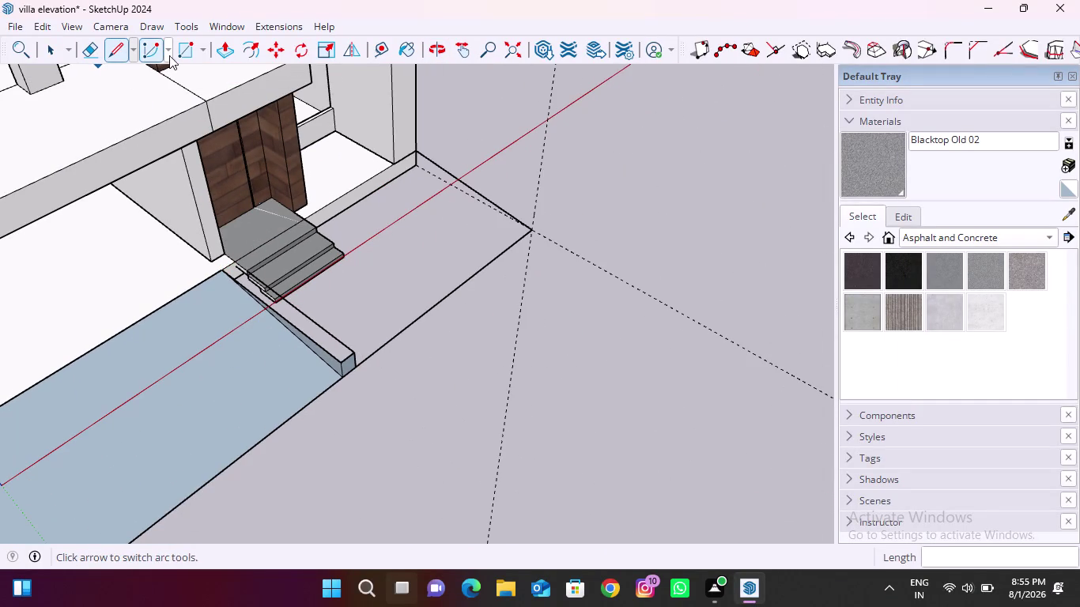
Start a rectangle at the entrance step corner and snap a corner to the slab edge.
click(182, 54)
click(227, 260)
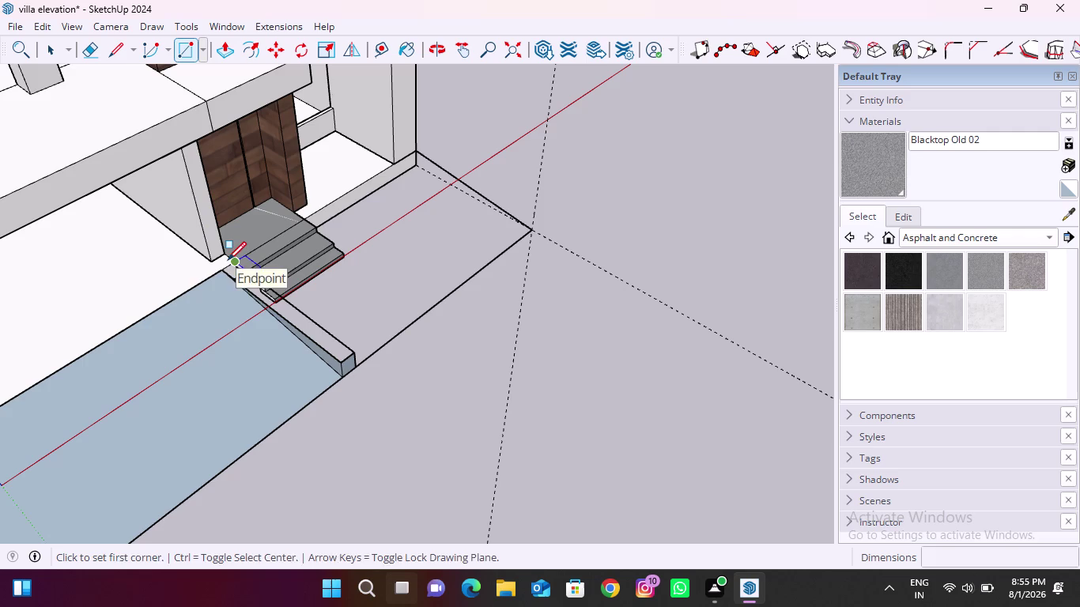
click(338, 362)
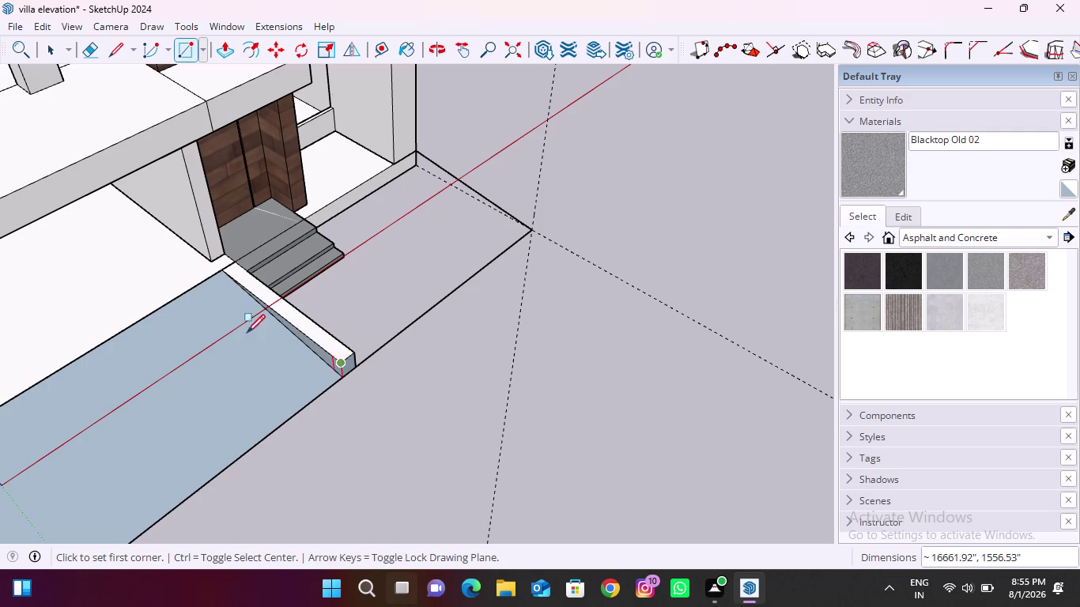
scroll(down, 3)
middle_drag(325, 363, 179, 287)
middle_drag(315, 305, 179, 259)
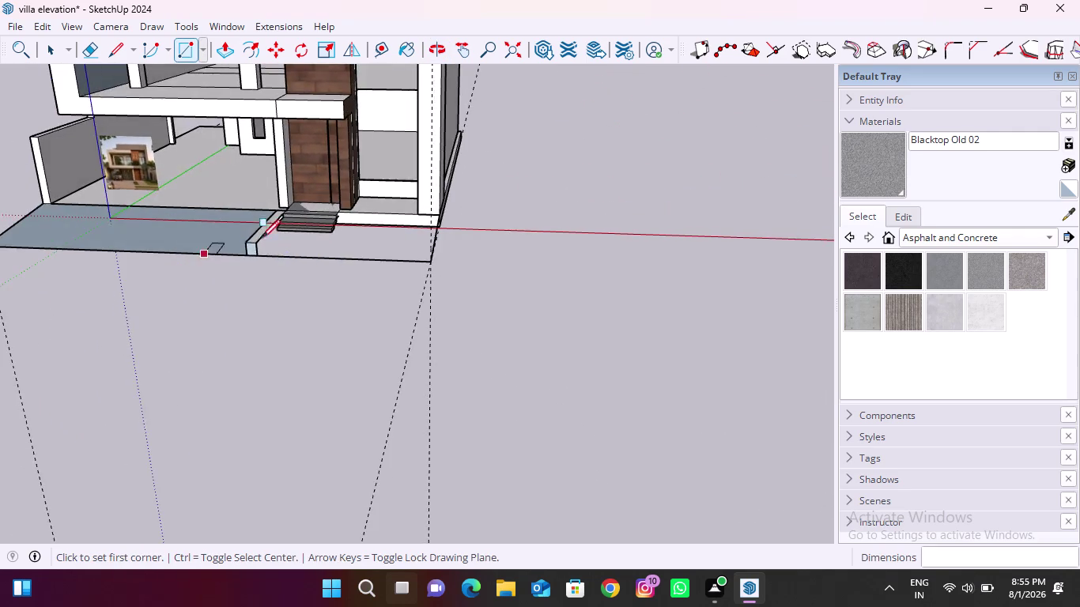
scroll(up, 3)
middle_drag(231, 327, 440, 182)
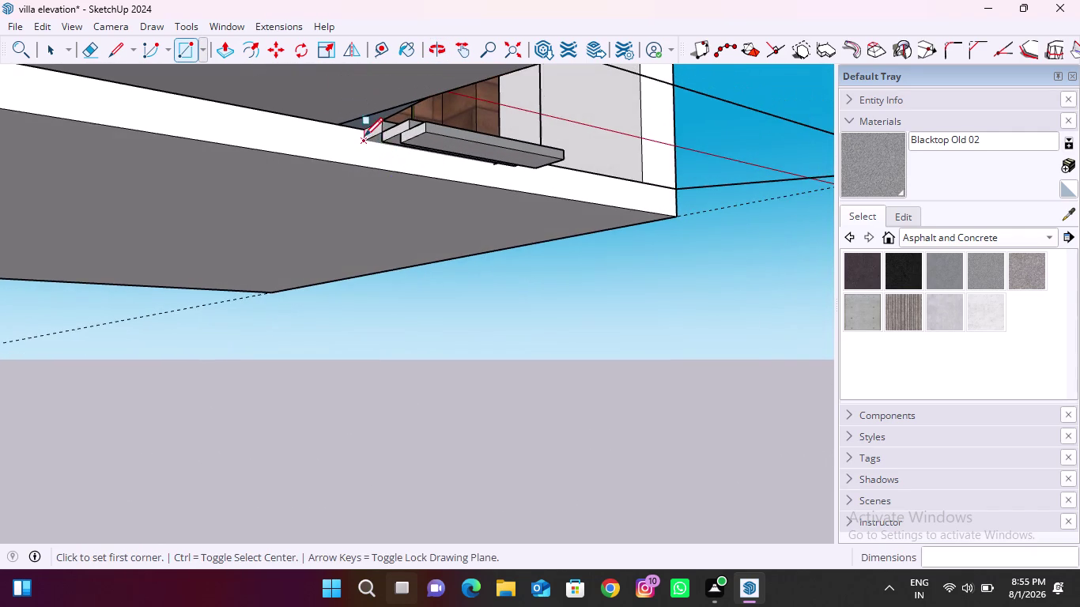
scroll(up, 3)
click(365, 128)
scroll(down, 3)
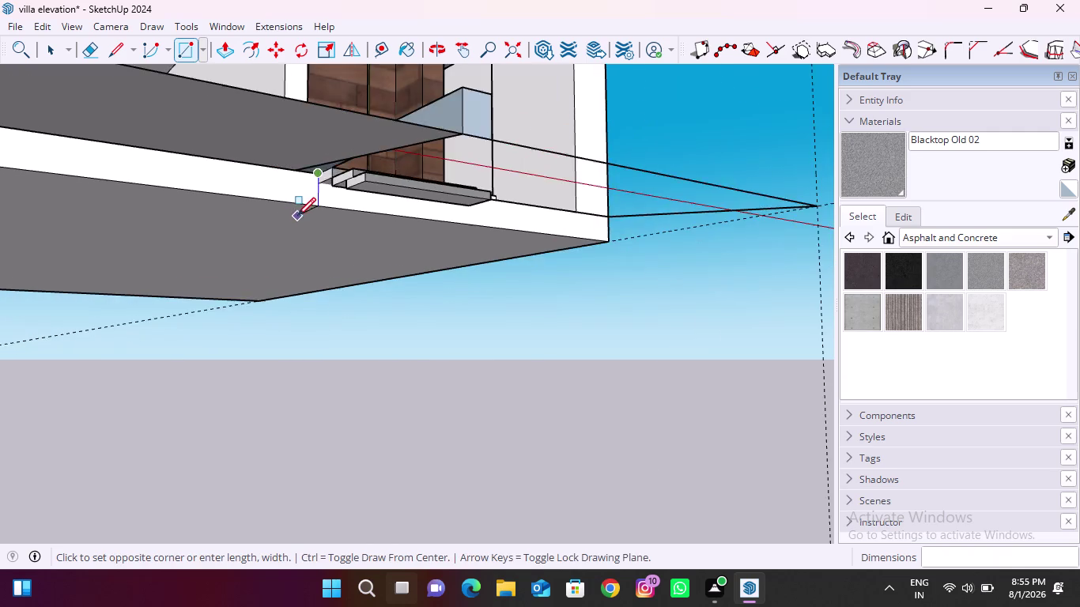
scroll(down, 3)
scroll(down, 3)
middle_drag(489, 223, 198, 364)
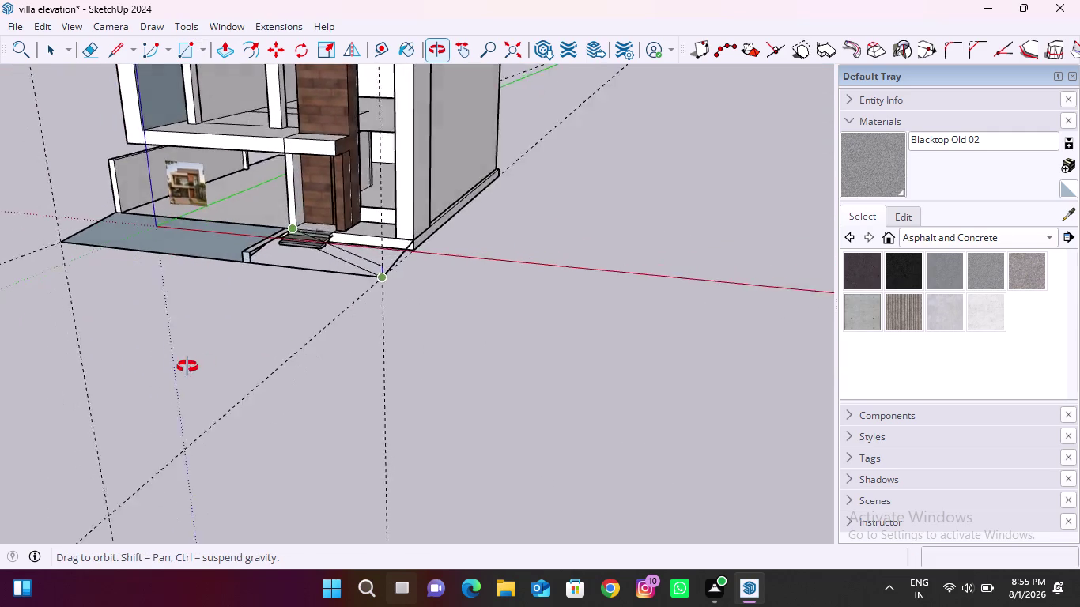
middle_drag(198, 365, 183, 355)
scroll(up, 3)
Finish the forecourt rectangle from the low wall base across the slab, splitting its face.
click(244, 268)
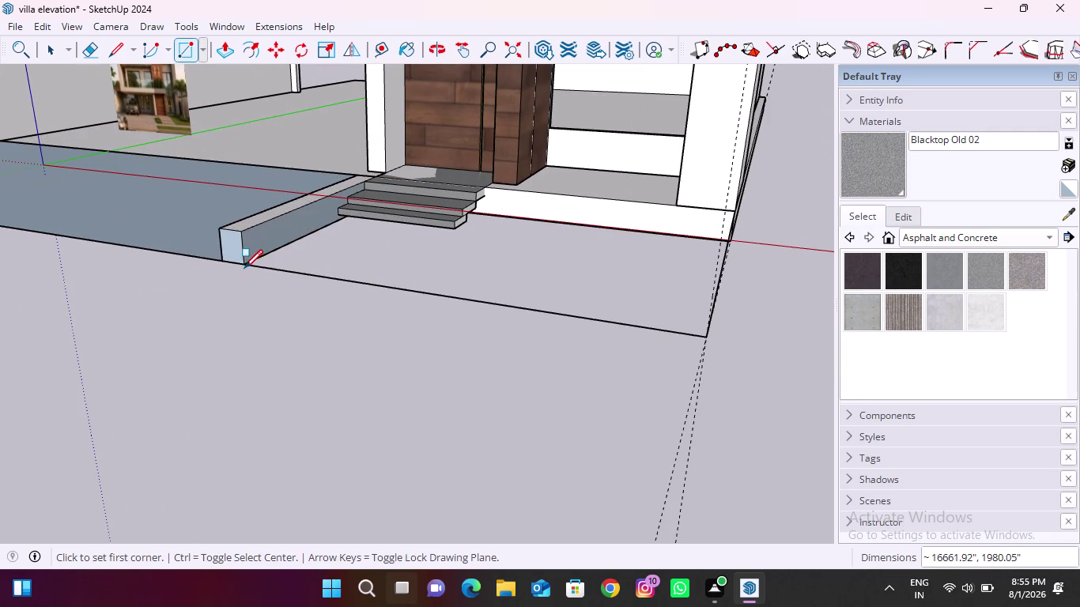
scroll(down, 3)
middle_drag(262, 278, 346, 300)
scroll(down, 3)
middle_drag(322, 325, 344, 325)
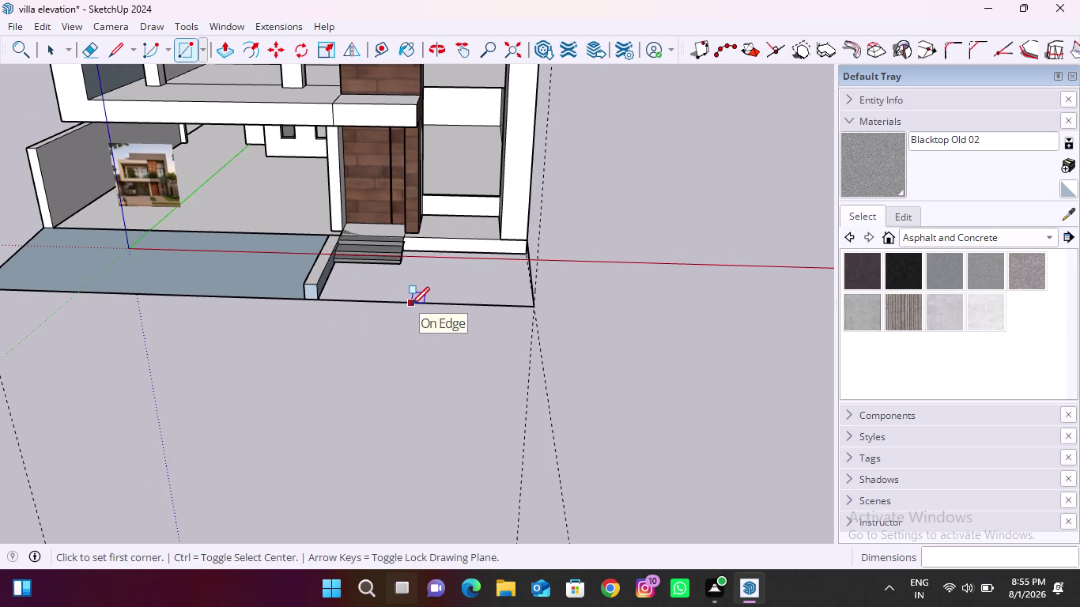
middle_drag(398, 326, 404, 184)
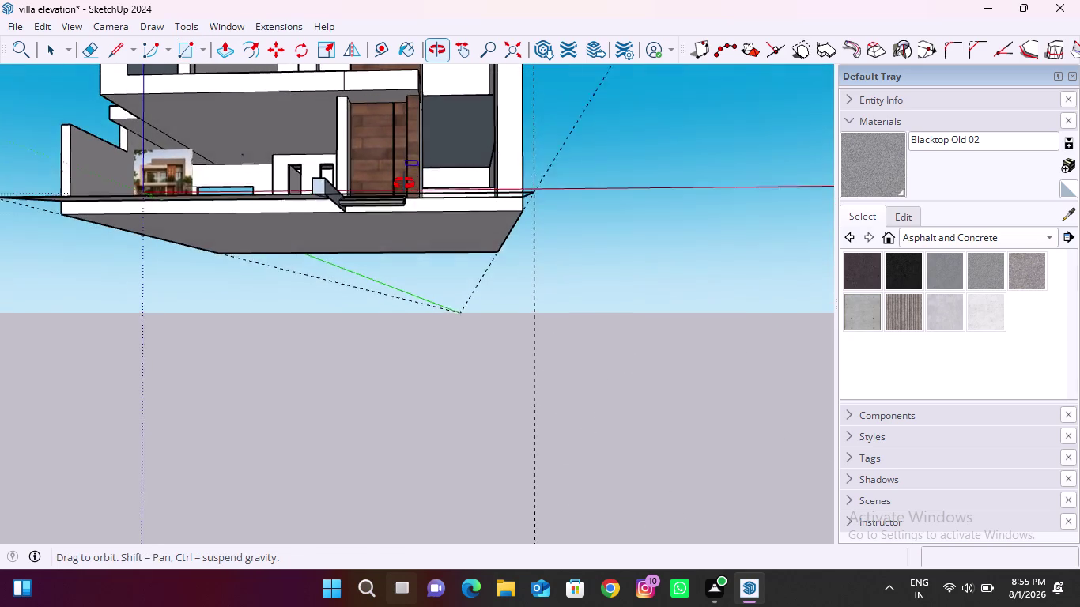
middle_drag(404, 185, 404, 180)
scroll(up, 3)
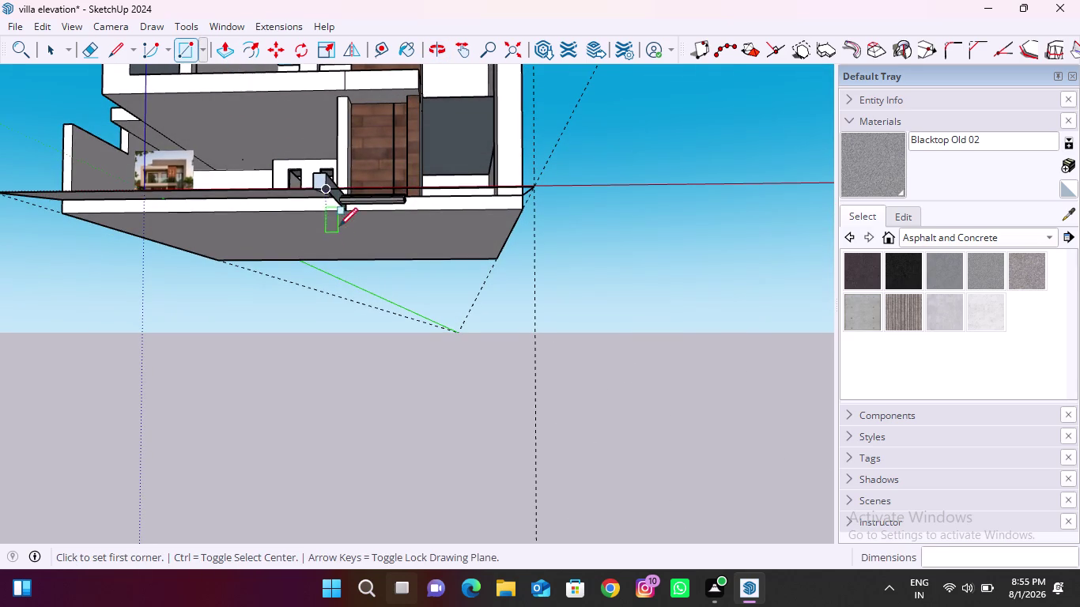
scroll(up, 3)
click(322, 185)
scroll(down, 3)
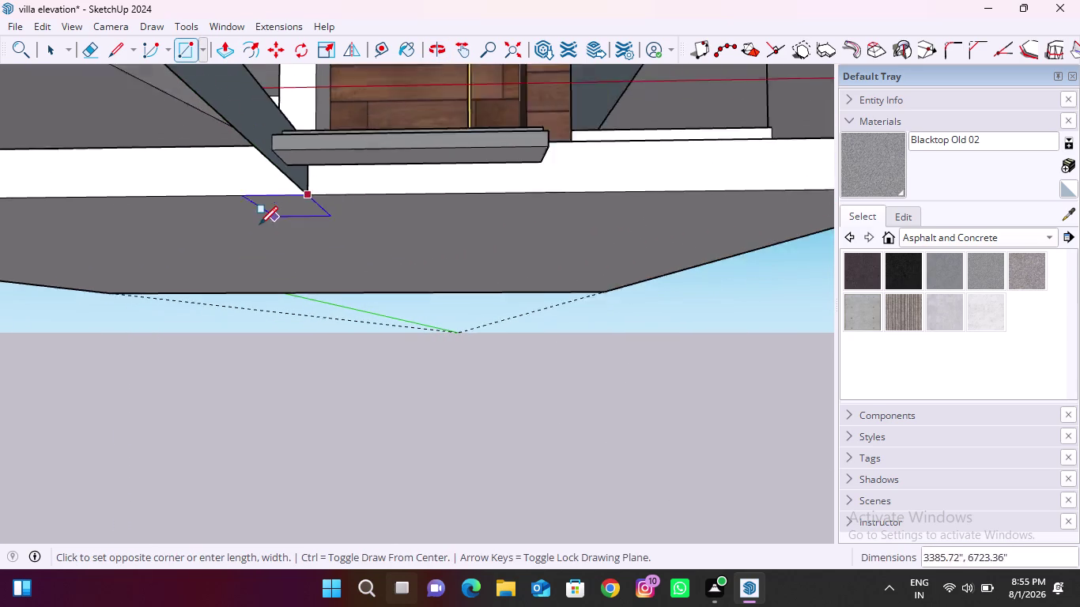
scroll(down, 3)
middle_drag(408, 194, 380, 305)
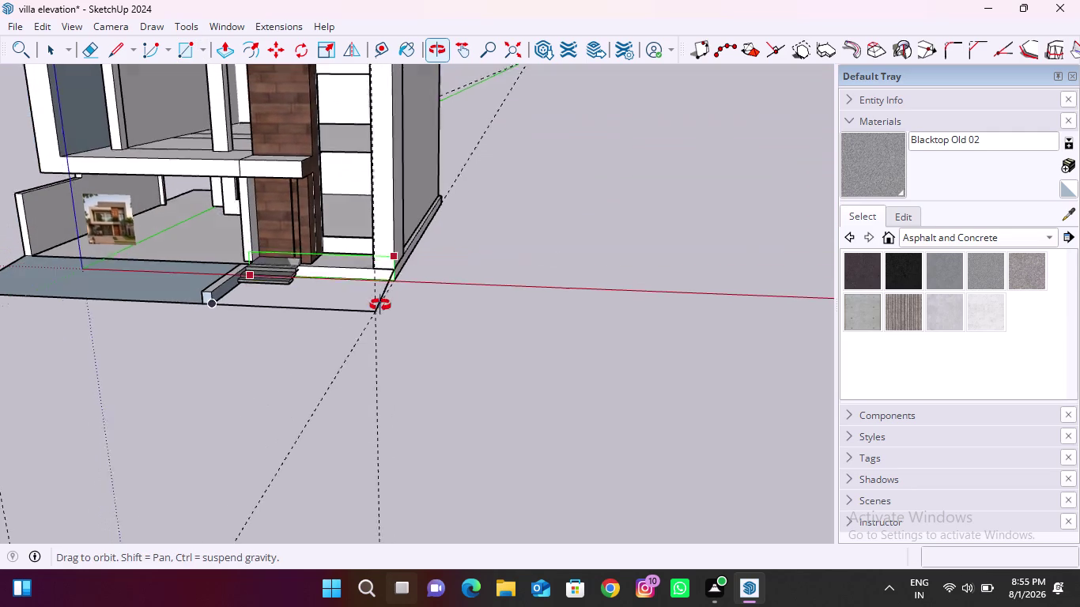
middle_drag(380, 304, 379, 308)
click(373, 325)
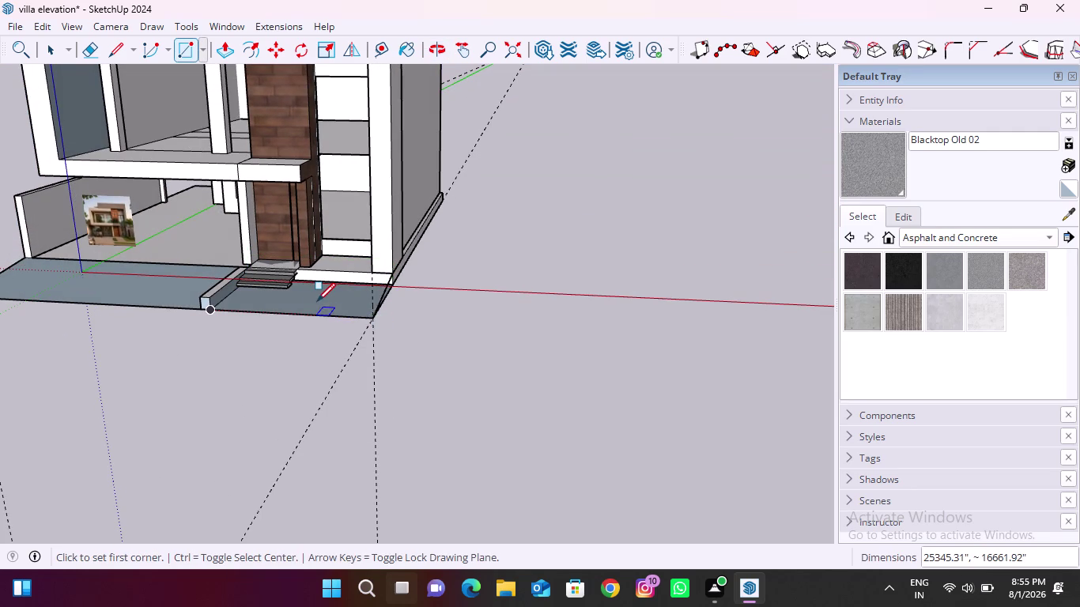
key(Escape)
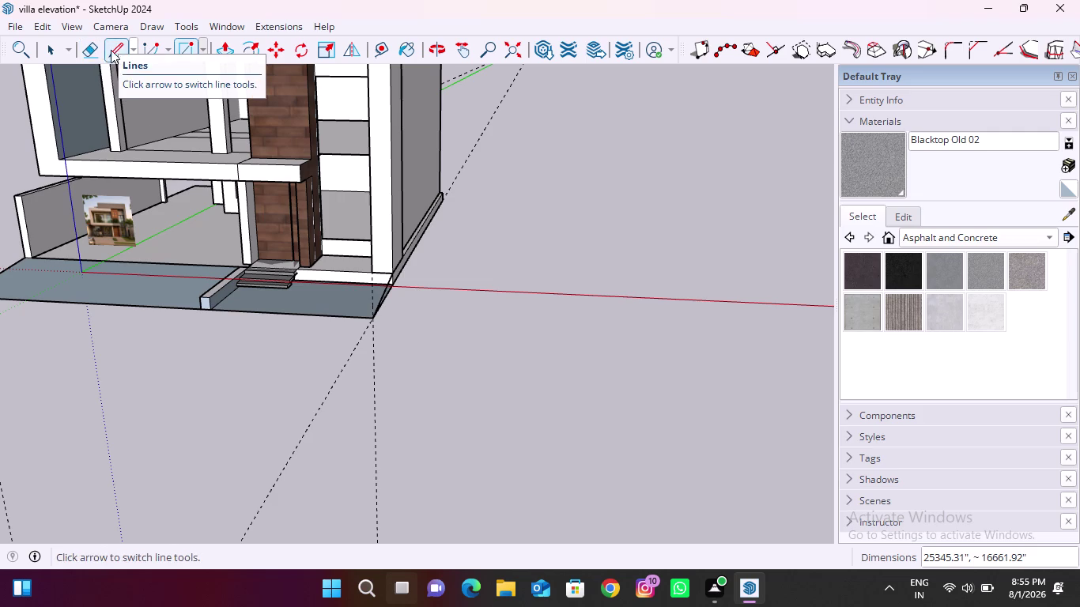
Erase the stray edge at the slab corner and try lowering the forecourt face, undoing it.
click(95, 48)
scroll(up, 3)
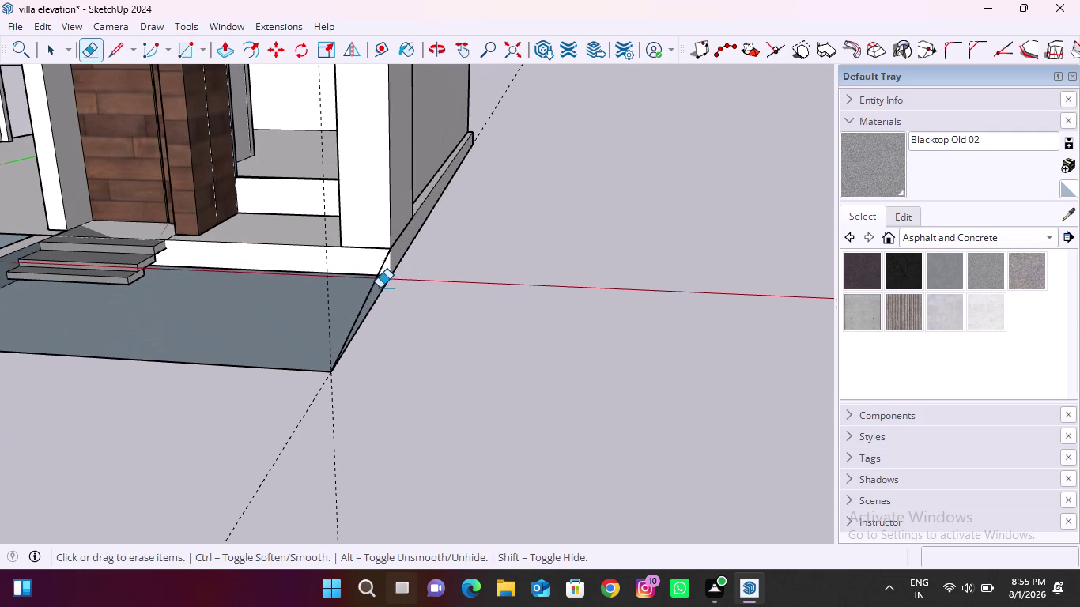
drag(379, 287, 368, 288)
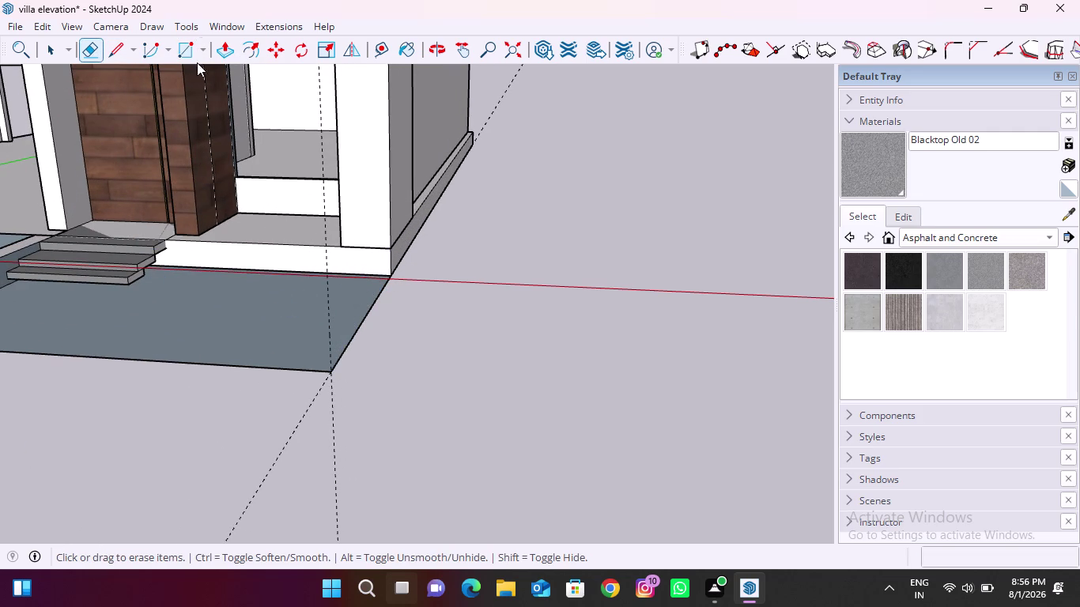
click(219, 53)
click(187, 307)
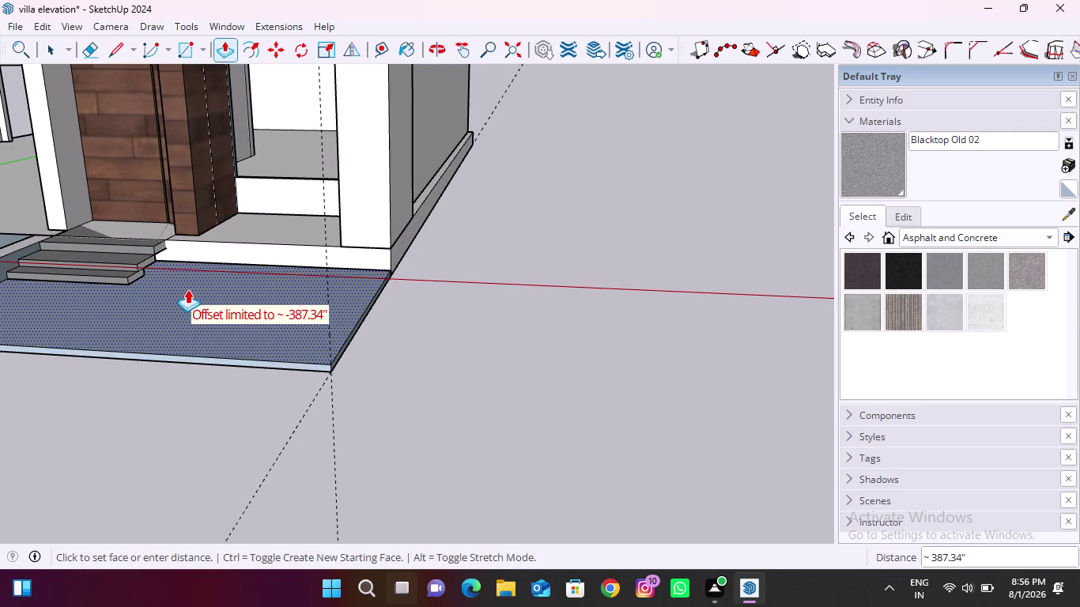
click(190, 285)
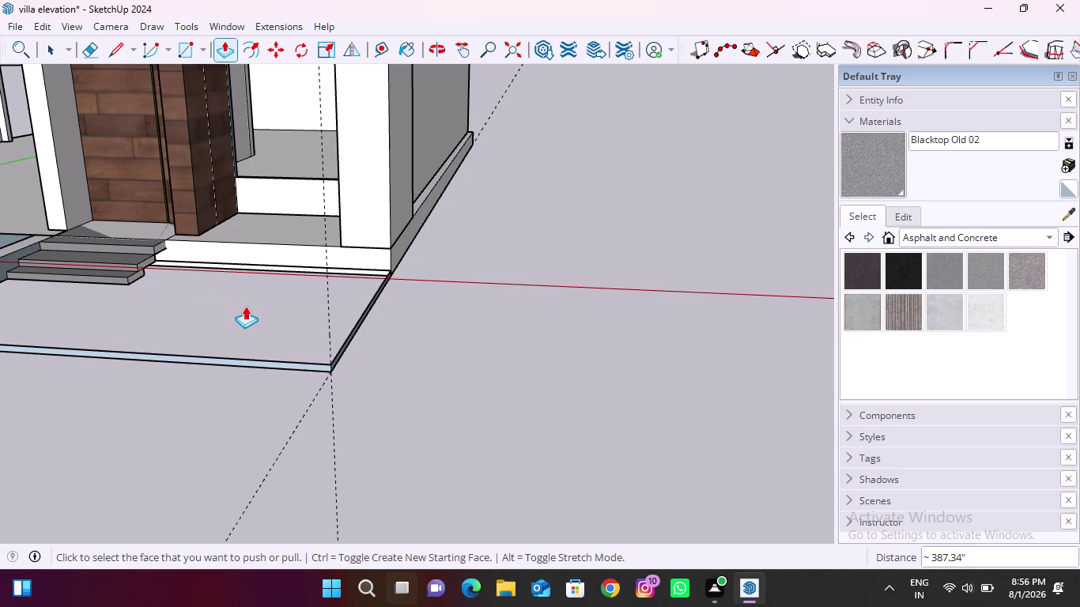
key(ctrl+z)
Push the forecourt face down to a set depth, then undo the result.
middle_drag(204, 377, 211, 365)
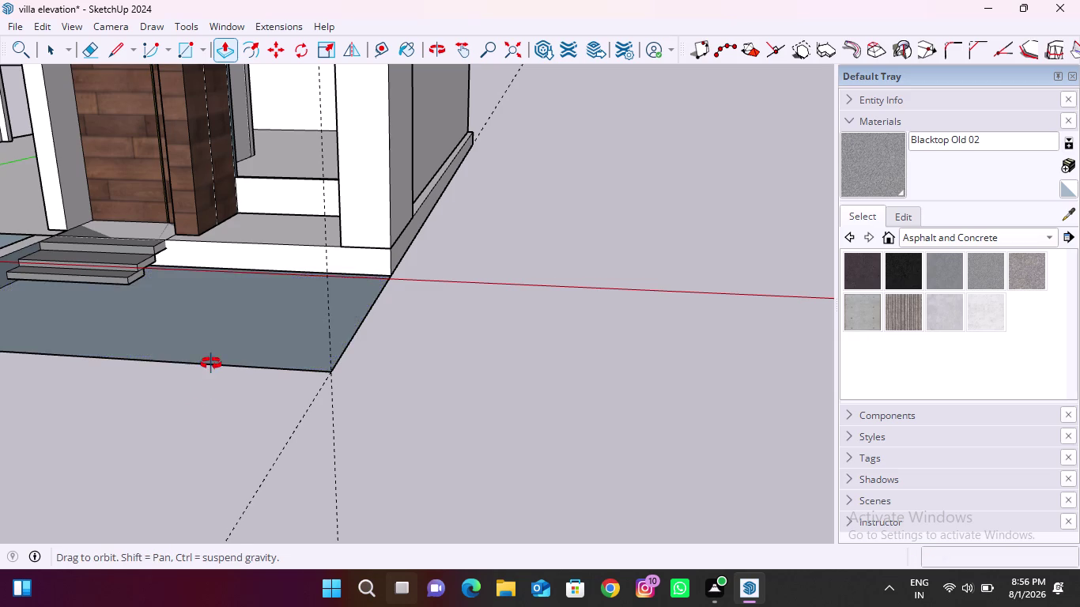
middle_drag(211, 365, 281, 292)
click(300, 179)
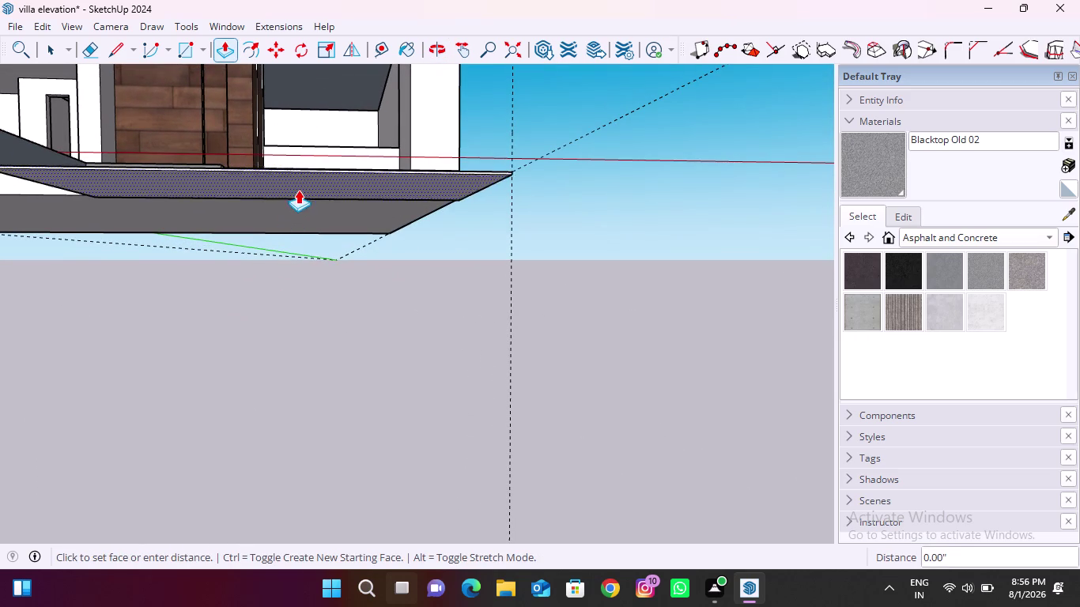
click(302, 197)
middle_drag(340, 203, 337, 302)
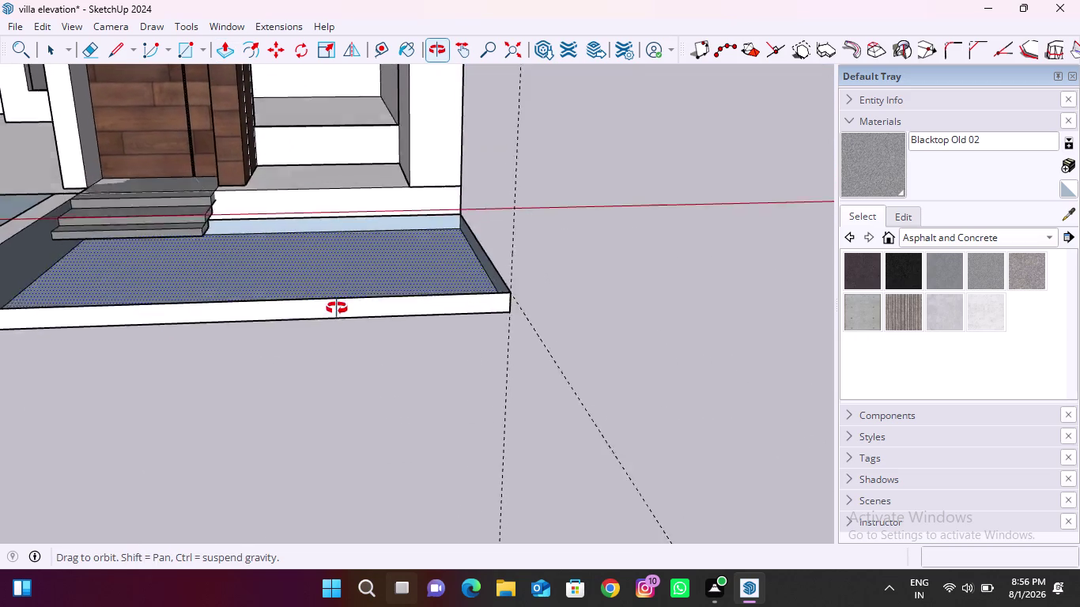
middle_drag(337, 302, 337, 341)
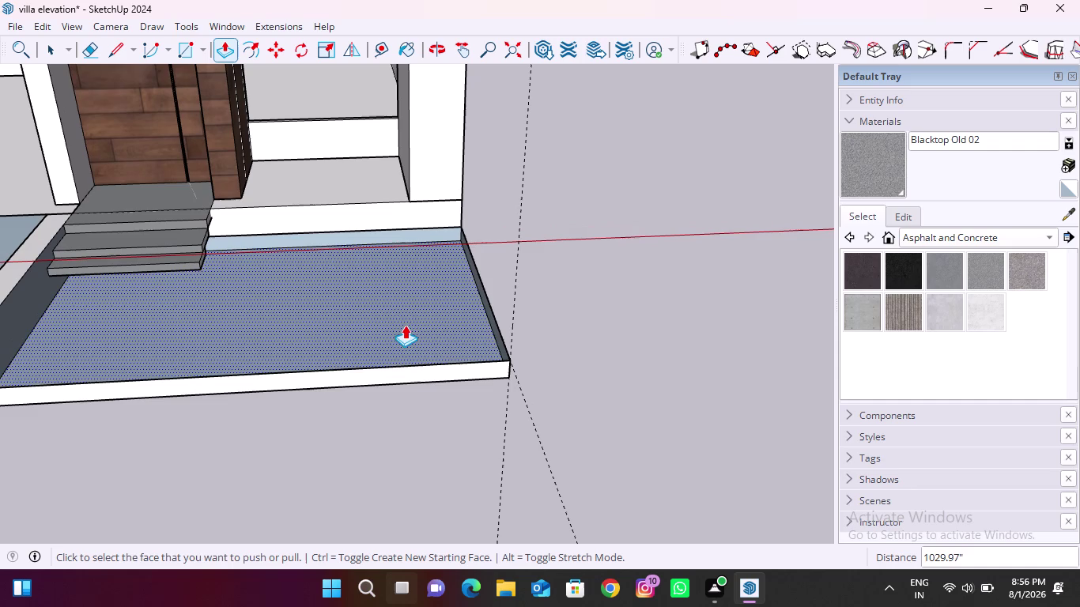
key(ctrl+z)
Lower the forecourt face to form a recess at the base of the steps.
click(378, 321)
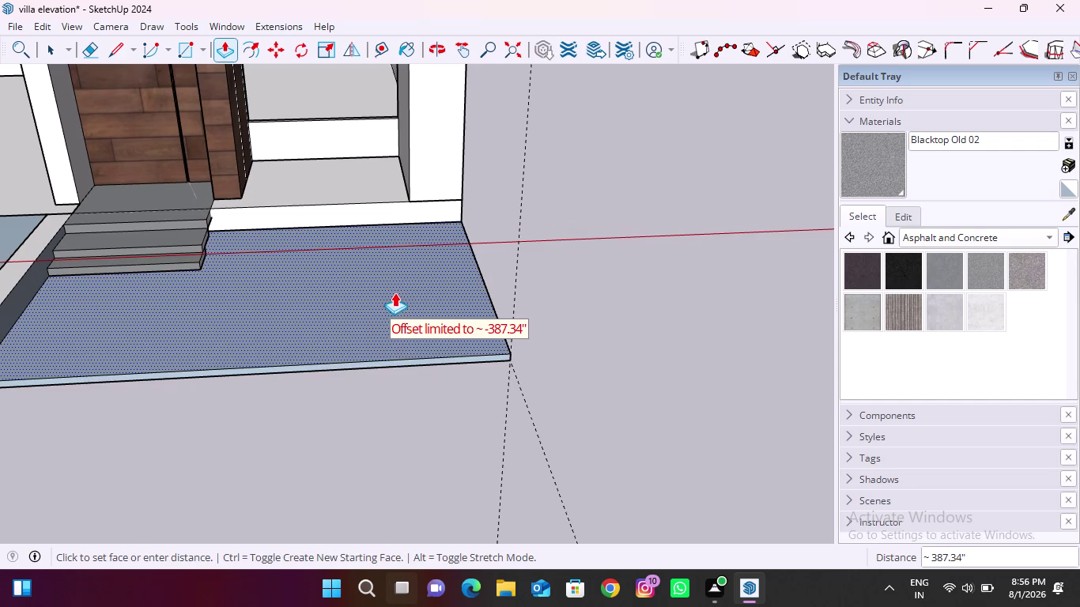
scroll(up, 3)
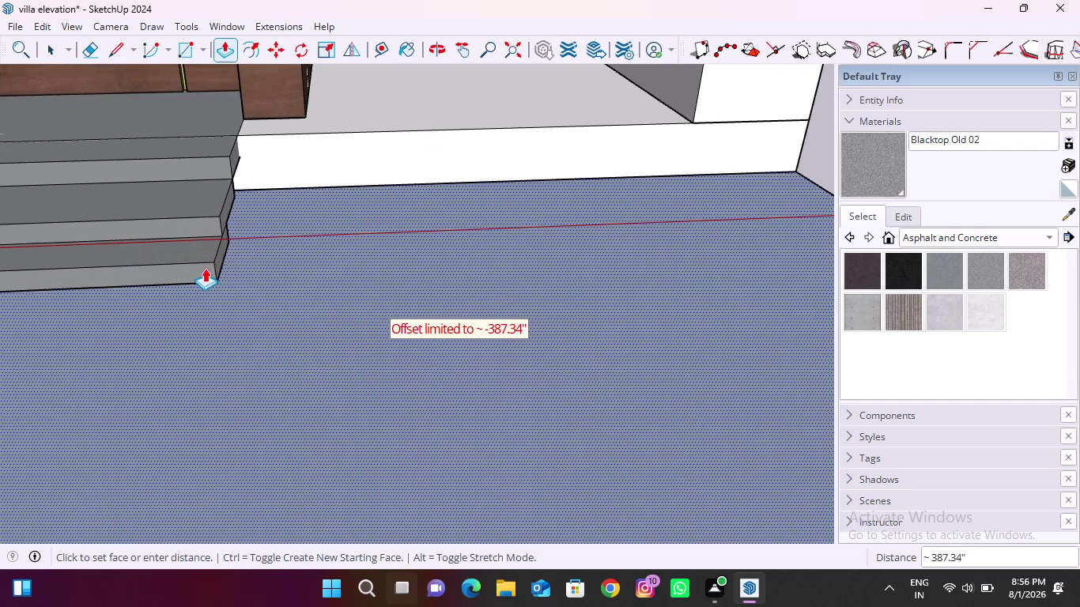
middle_drag(204, 267, 216, 200)
scroll(up, 3)
middle_drag(204, 236, 206, 213)
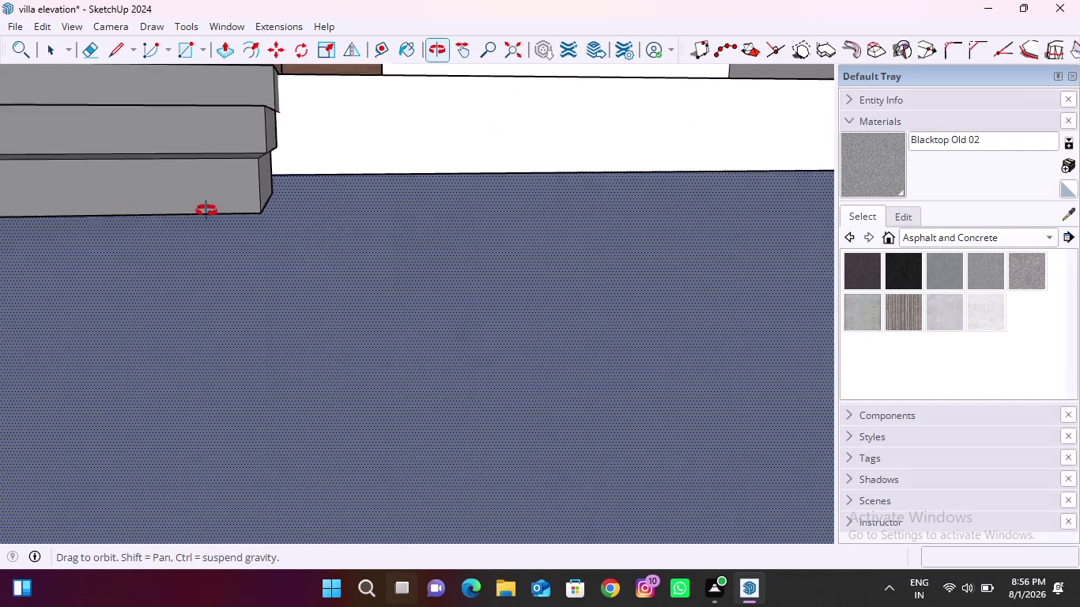
middle_drag(207, 212, 226, 203)
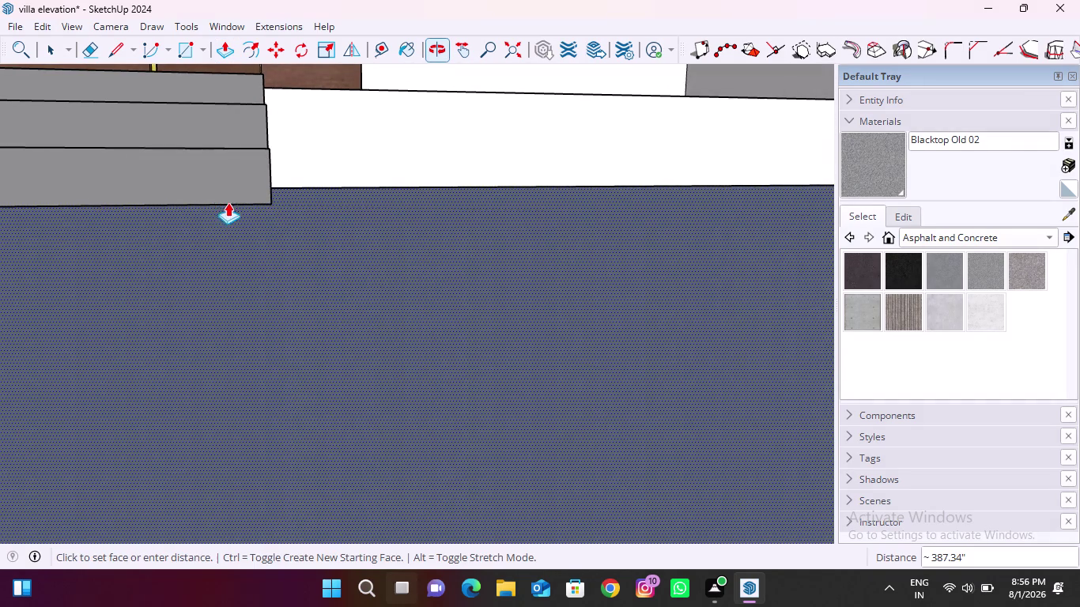
click(234, 192)
scroll(down, 3)
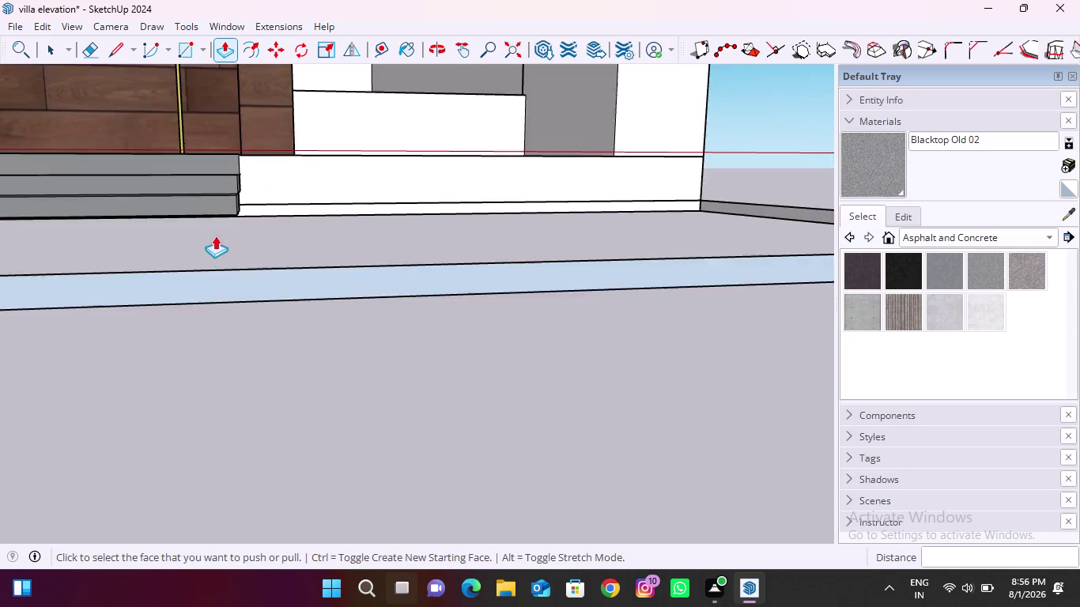
scroll(down, 3)
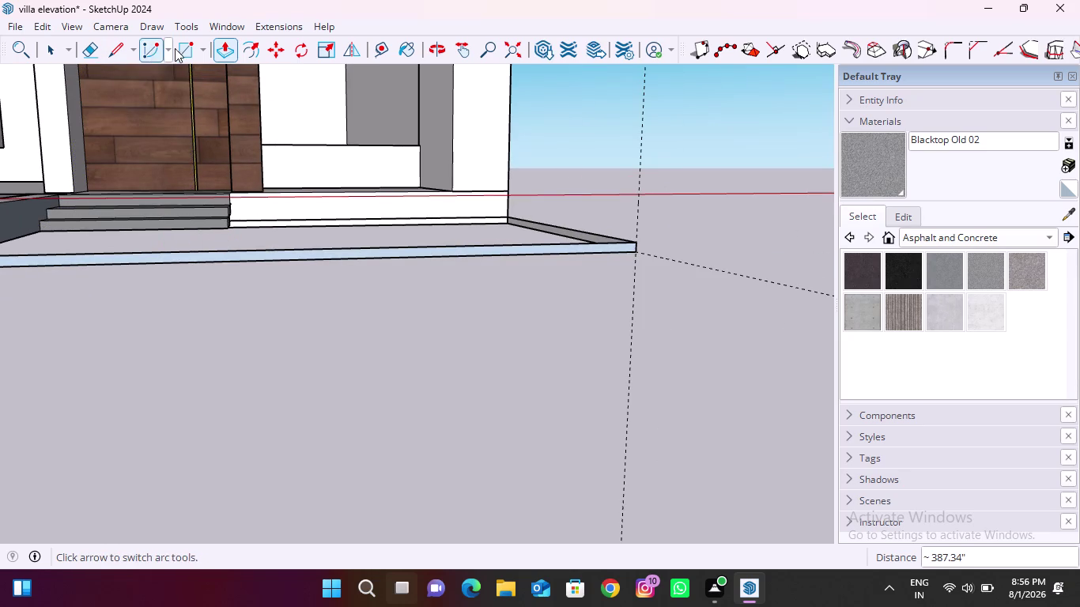
Start a new rectangle at the forecourt slab corner beside the bottom step.
click(182, 48)
scroll(up, 3)
middle_drag(61, 214, 86, 230)
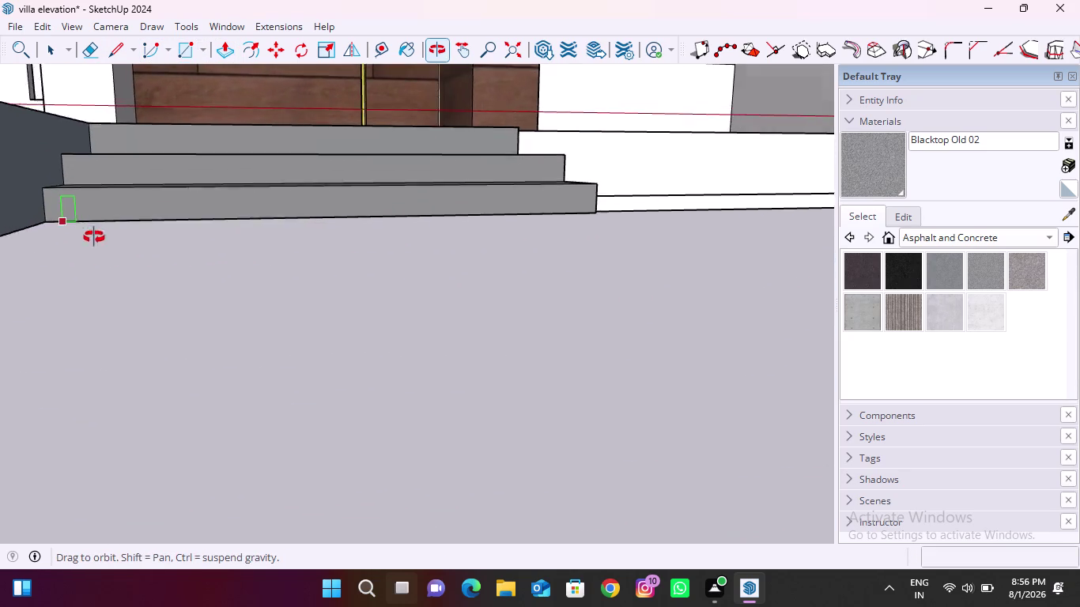
middle_drag(86, 230, 57, 206)
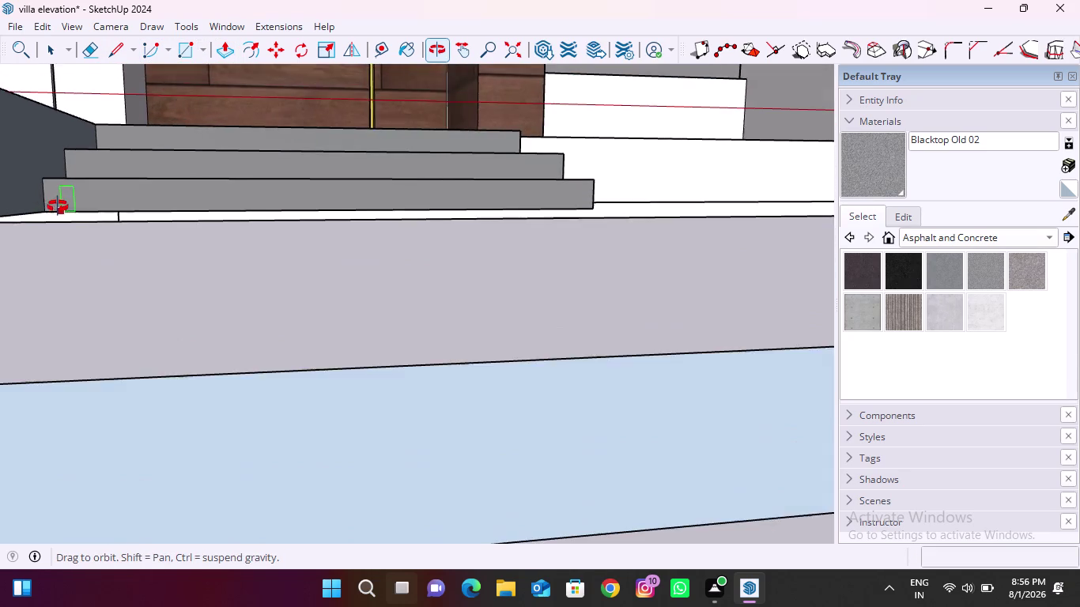
middle_drag(58, 206, 40, 204)
scroll(up, 3)
scroll(down, 3)
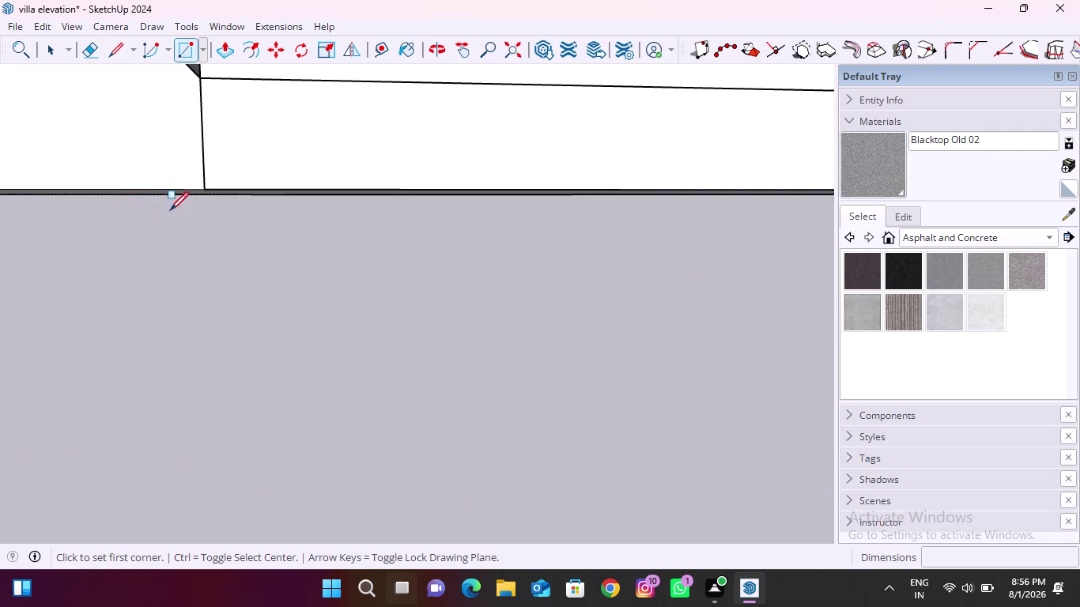
scroll(down, 3)
middle_drag(185, 206, 193, 198)
scroll(up, 3)
scroll(up, 3)
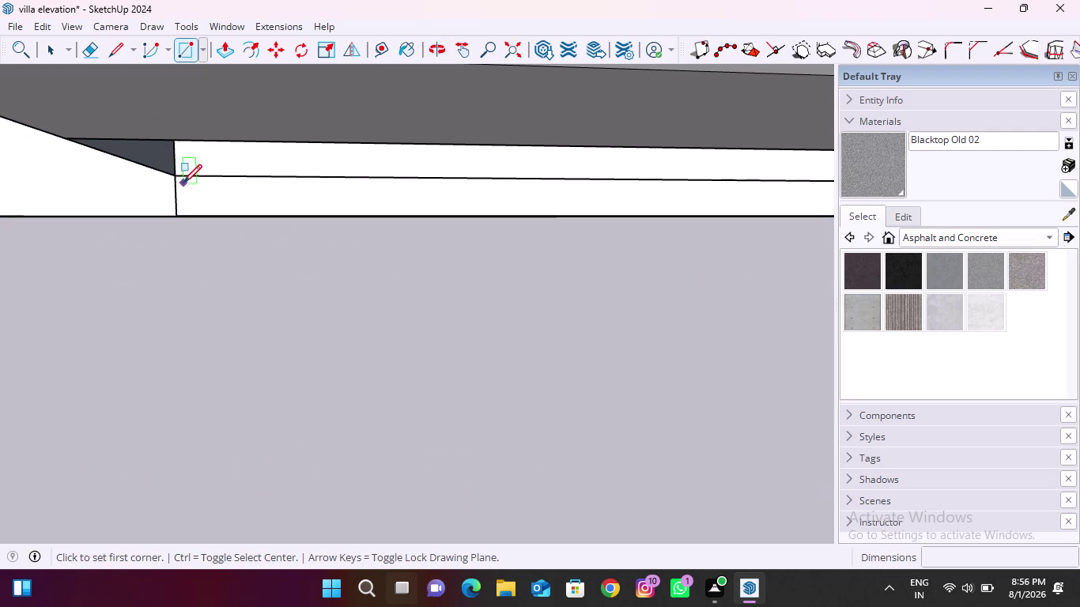
click(181, 176)
Finish the rectangle at the opposite front corner of the forecourt.
scroll(down, 3)
middle_drag(301, 161, 301, 167)
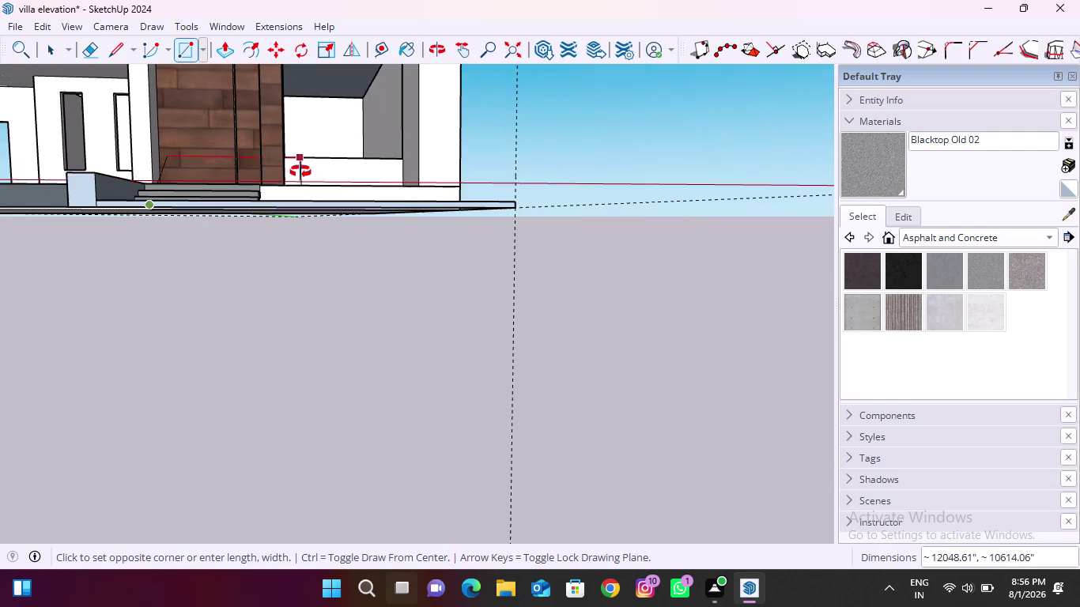
middle_drag(300, 167, 254, 292)
scroll(up, 3)
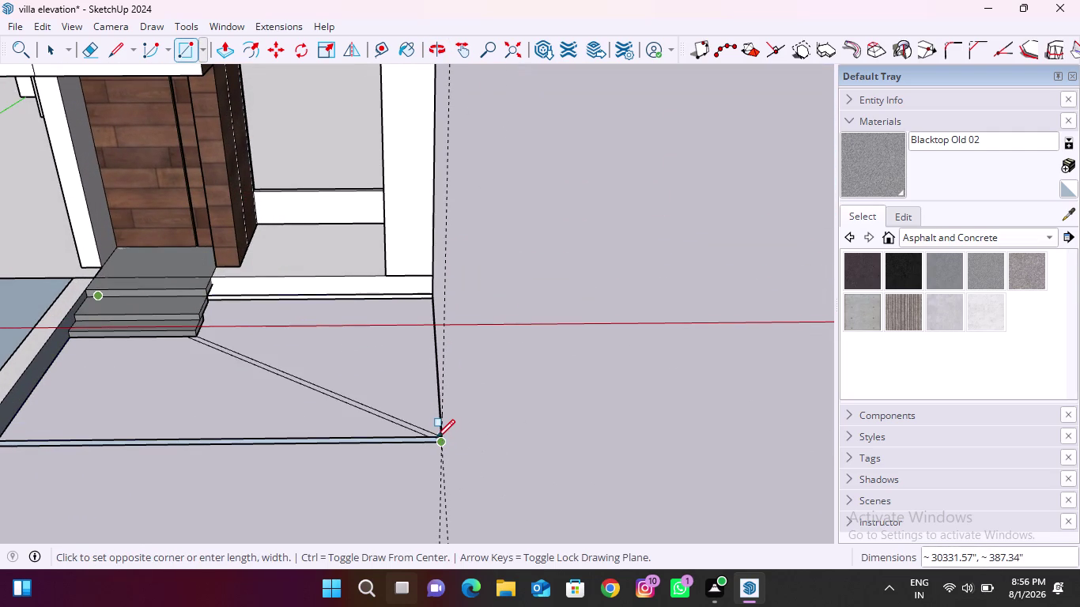
click(436, 438)
scroll(down, 3)
key(space)
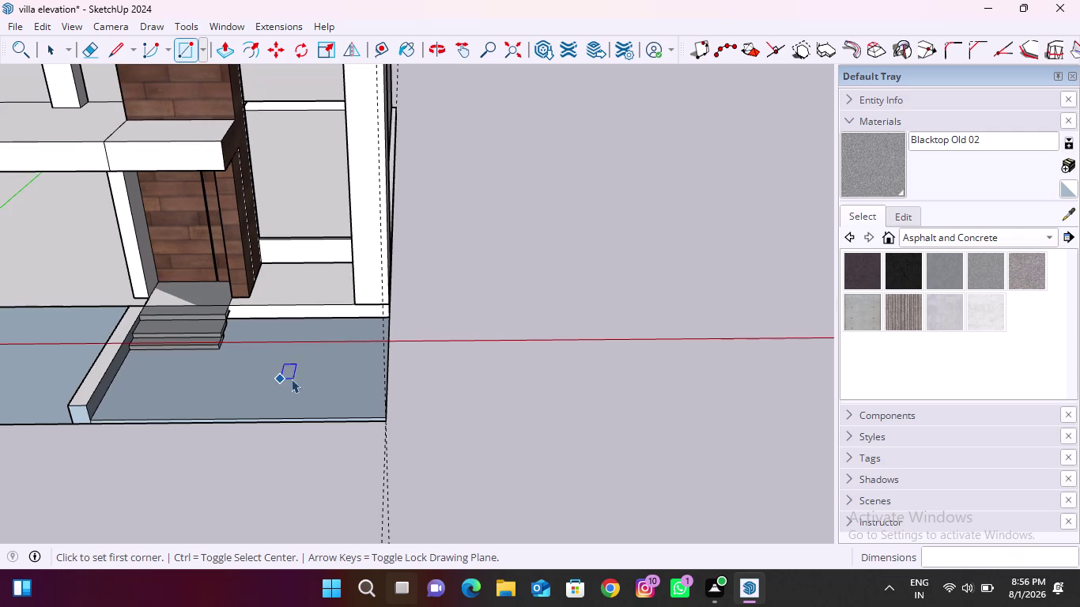
Orbit around the new ground face to inspect the steps, slab surface and underside.
scroll(up, 3)
middle_drag(299, 346, 174, 318)
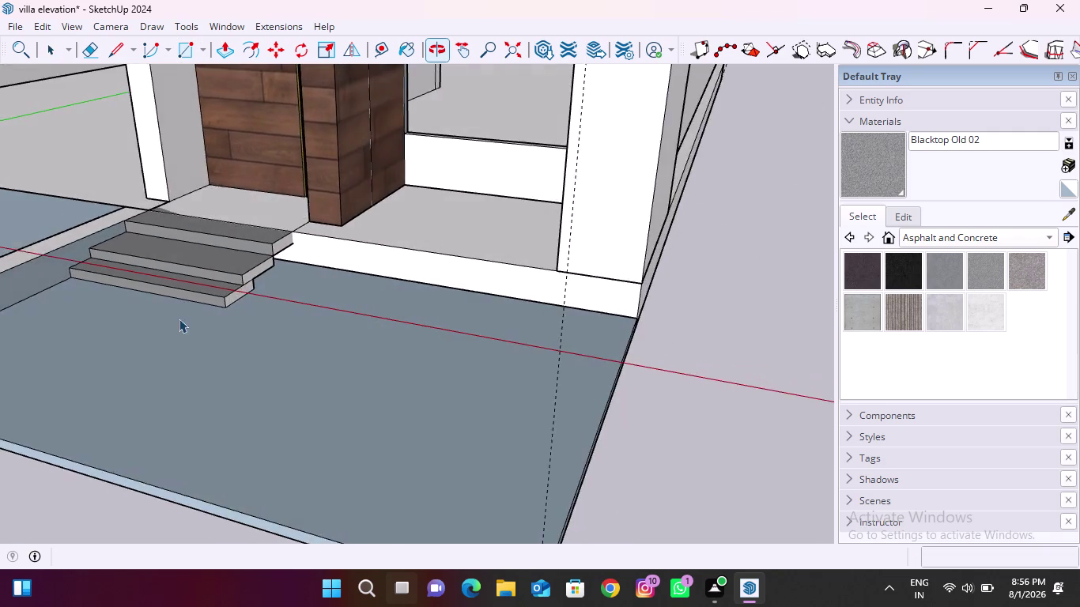
scroll(up, 3)
middle_drag(252, 299, 210, 266)
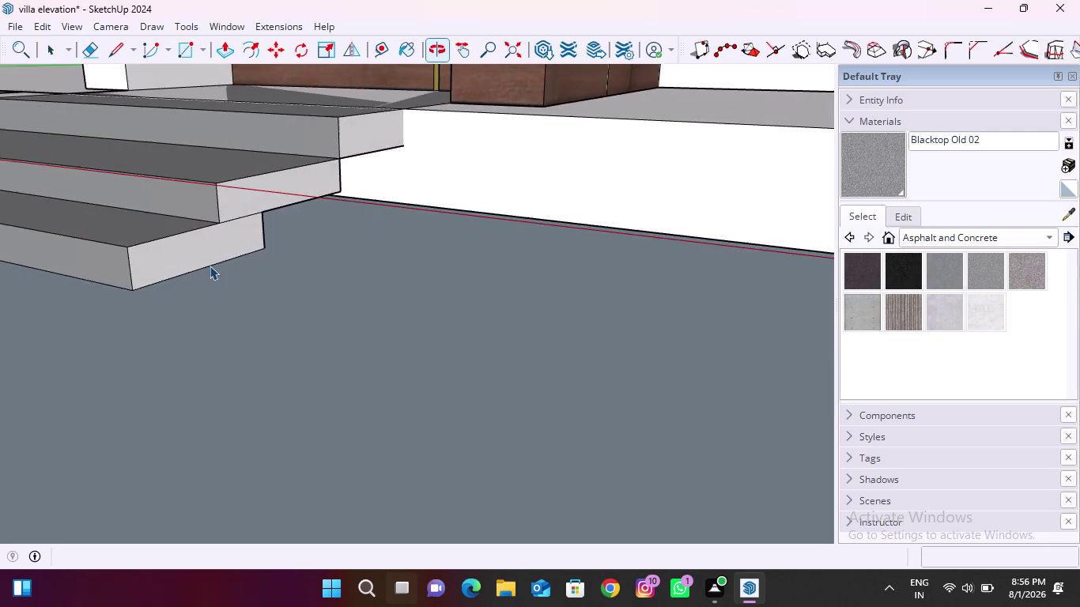
scroll(up, 3)
middle_drag(218, 299, 349, 206)
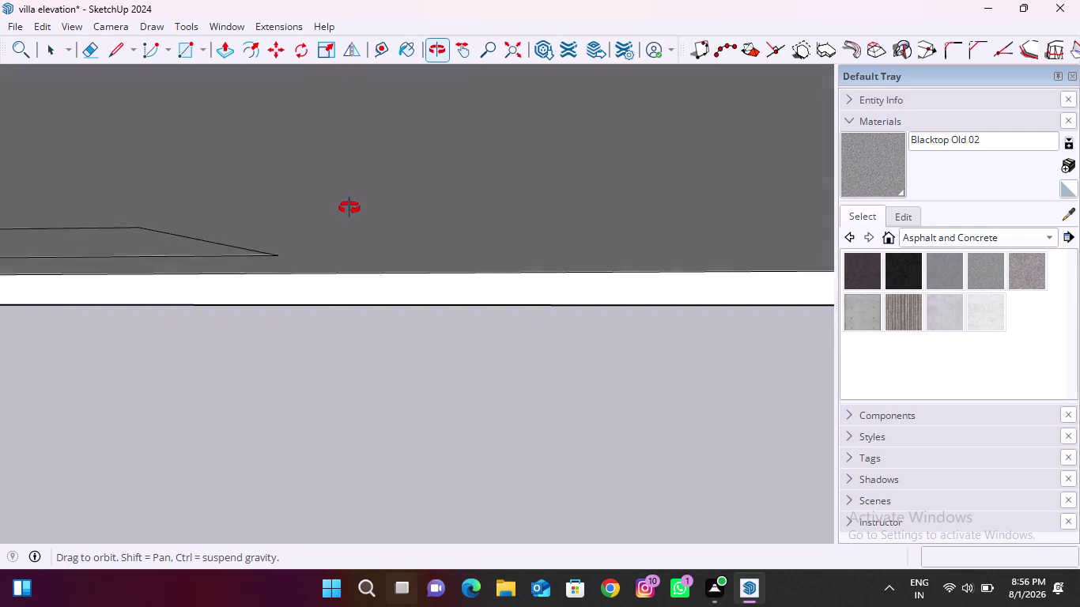
middle_drag(349, 206, 446, 215)
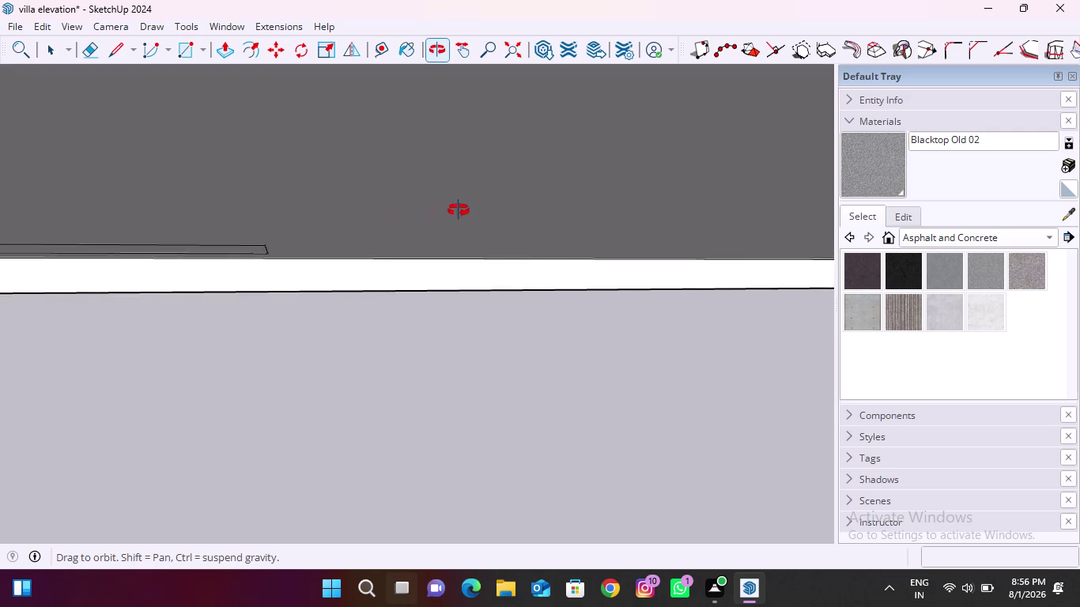
middle_drag(447, 215, 399, 386)
scroll(down, 3)
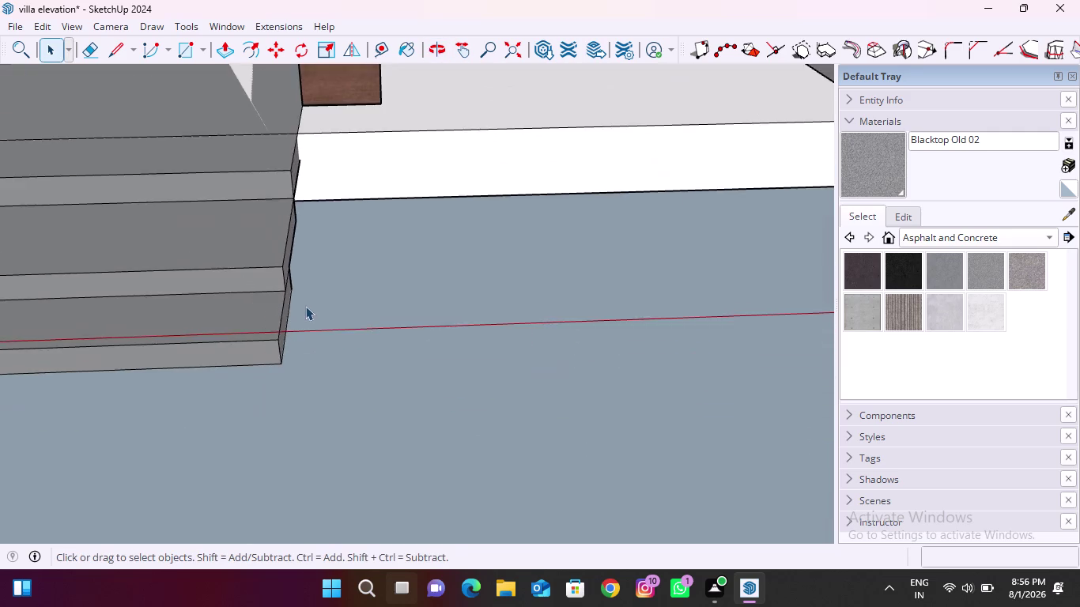
scroll(down, 3)
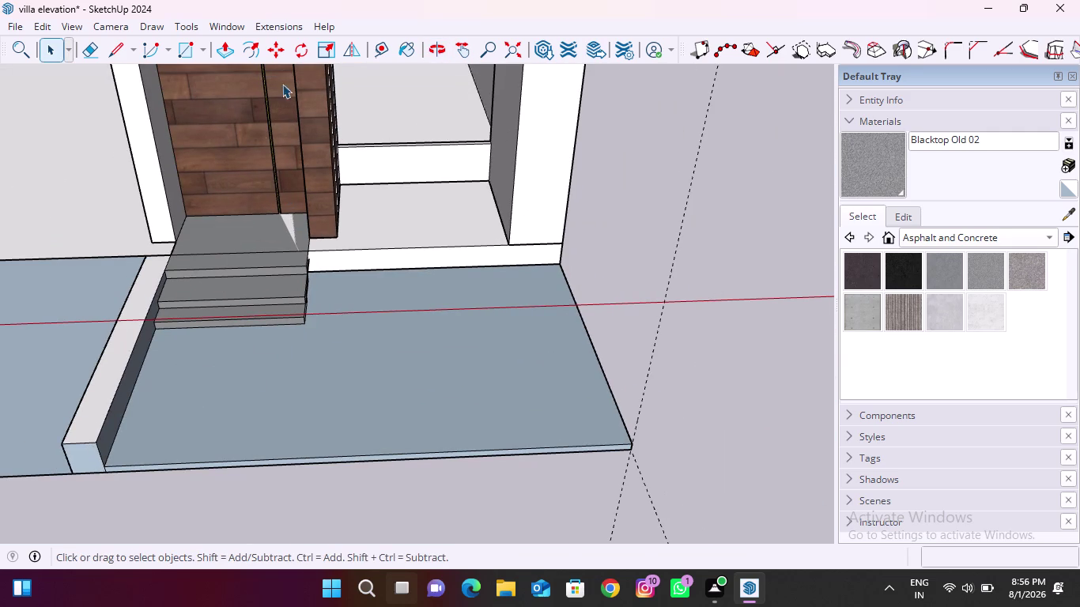
click(1077, 215)
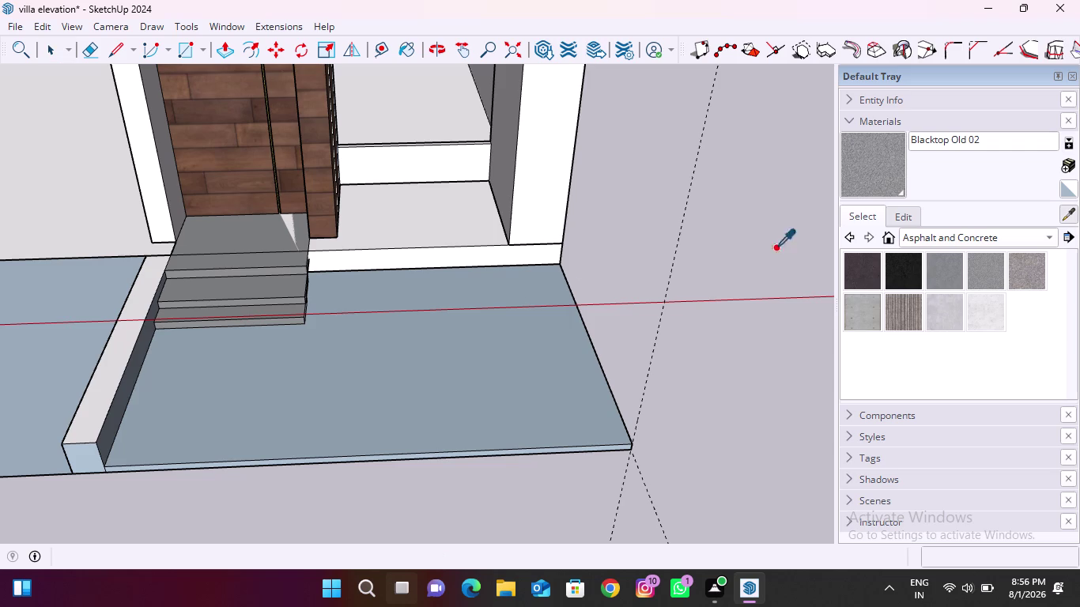
Paint the forecourt slab top, its front edge and the kerb with Blacktop Old 02.
click(238, 239)
click(414, 345)
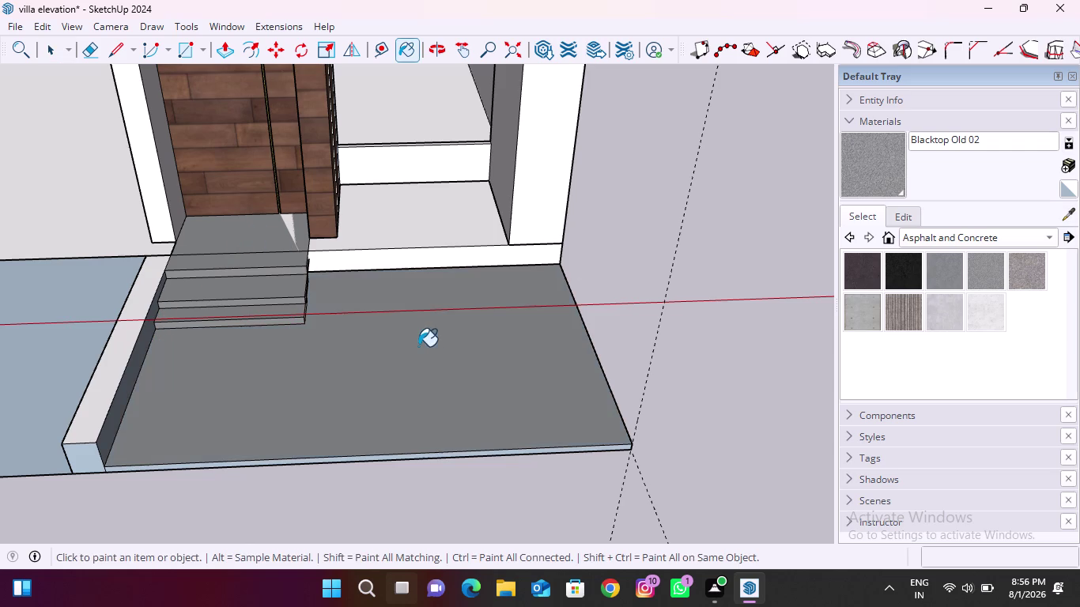
scroll(down, 3)
scroll(up, 3)
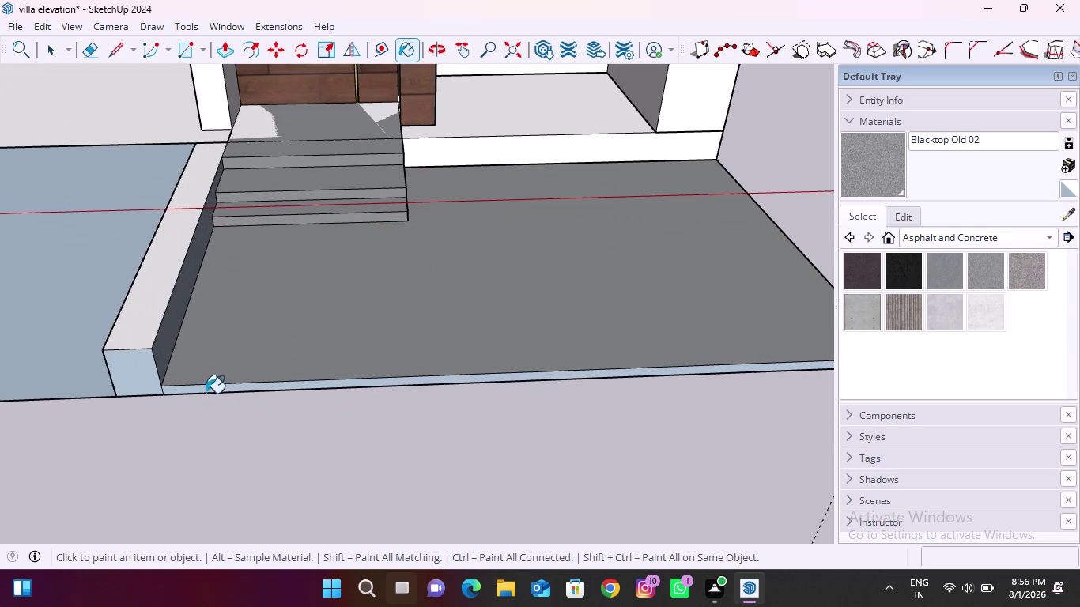
click(209, 389)
click(142, 377)
click(163, 352)
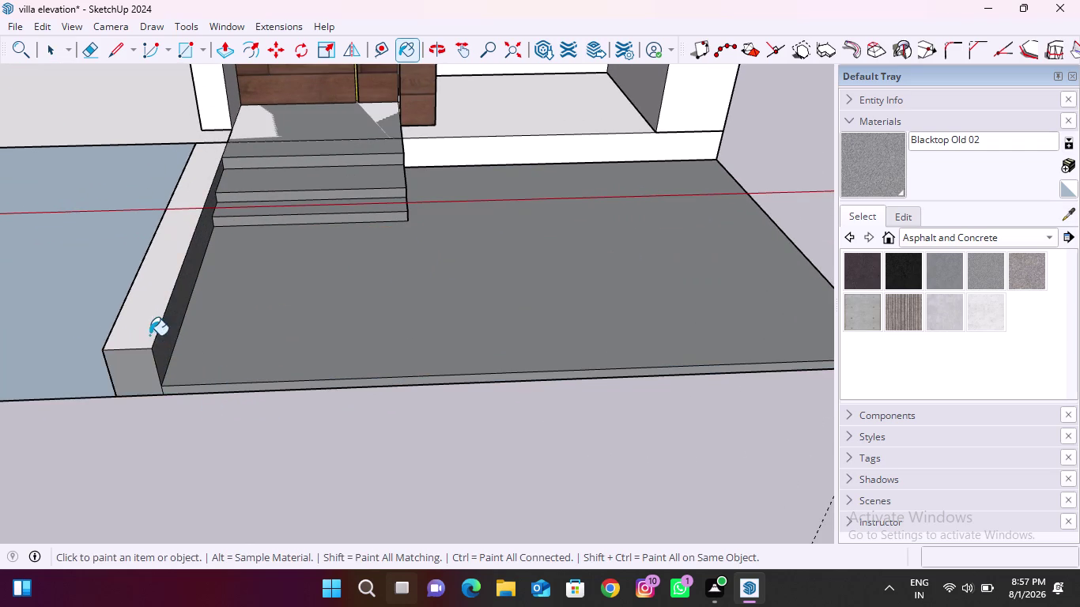
click(147, 331)
Paint the slab's side face asphalt, undoing the stray paint on the strip below the doorway.
scroll(down, 3)
middle_drag(794, 338, 469, 317)
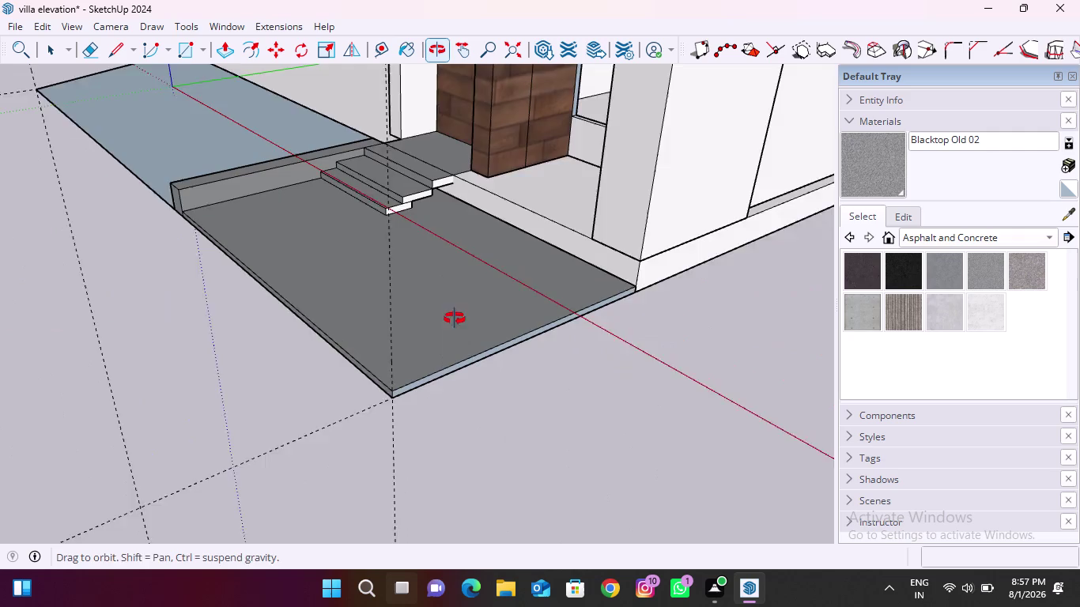
middle_drag(469, 317, 456, 318)
scroll(up, 3)
click(383, 372)
scroll(down, 3)
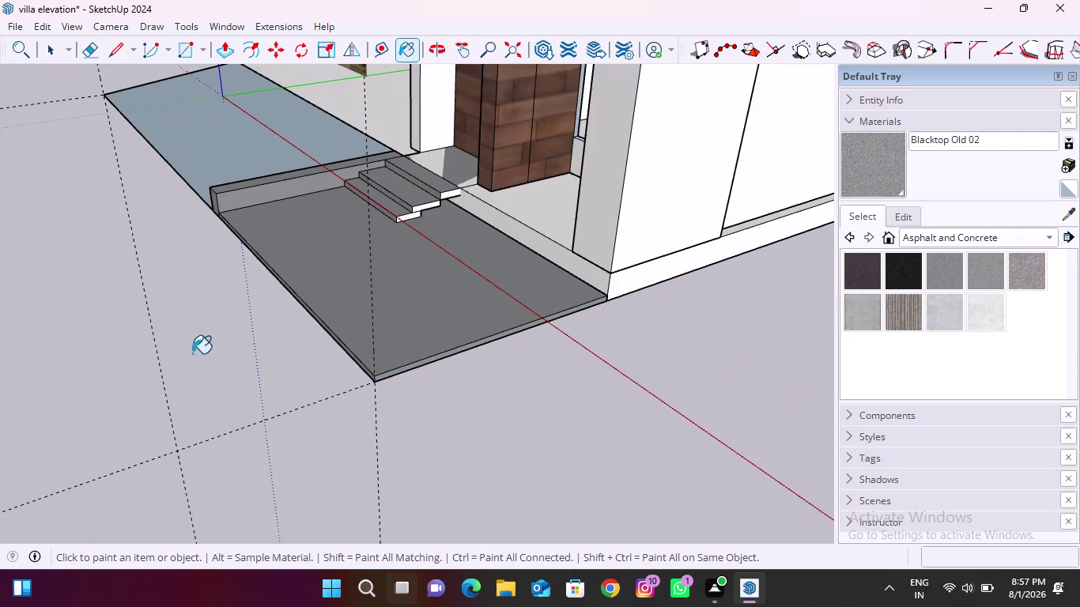
middle_drag(192, 353, 523, 322)
click(521, 191)
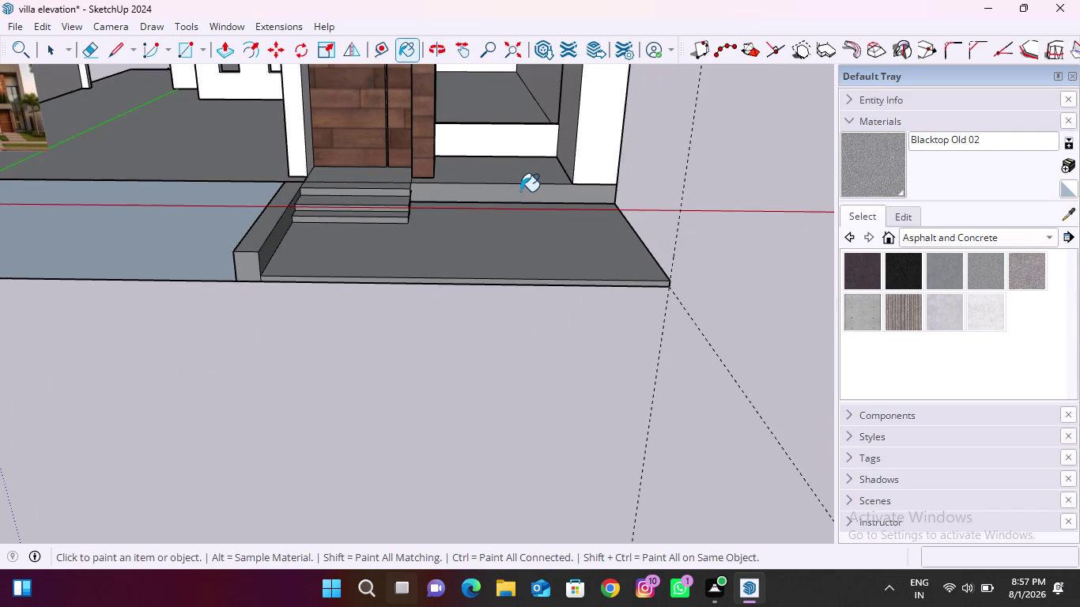
key(ctrl+z)
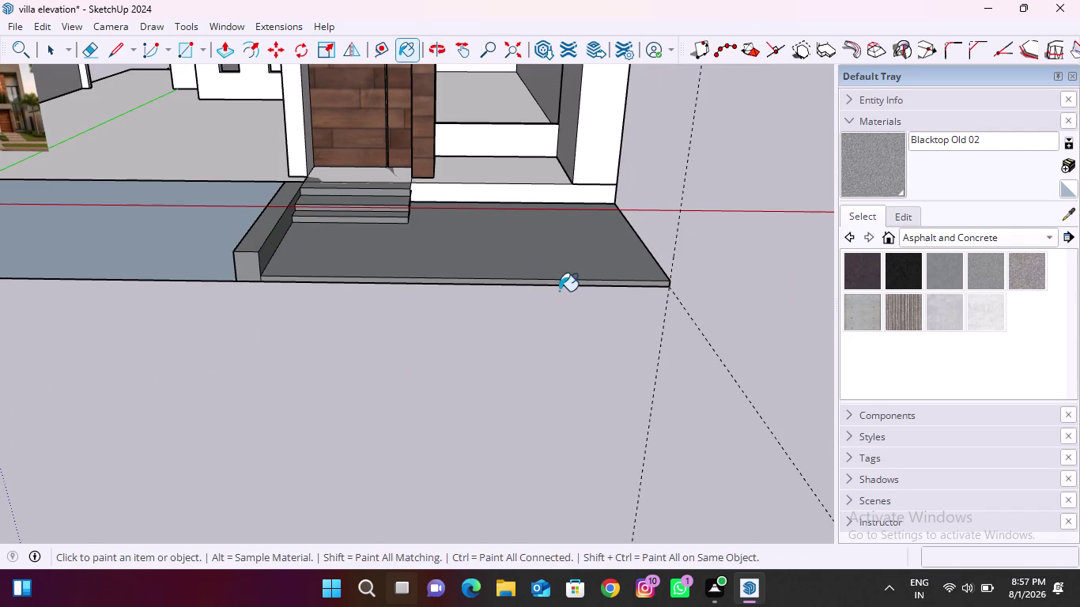
Paint the left part of the base slab with the asphalt.
scroll(down, 3)
scroll(down, 3)
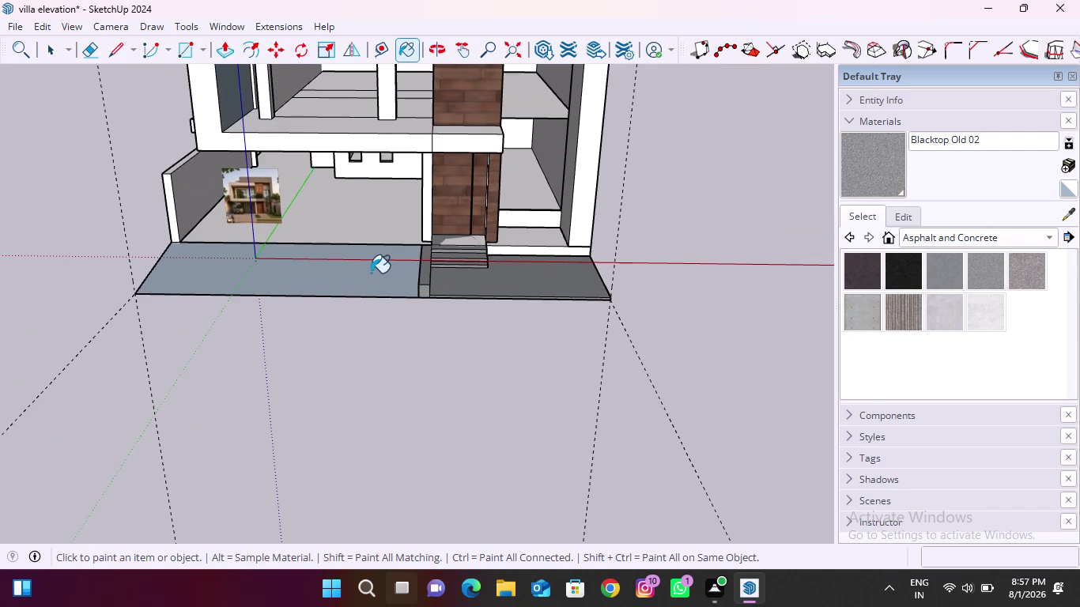
click(371, 272)
scroll(up, 3)
scroll(down, 3)
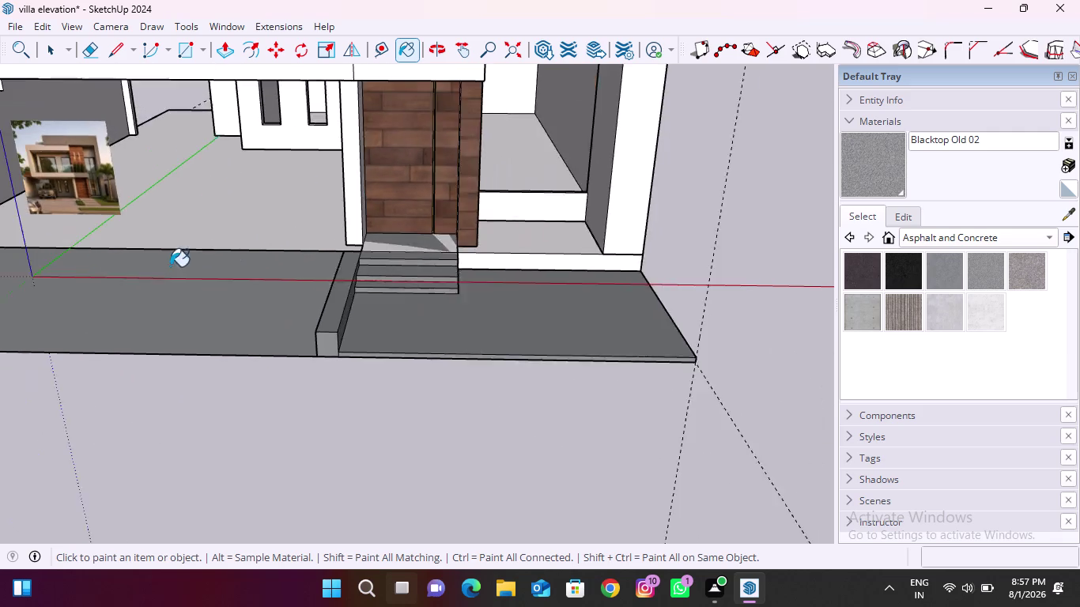
scroll(up, 3)
scroll(down, 3)
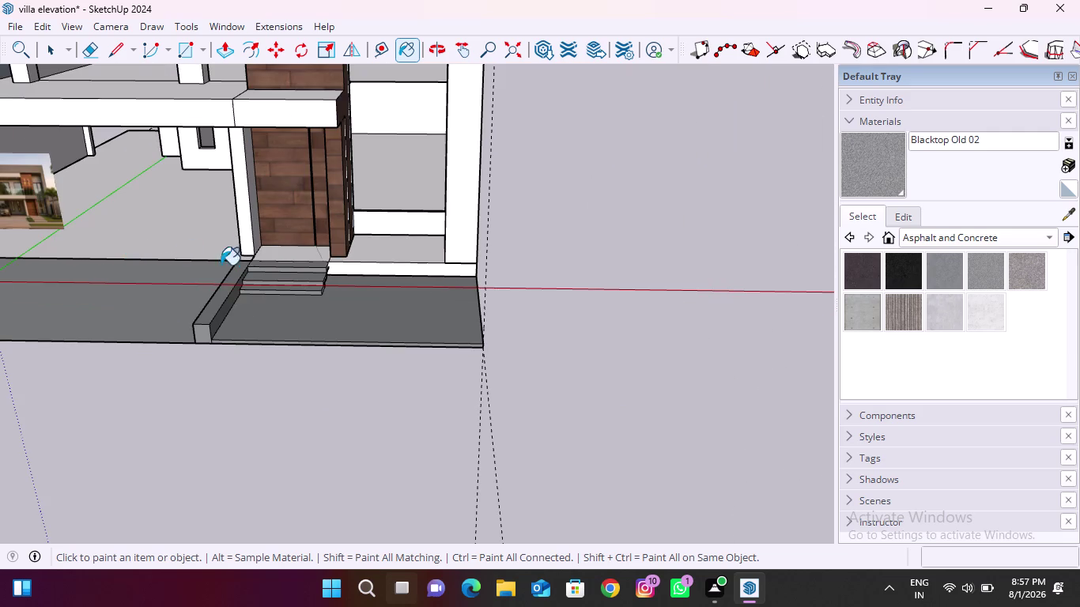
scroll(up, 3)
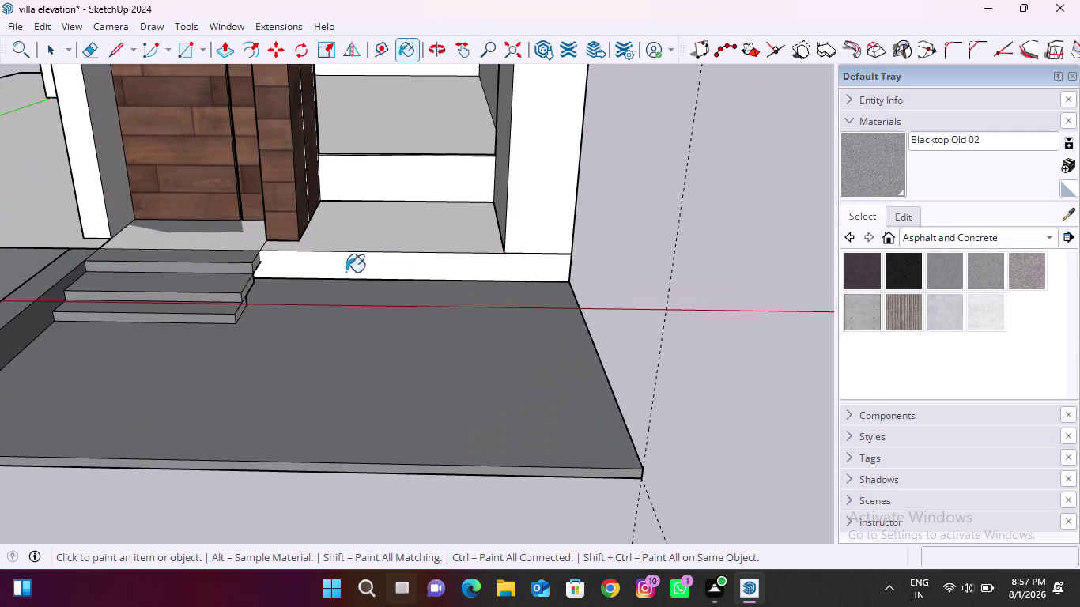
Inspect the painted threshold area and slab underside, then return to selection.
middle_drag(272, 316, 202, 204)
scroll(up, 3)
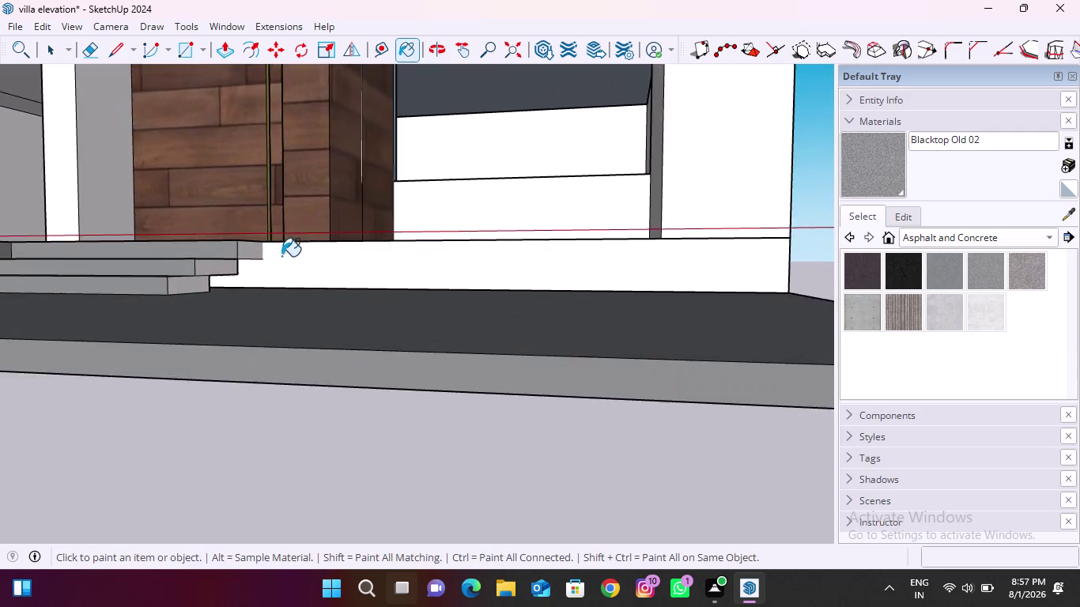
scroll(up, 3)
scroll(up, 3)
middle_drag(223, 328, 196, 330)
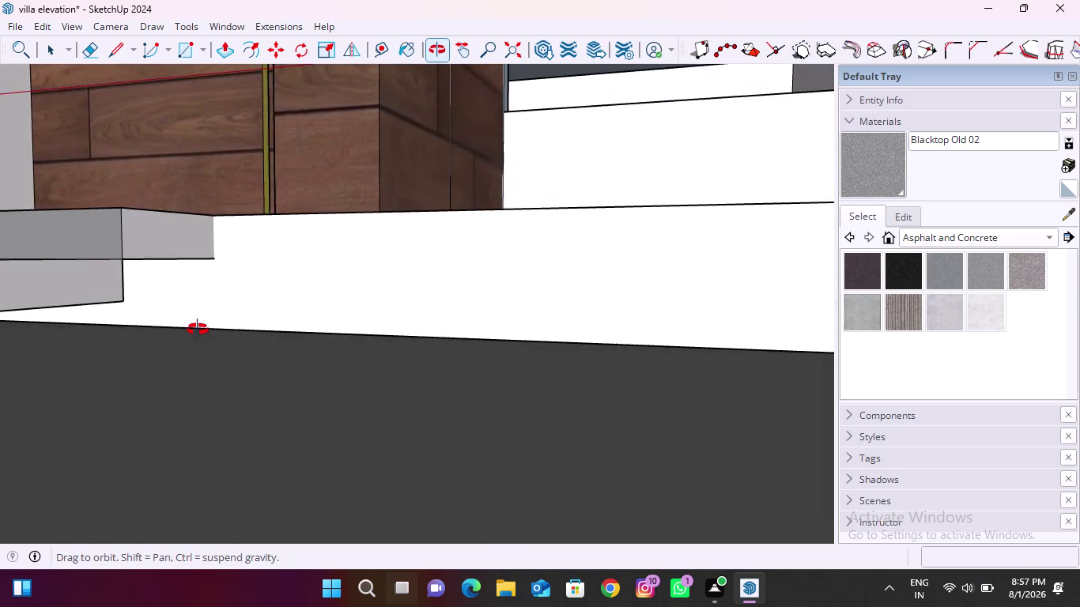
middle_drag(196, 329, 247, 265)
scroll(down, 3)
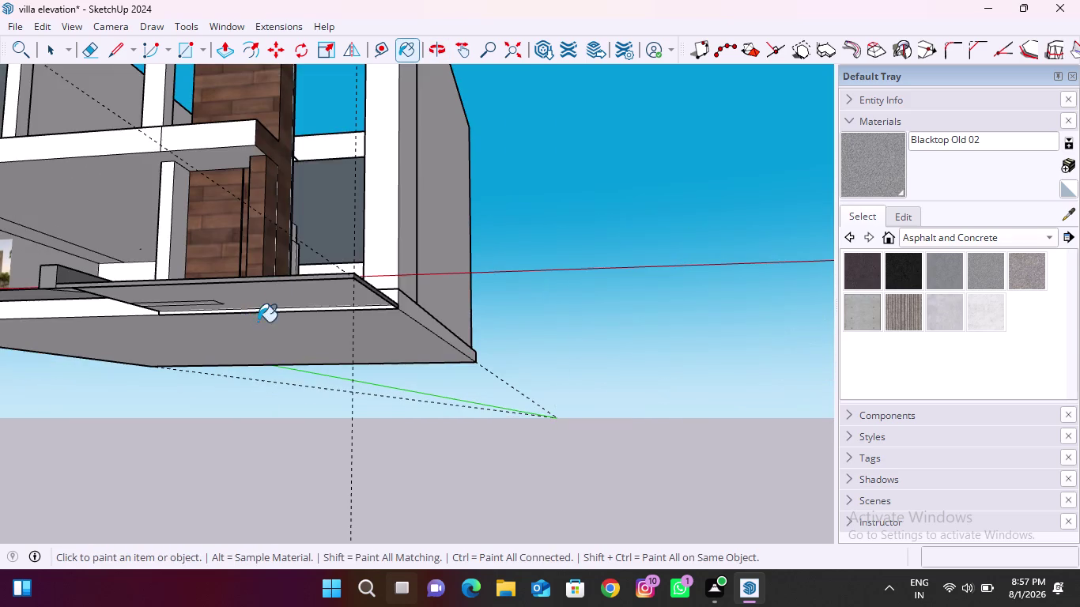
middle_drag(269, 288, 371, 407)
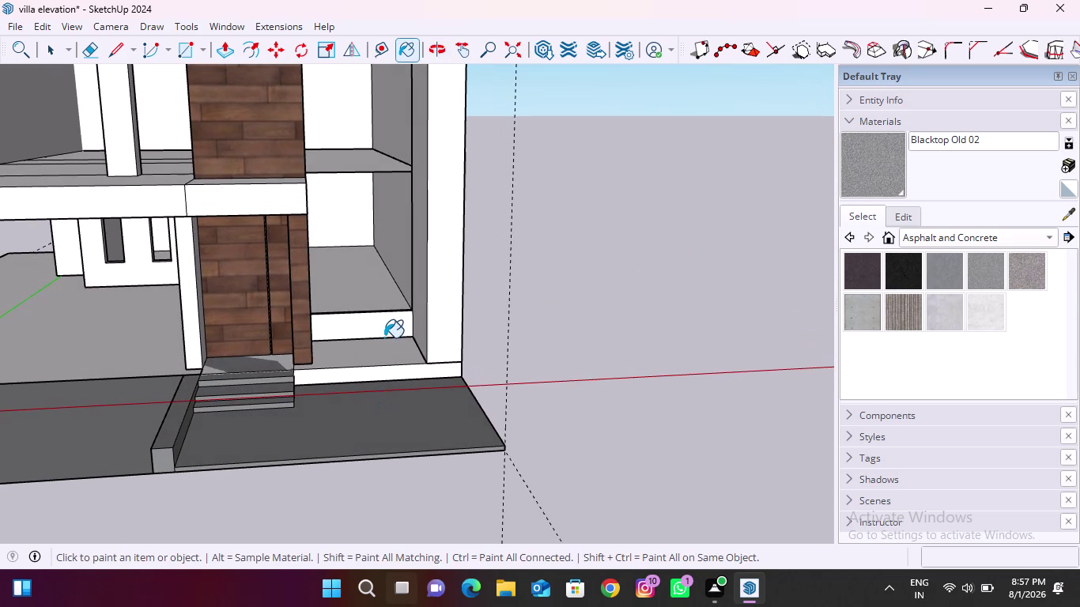
key(space)
scroll(down, 3)
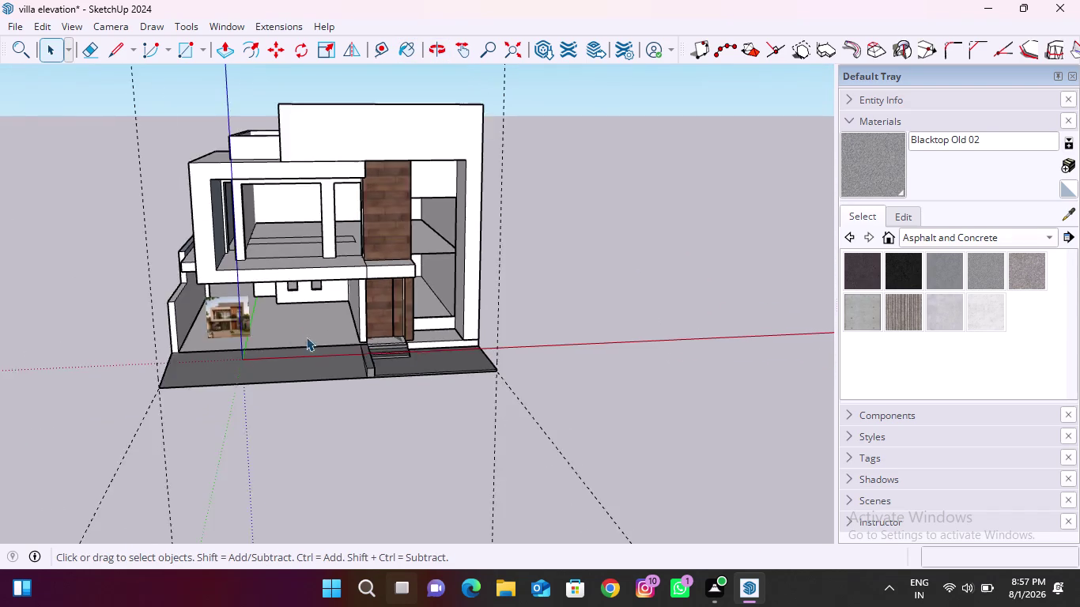
Draw a 2 Point Arc fillet across the ramp wall's top outer corner.
scroll(up, 3)
scroll(down, 3)
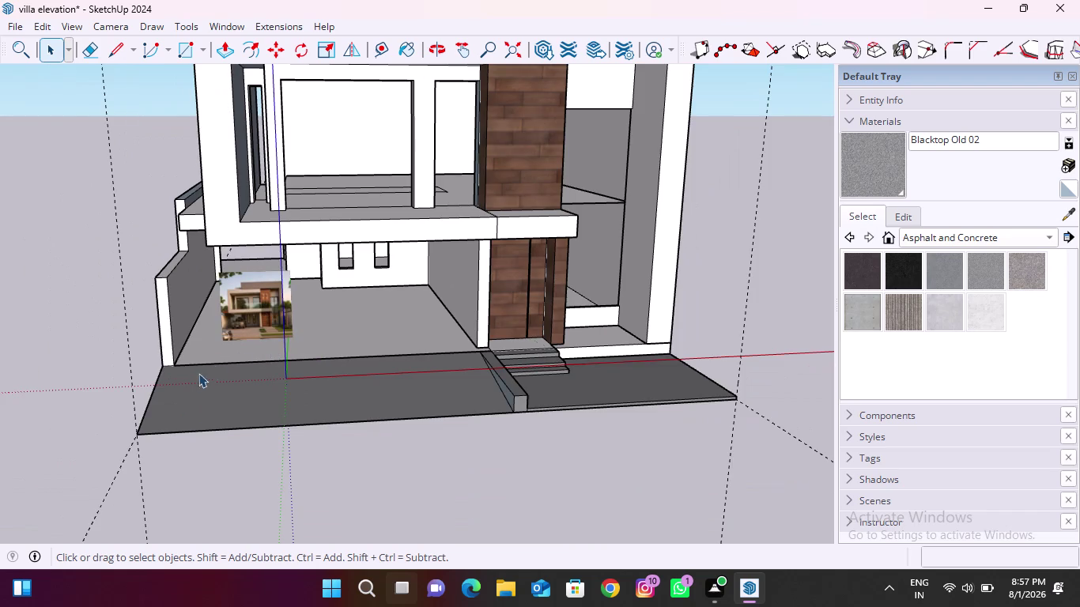
scroll(up, 3)
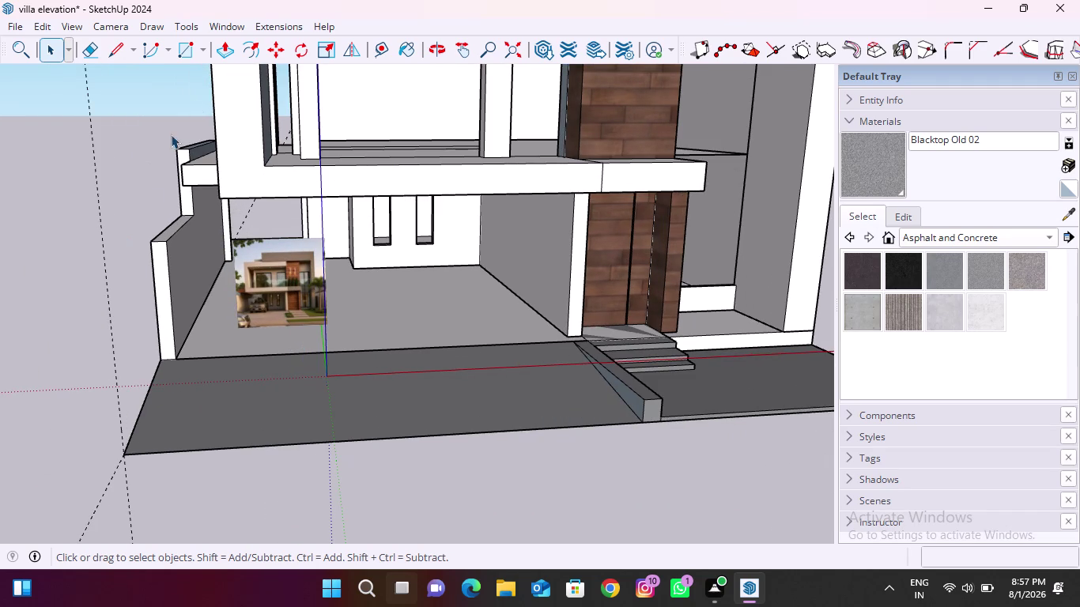
click(168, 50)
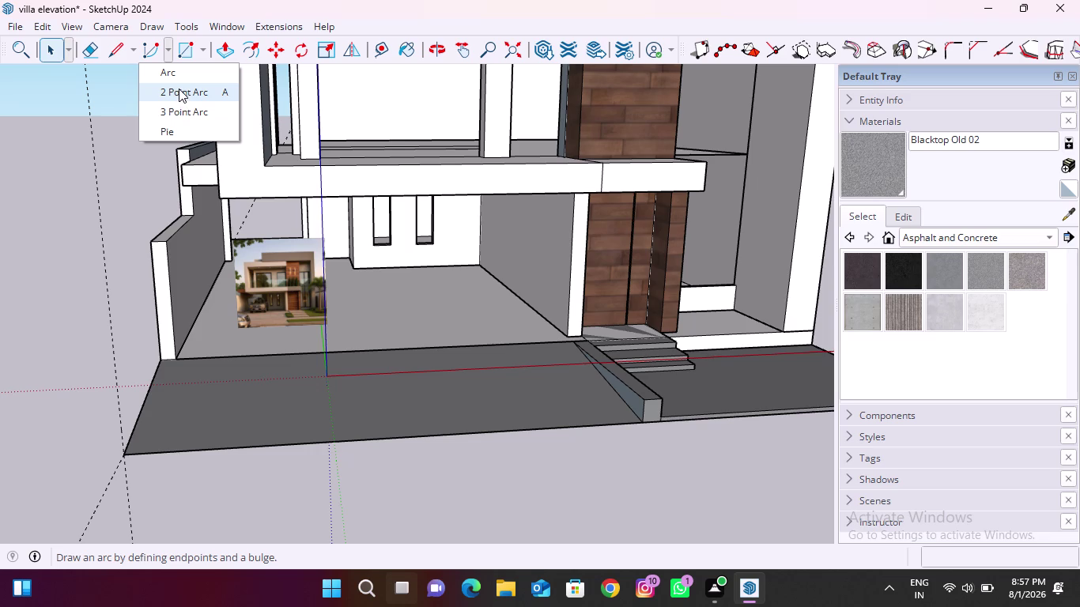
click(182, 77)
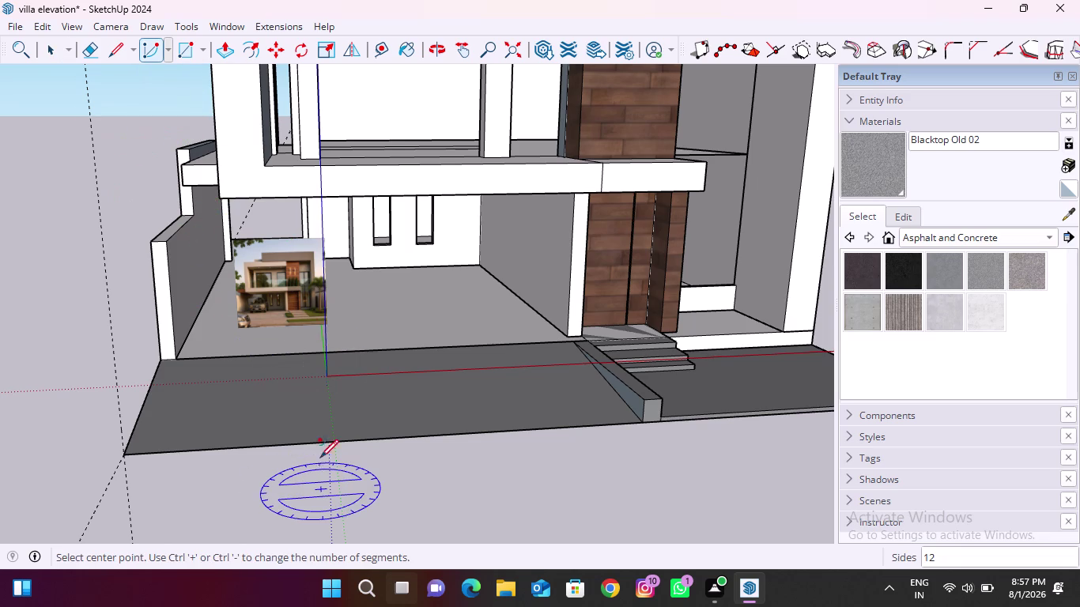
click(165, 49)
click(195, 98)
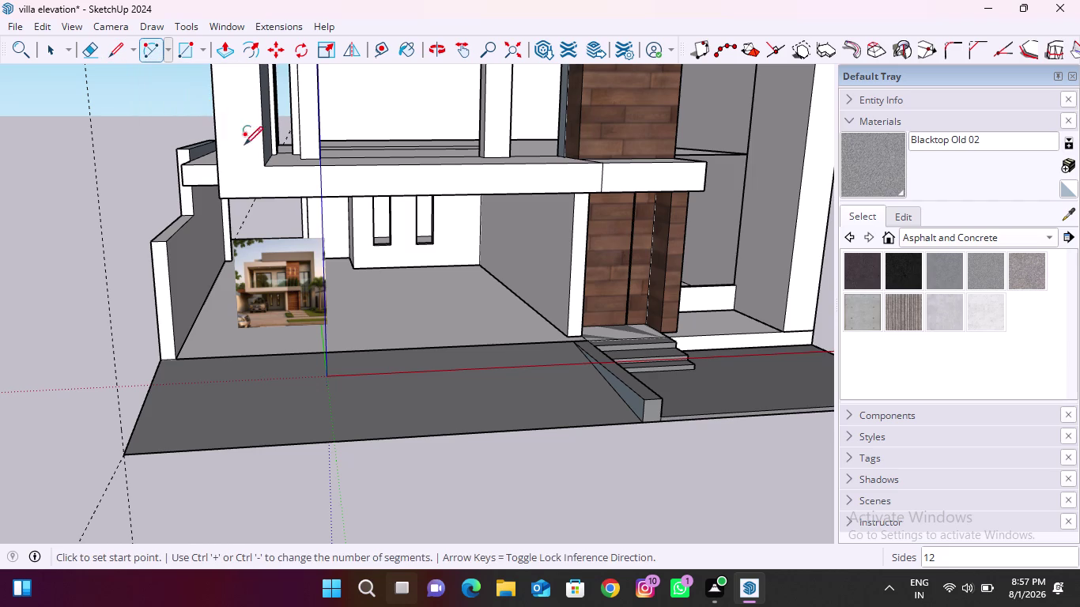
middle_drag(229, 353, 514, 391)
scroll(up, 3)
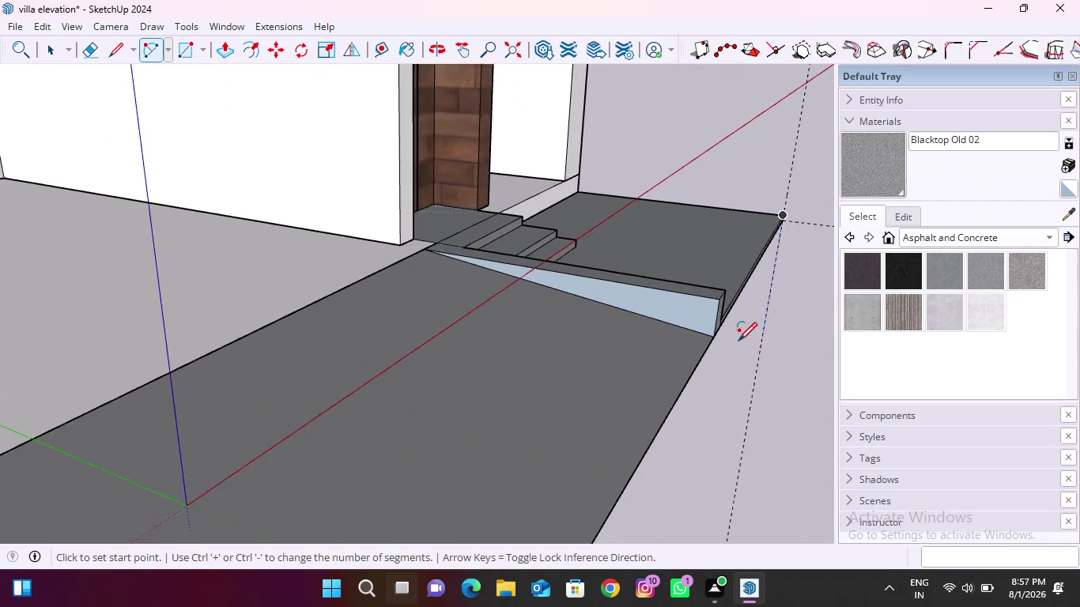
scroll(up, 3)
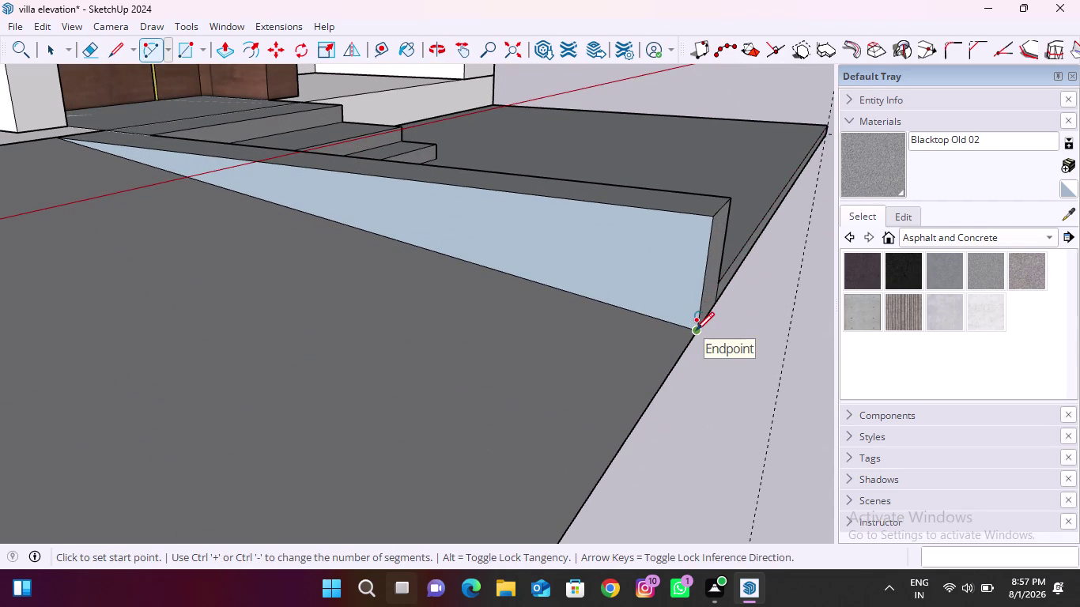
click(707, 260)
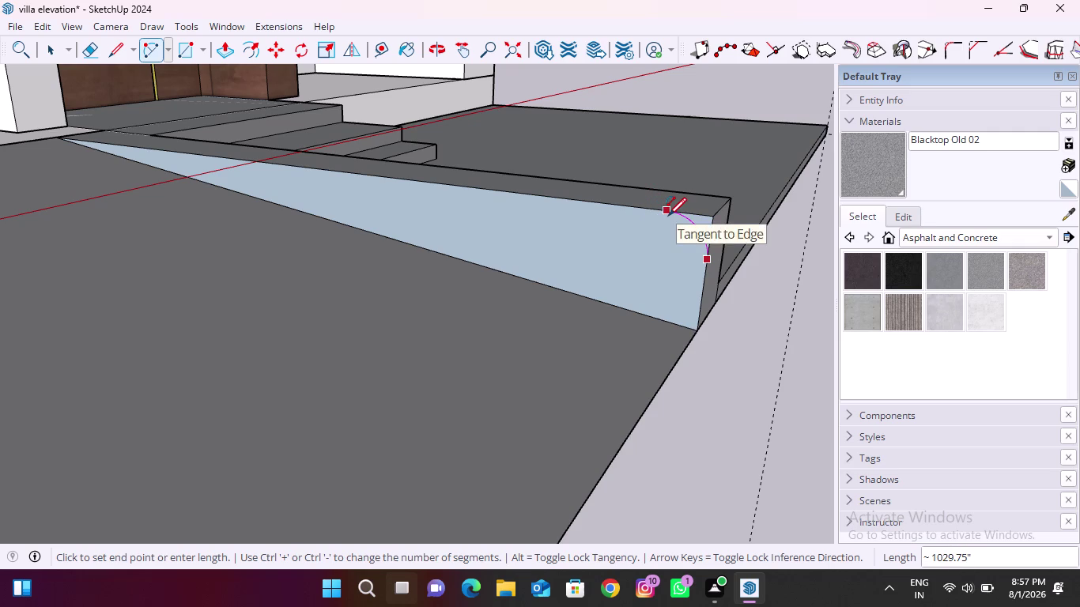
click(668, 216)
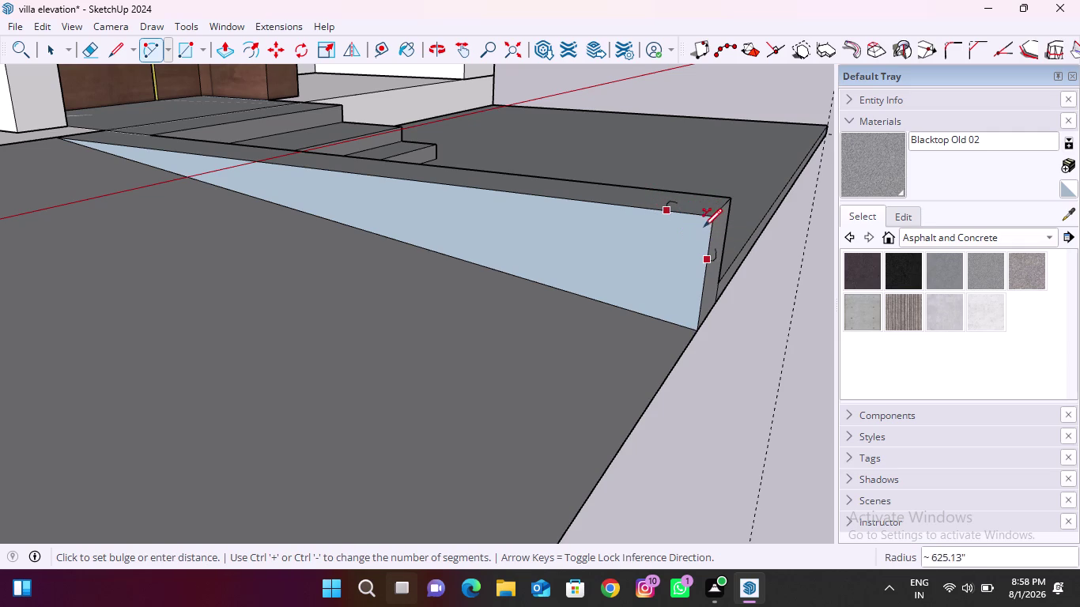
middle_drag(663, 246, 788, 247)
scroll(up, 3)
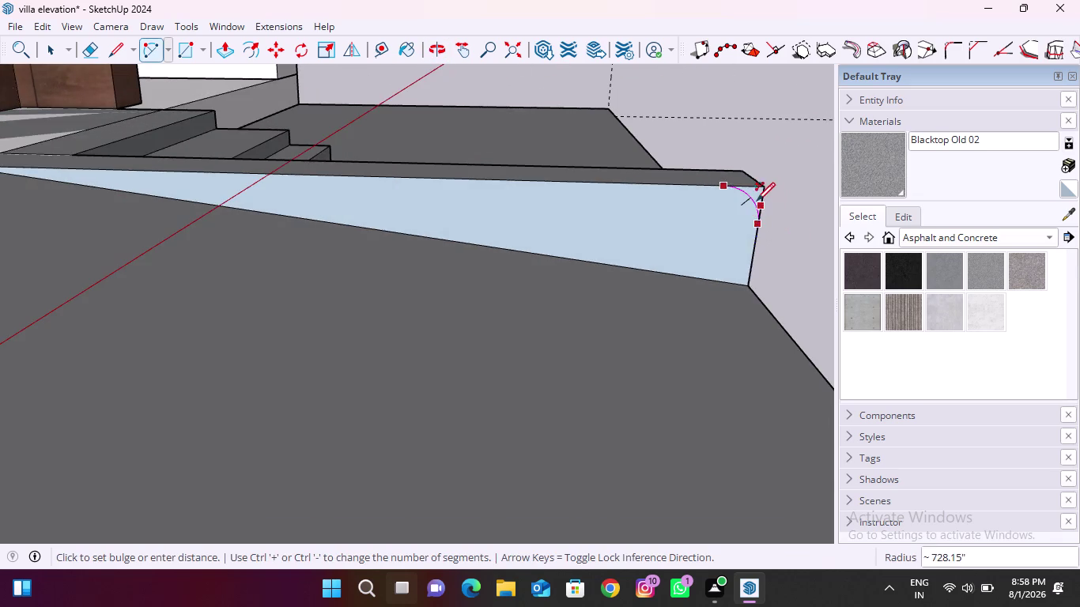
scroll(up, 3)
click(767, 207)
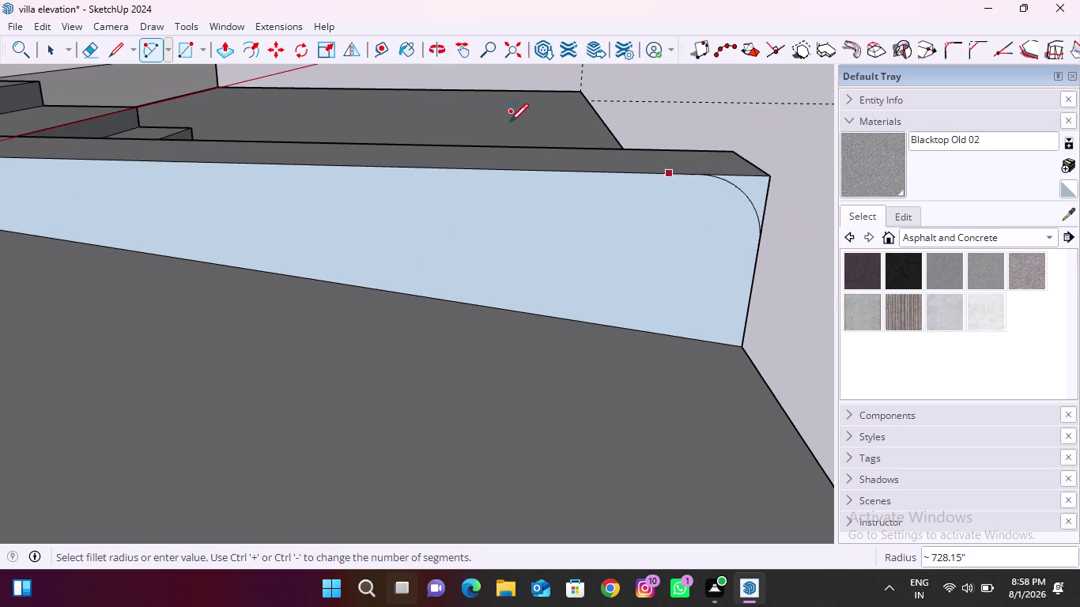
Push/Pull away the corner sliver outside the arc and inspect the rounded end.
click(215, 55)
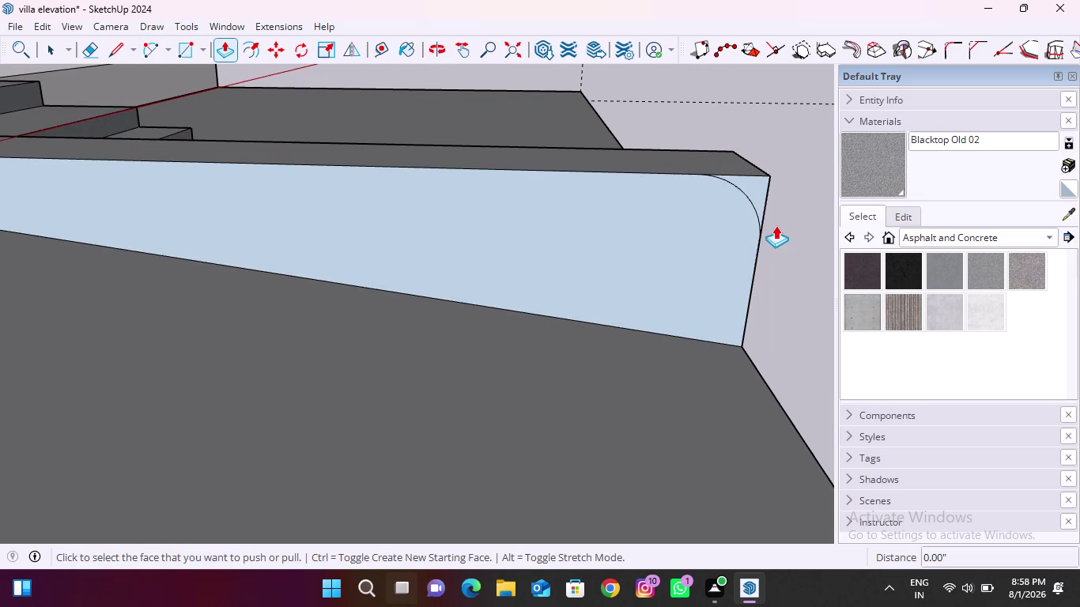
scroll(up, 3)
click(738, 180)
click(695, 133)
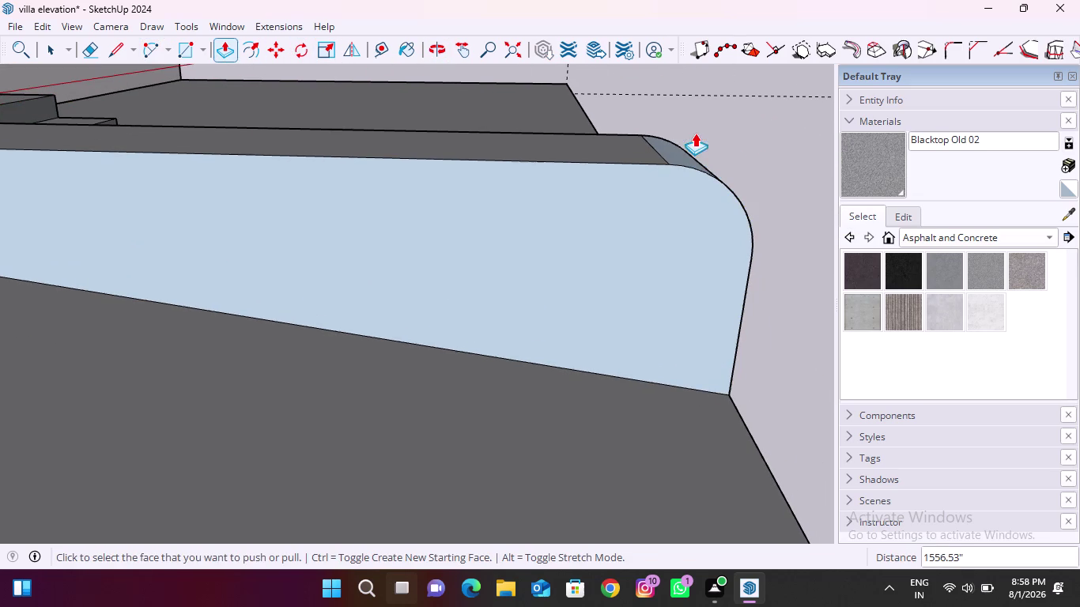
middle_drag(776, 133, 427, 242)
scroll(down, 3)
middle_drag(417, 300, 331, 232)
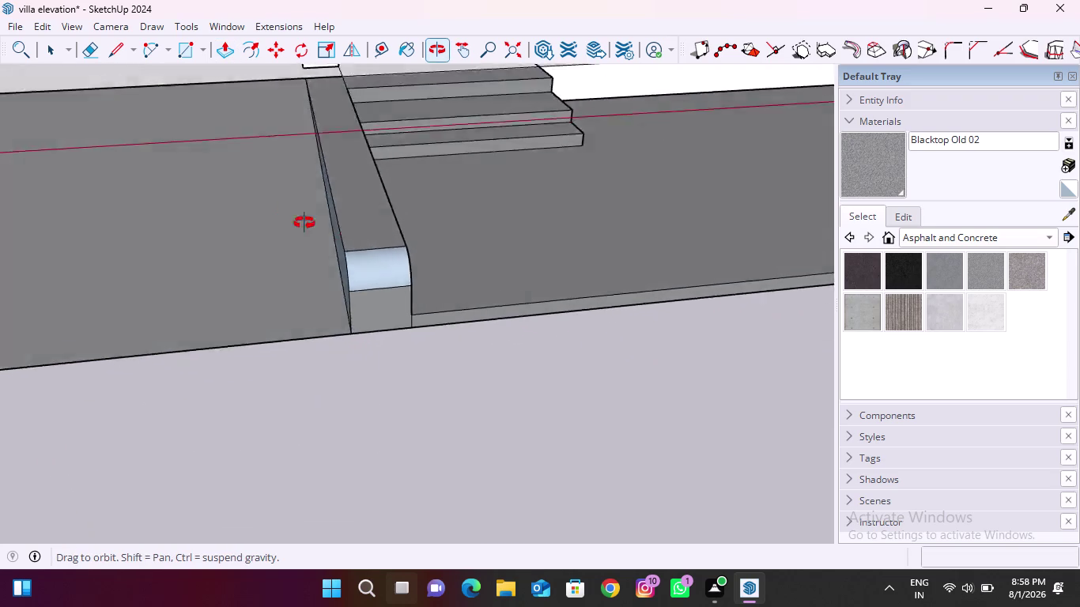
Draw a guide line down the slab's left side face, from top edge to bottom.
middle_drag(331, 232, 221, 181)
scroll(down, 3)
middle_drag(330, 214, 385, 253)
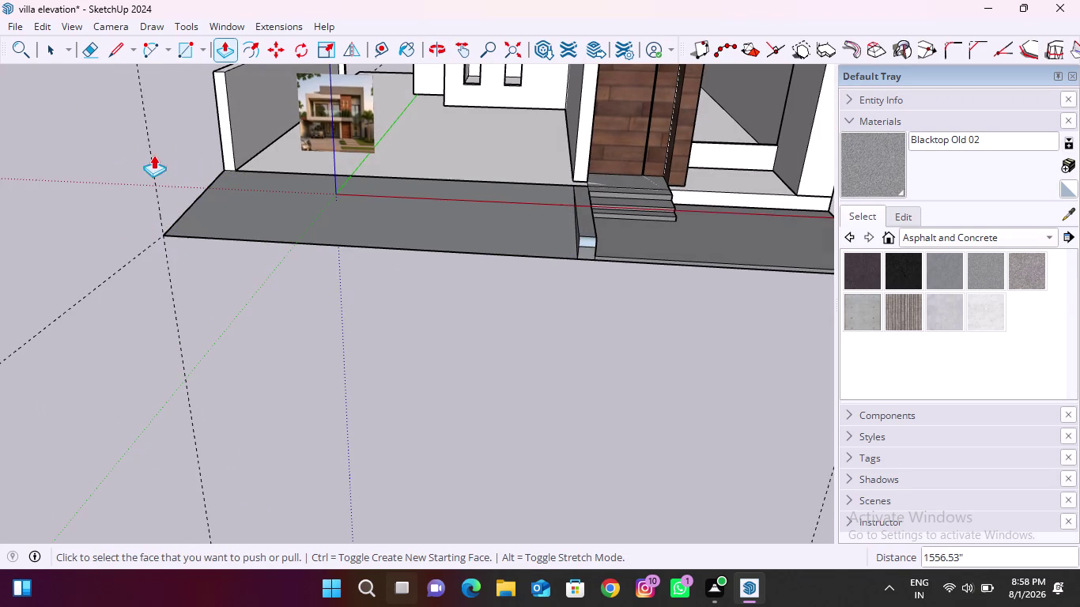
middle_drag(182, 186, 383, 155)
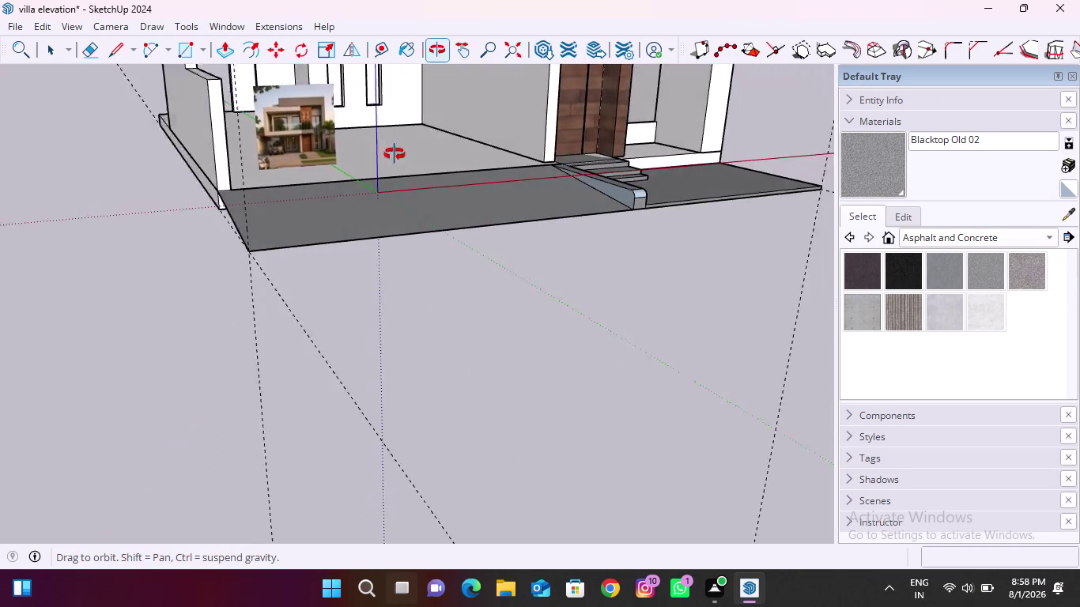
middle_drag(383, 155, 483, 145)
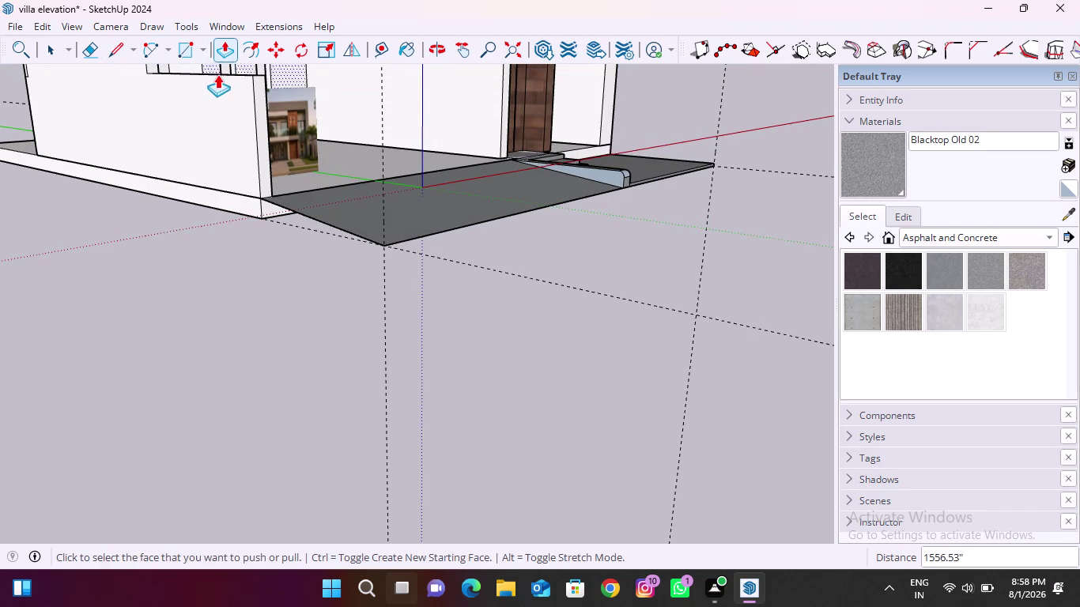
click(117, 56)
scroll(up, 3)
middle_drag(284, 190, 293, 132)
scroll(up, 3)
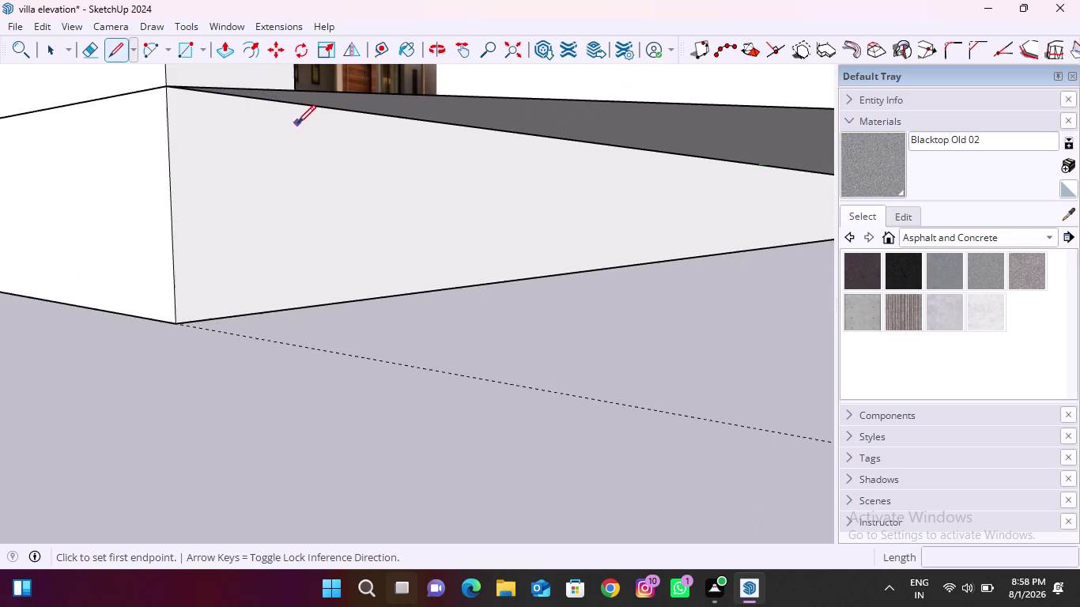
middle_drag(296, 121, 265, 196)
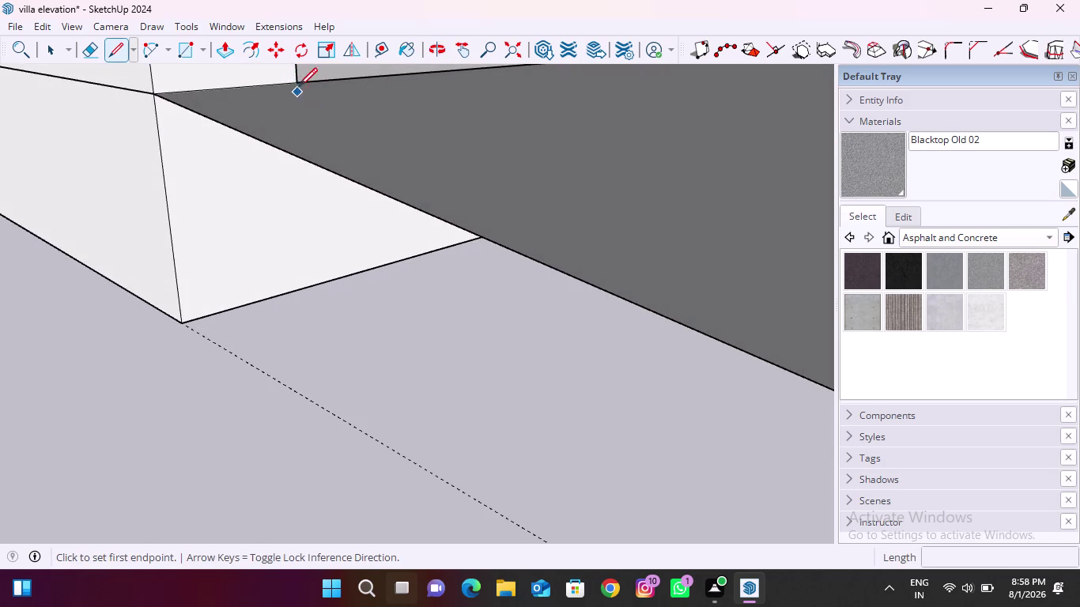
click(299, 81)
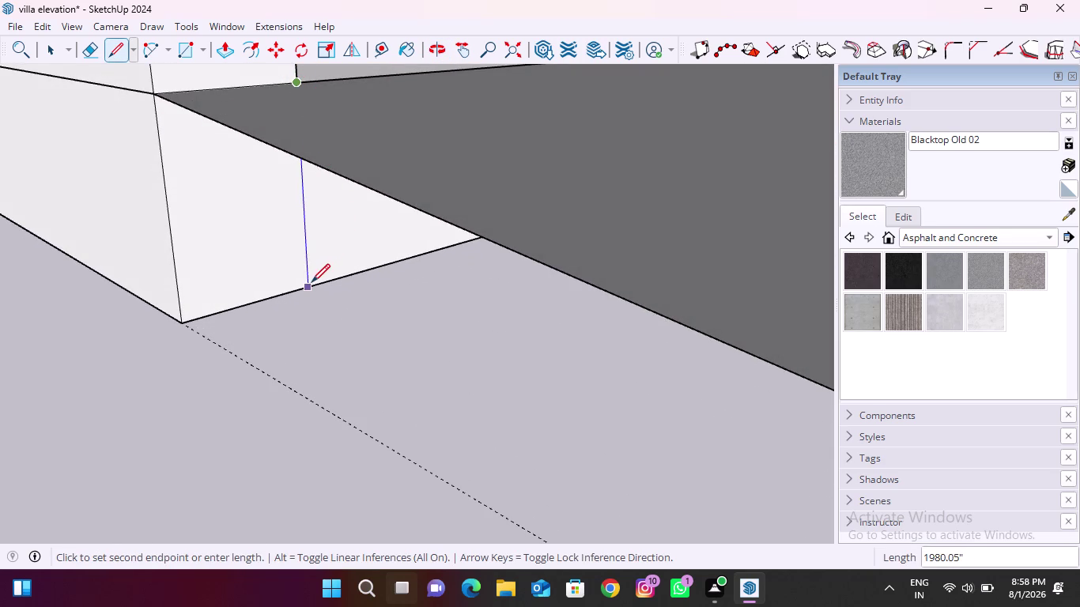
click(311, 283)
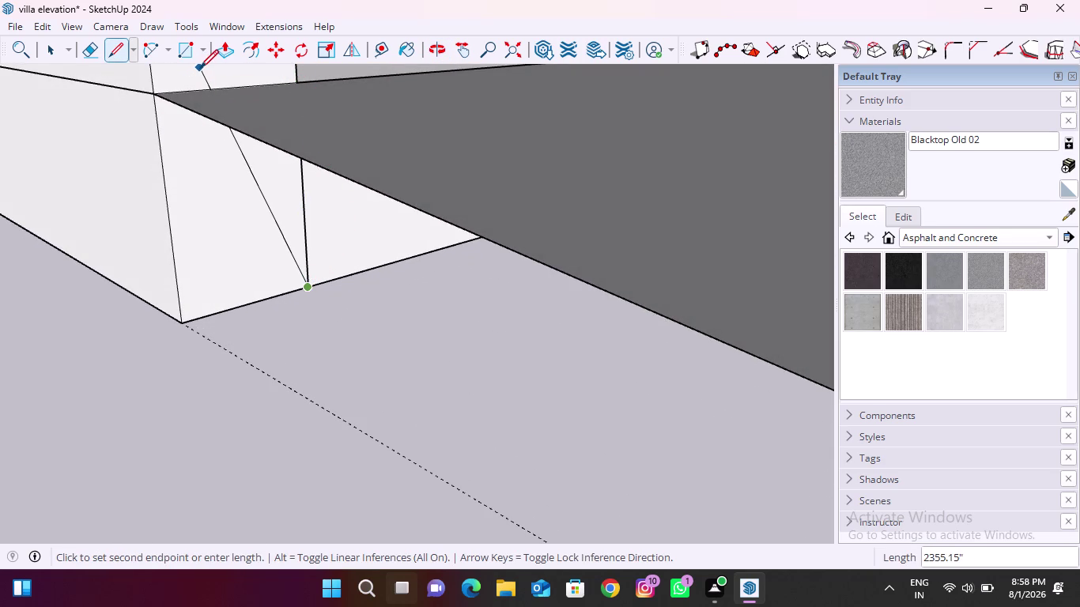
key(Escape)
Draw a ground rectangle along the slab's left edge from the guide line's end.
click(189, 54)
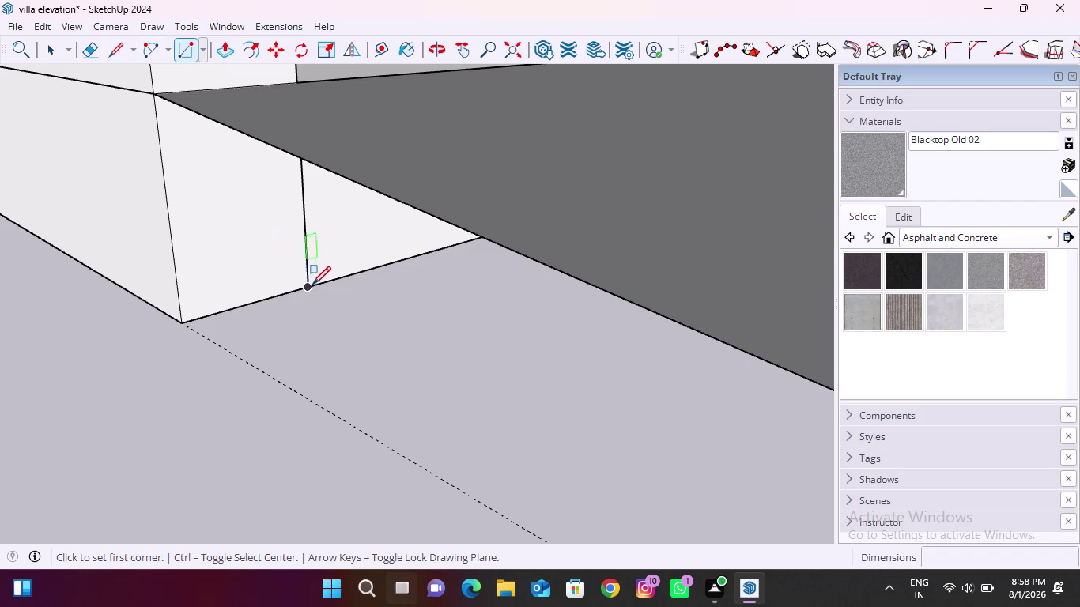
click(313, 285)
scroll(down, 3)
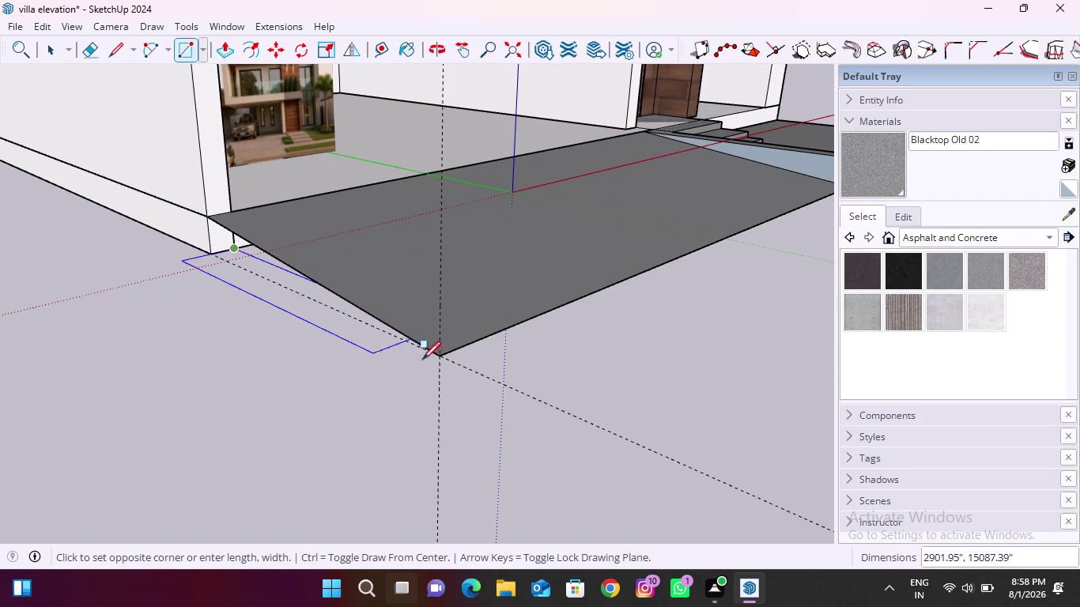
click(445, 355)
key(space)
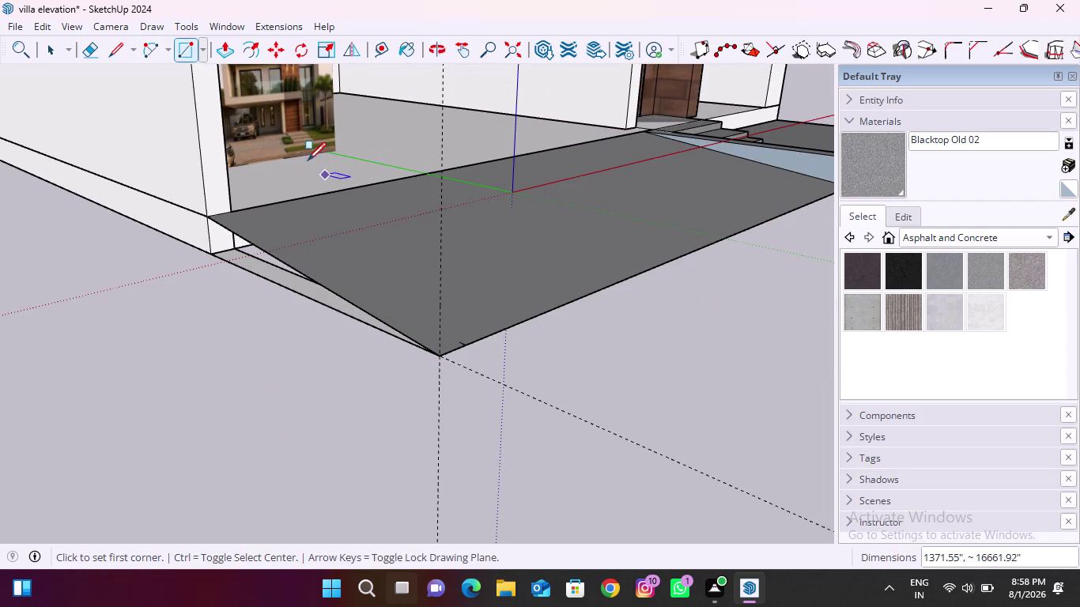
Push/Pull the rectangle upward into a raised white border block.
click(230, 50)
scroll(up, 3)
click(256, 258)
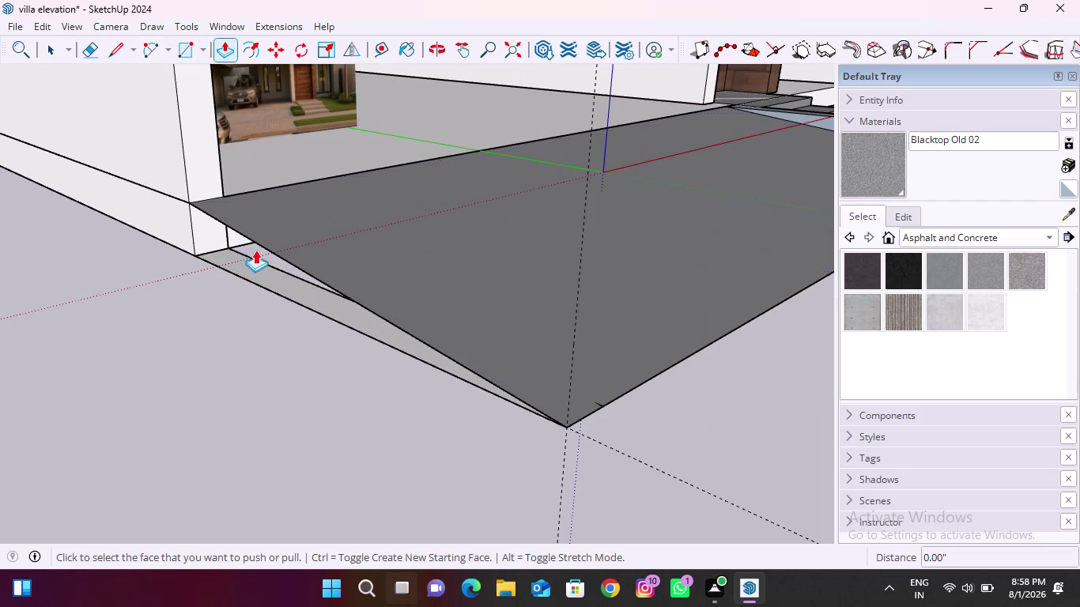
scroll(up, 3)
key(Escape)
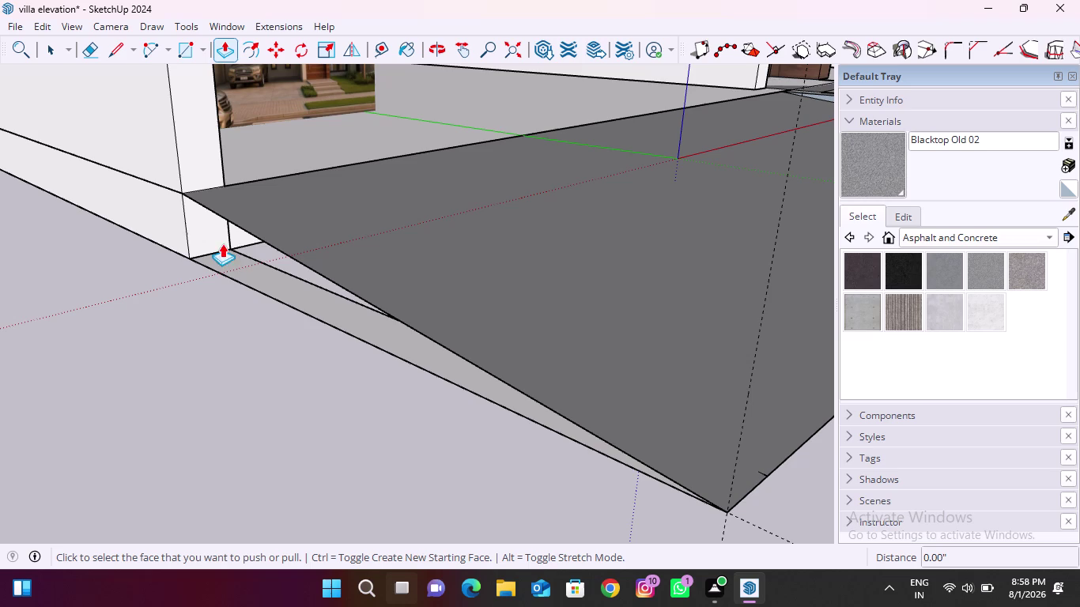
click(238, 254)
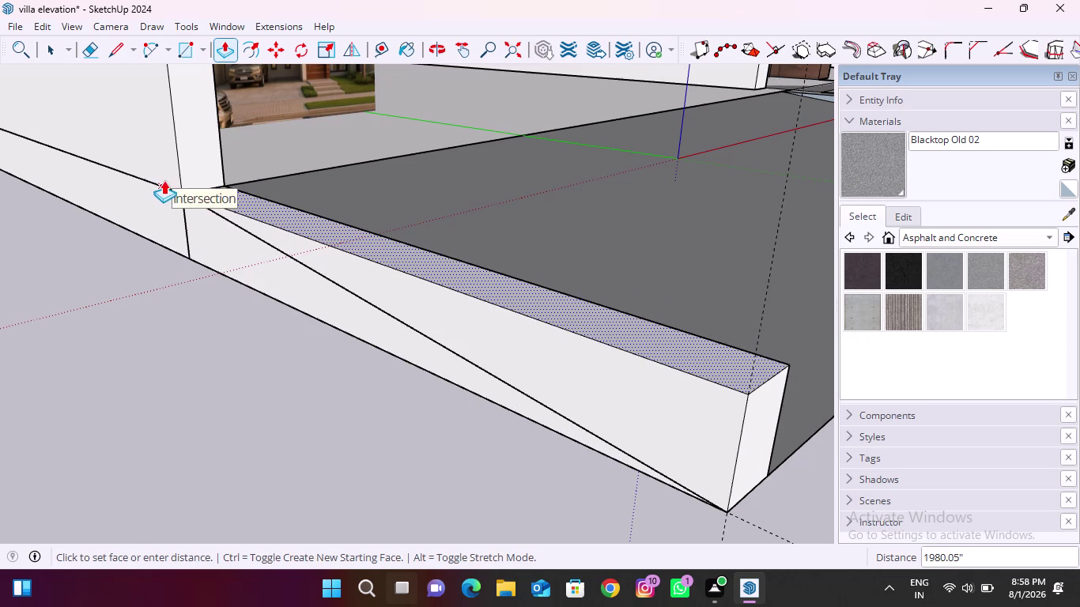
click(164, 180)
scroll(down, 3)
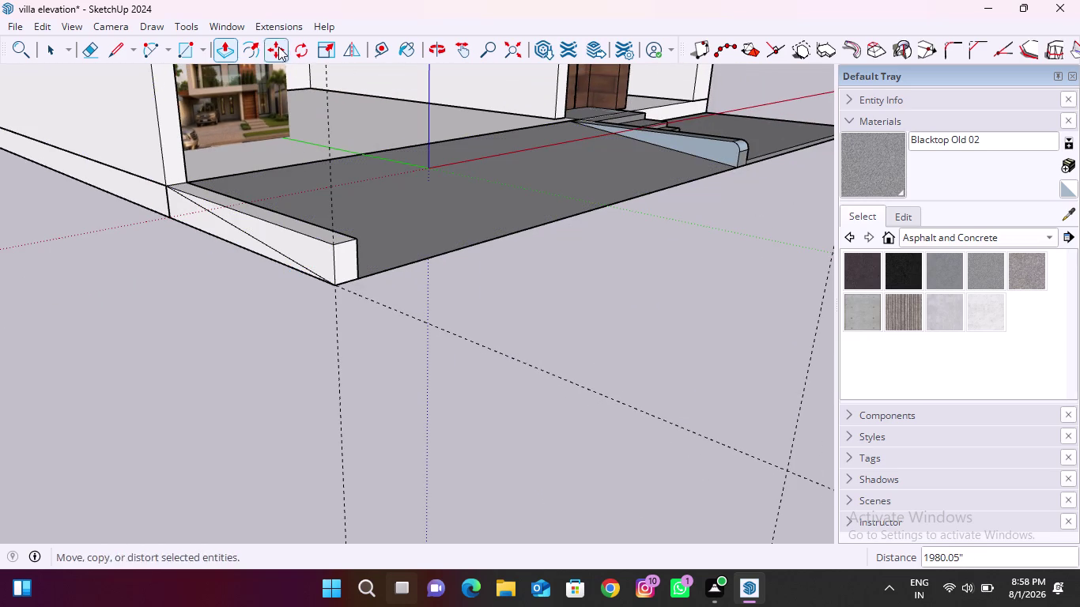
Draw an arc rounding the border block's top outer end corner.
click(146, 45)
middle_drag(356, 256, 335, 267)
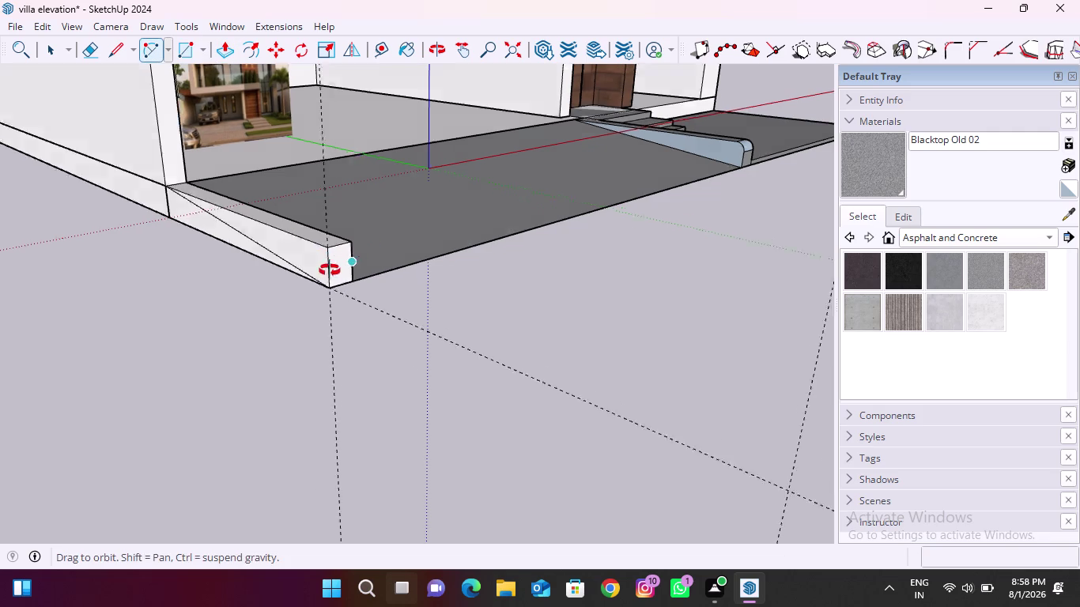
middle_drag(335, 267, 33, 267)
middle_drag(190, 191, 126, 188)
scroll(up, 3)
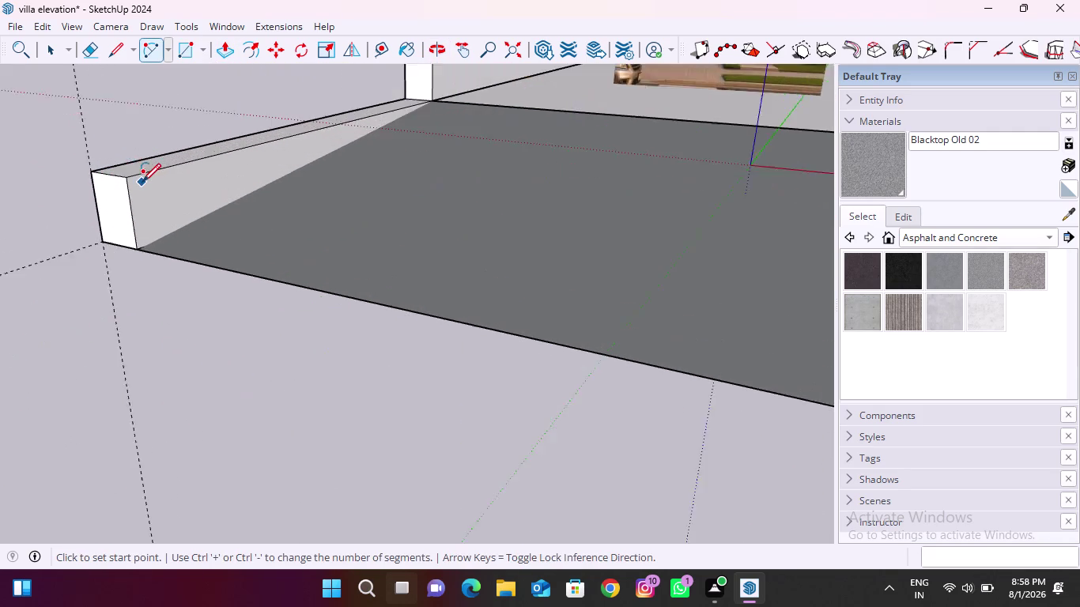
scroll(up, 3)
click(149, 165)
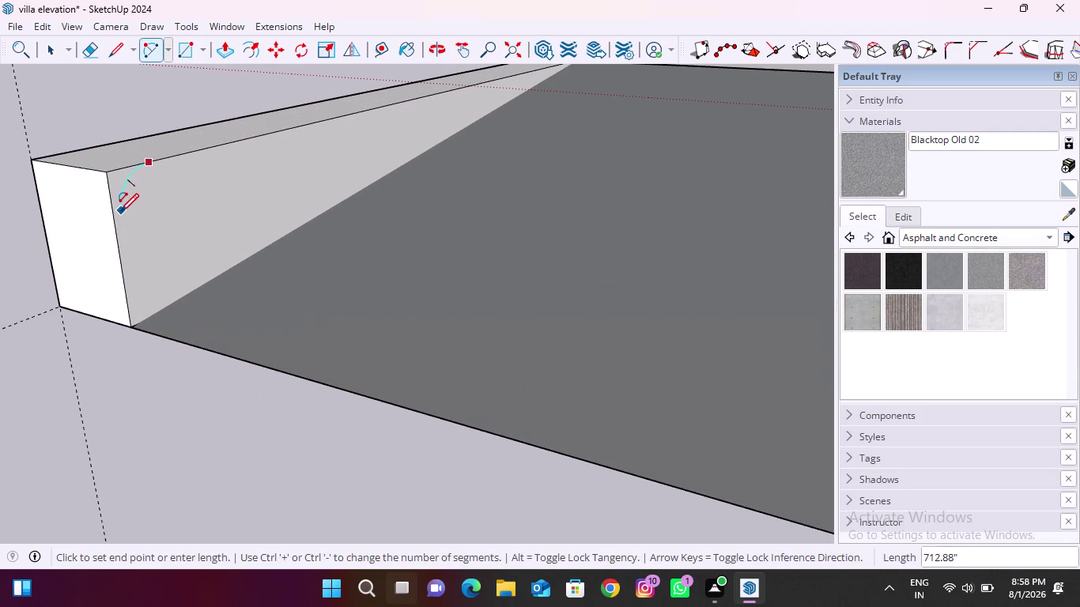
click(117, 218)
click(113, 200)
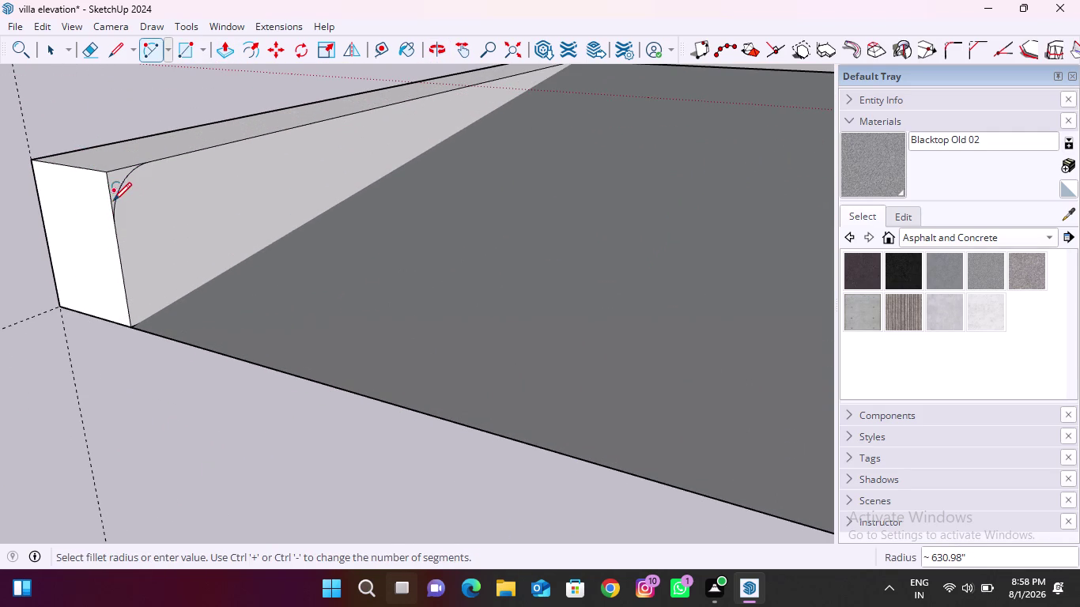
Push/Pull away the corner outside the arc along the block's length.
click(221, 48)
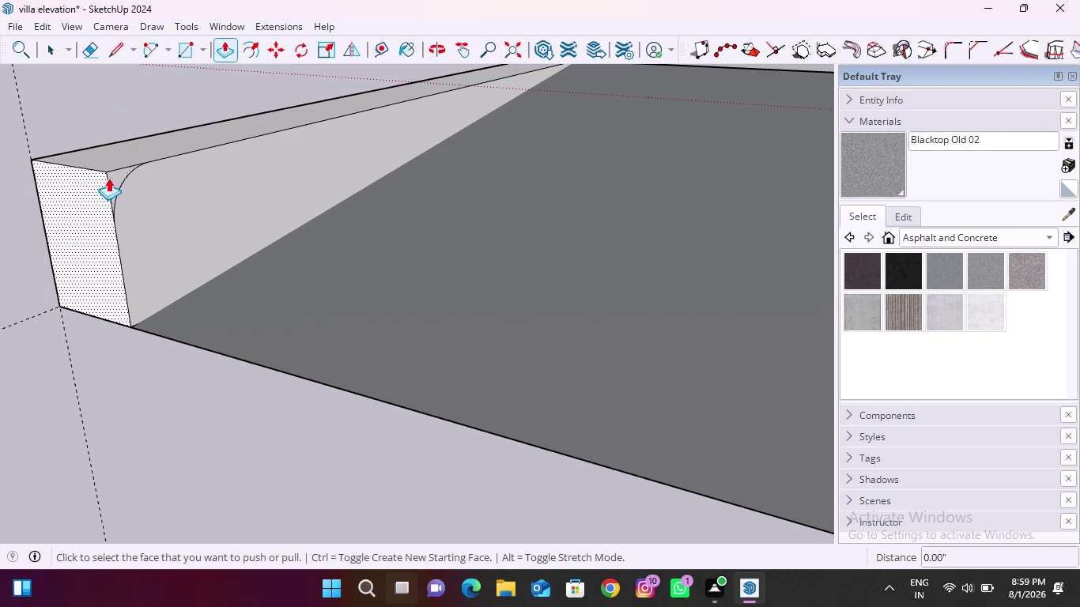
click(111, 174)
scroll(down, 3)
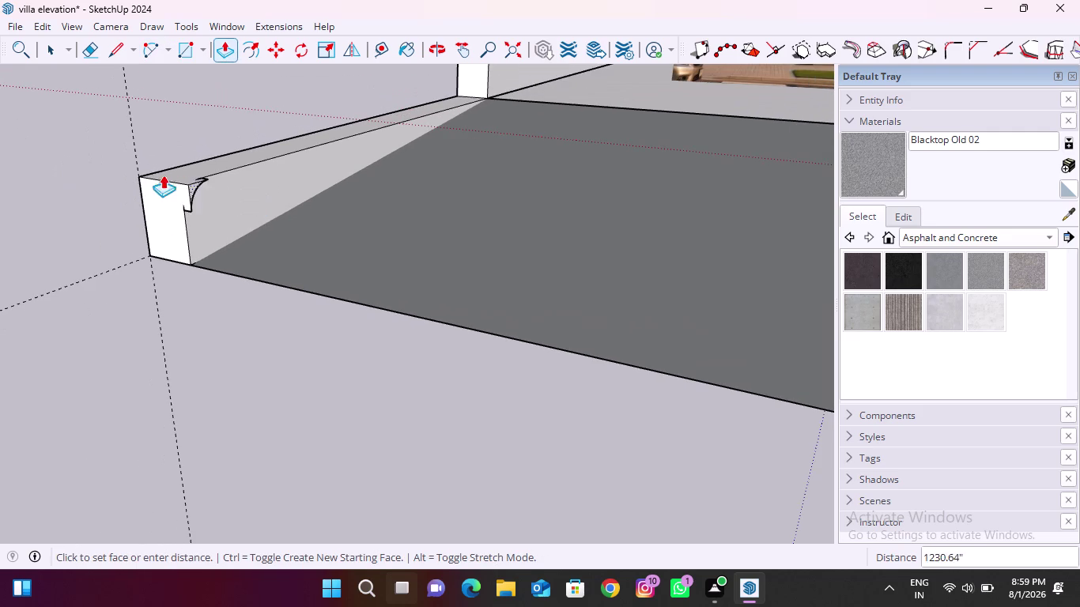
middle_drag(145, 166, 268, 200)
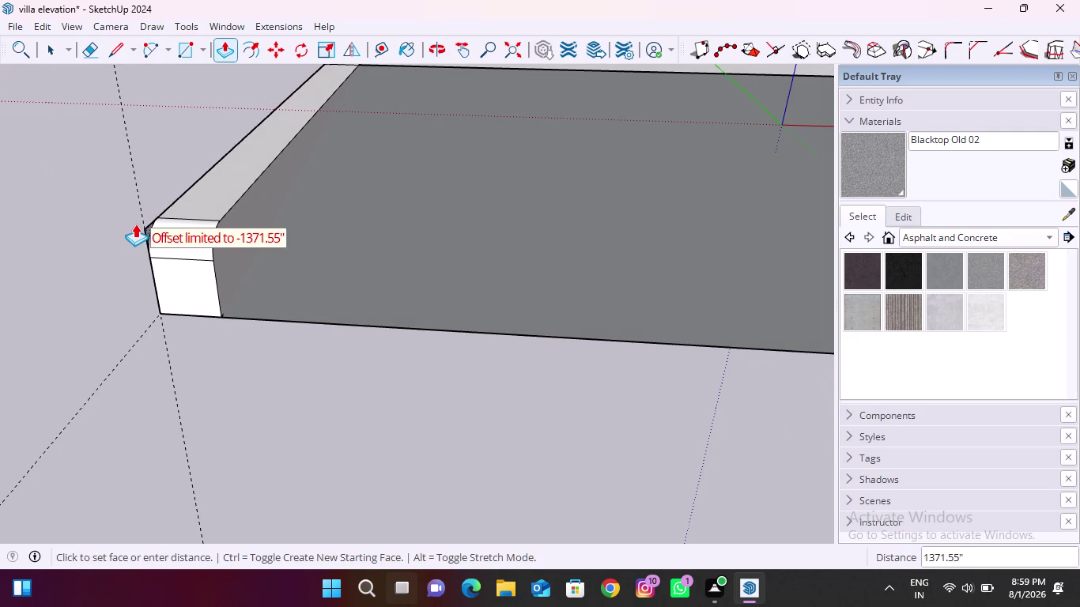
click(136, 224)
scroll(down, 3)
Window-select and delete leftover geometry, then orbit out to view the whole villa.
key(Escape)
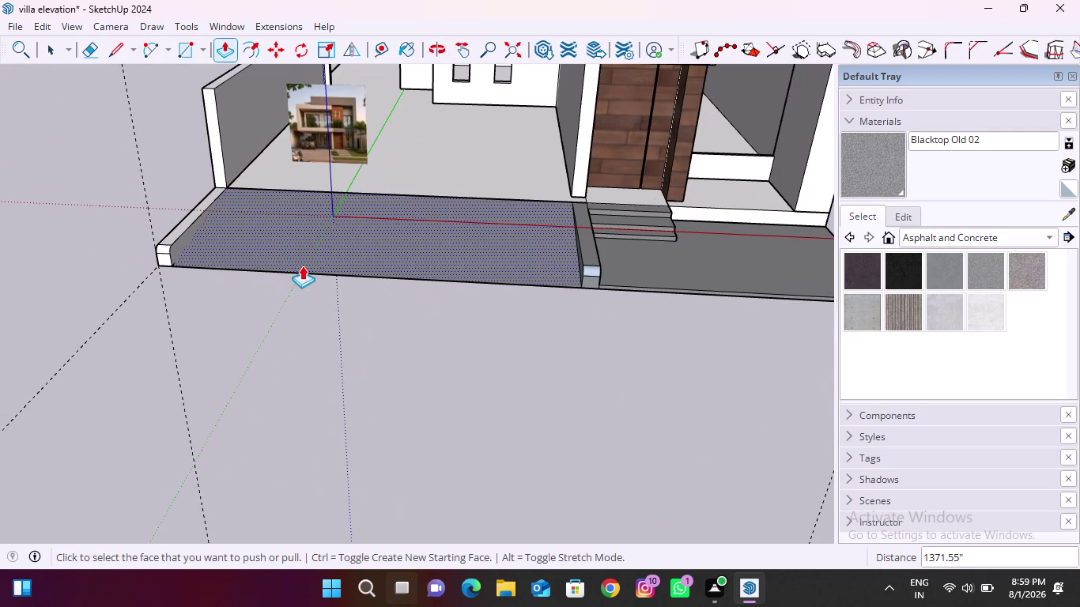
key(space)
drag(244, 353, 46, 287)
key(Delete)
scroll(down, 3)
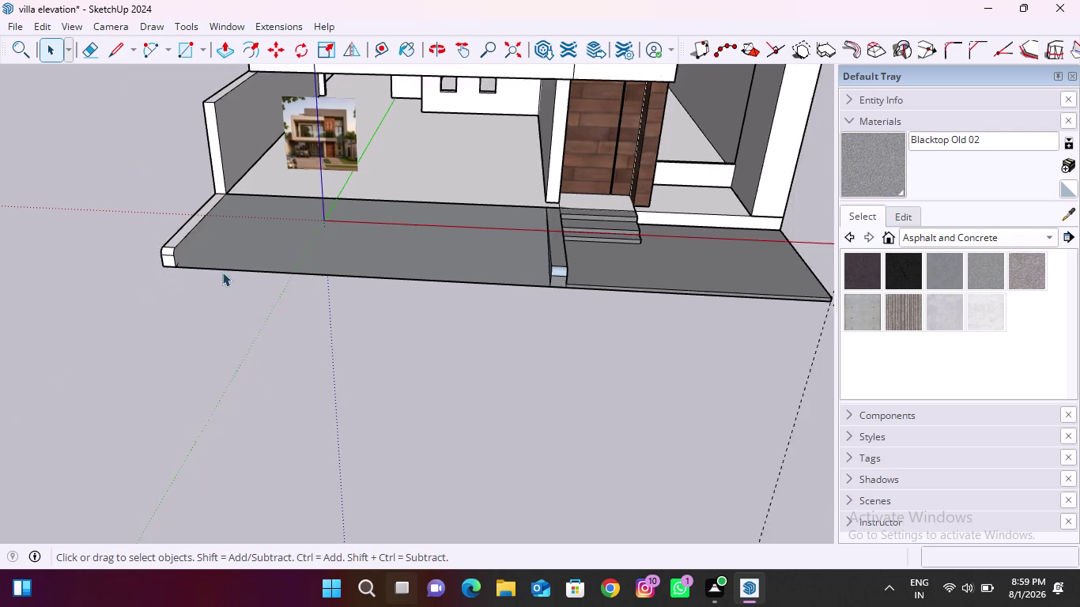
scroll(down, 3)
drag(414, 325, 538, 358)
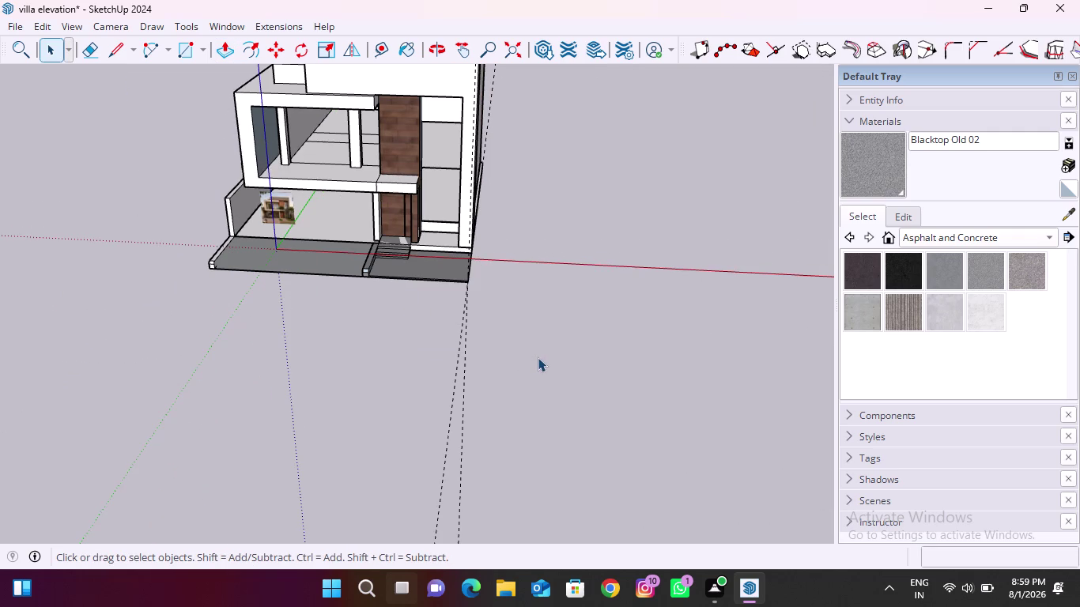
key(Delete)
drag(427, 367, 587, 368)
middle_drag(359, 368, 588, 335)
scroll(up, 3)
drag(649, 306, 525, 342)
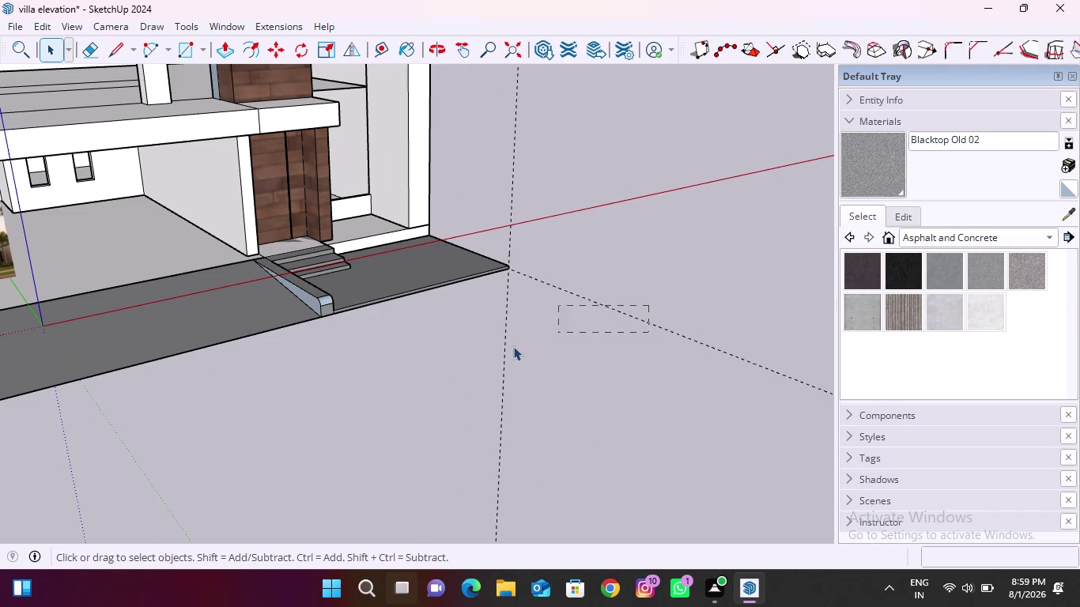
drag(525, 342, 461, 364)
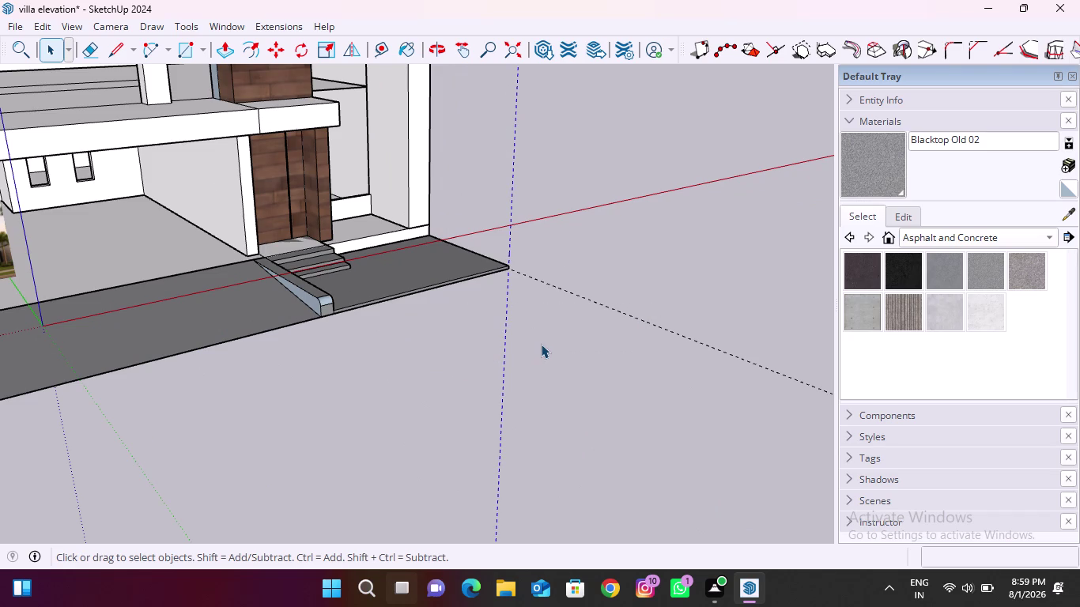
key(Delete)
drag(612, 281, 577, 368)
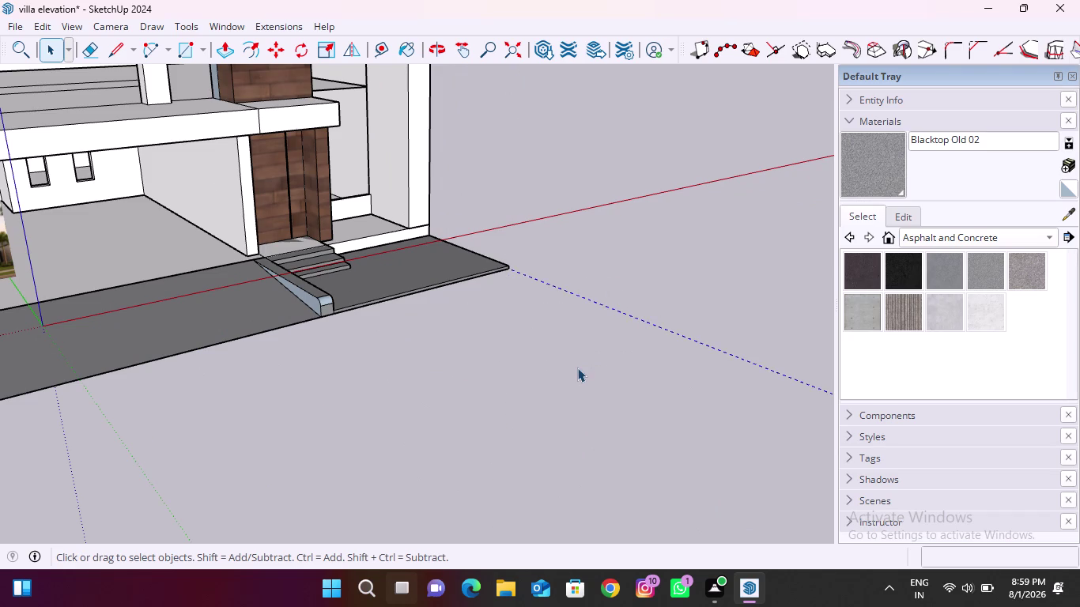
key(Delete)
scroll(down, 3)
middle_drag(613, 327, 136, 295)
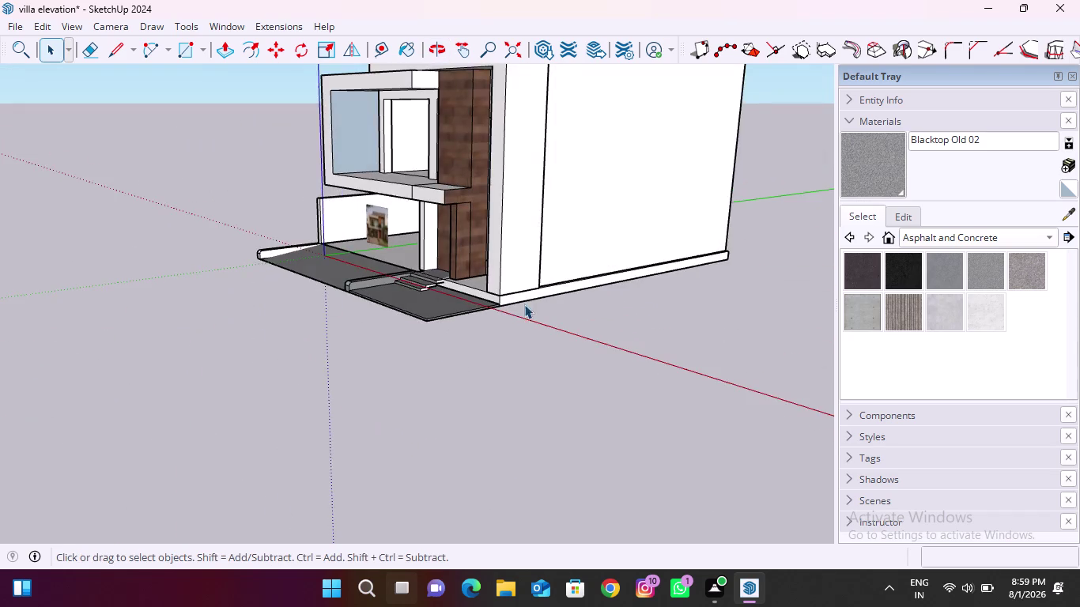
scroll(up, 3)
middle_drag(320, 340, 385, 348)
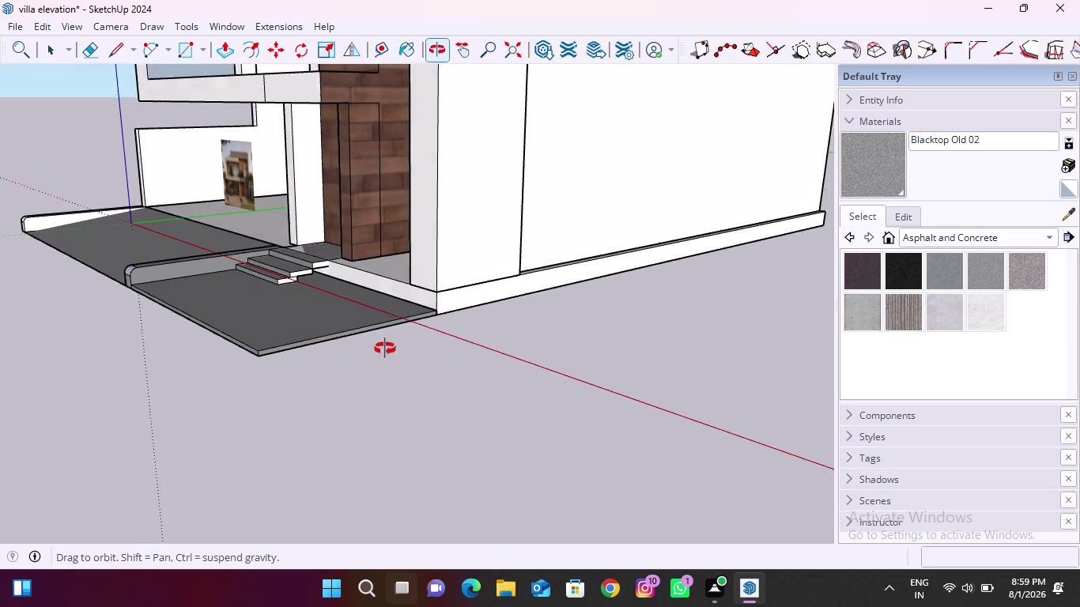
middle_drag(385, 348, 413, 363)
drag(187, 52, 200, 67)
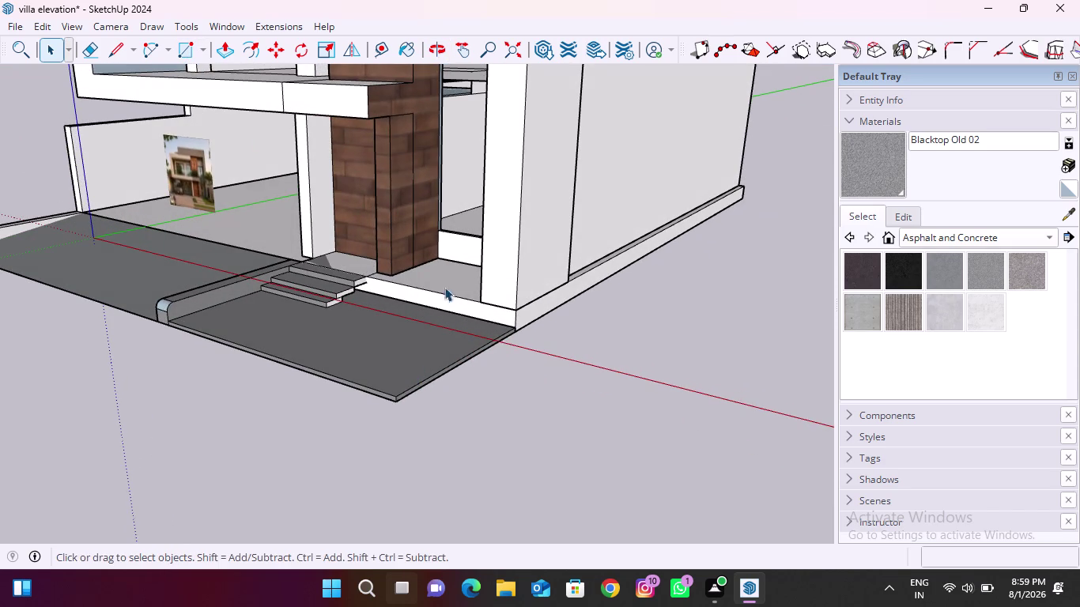
scroll(up, 3)
Draw a rectangle on the plinth's side face at its corner.
click(184, 55)
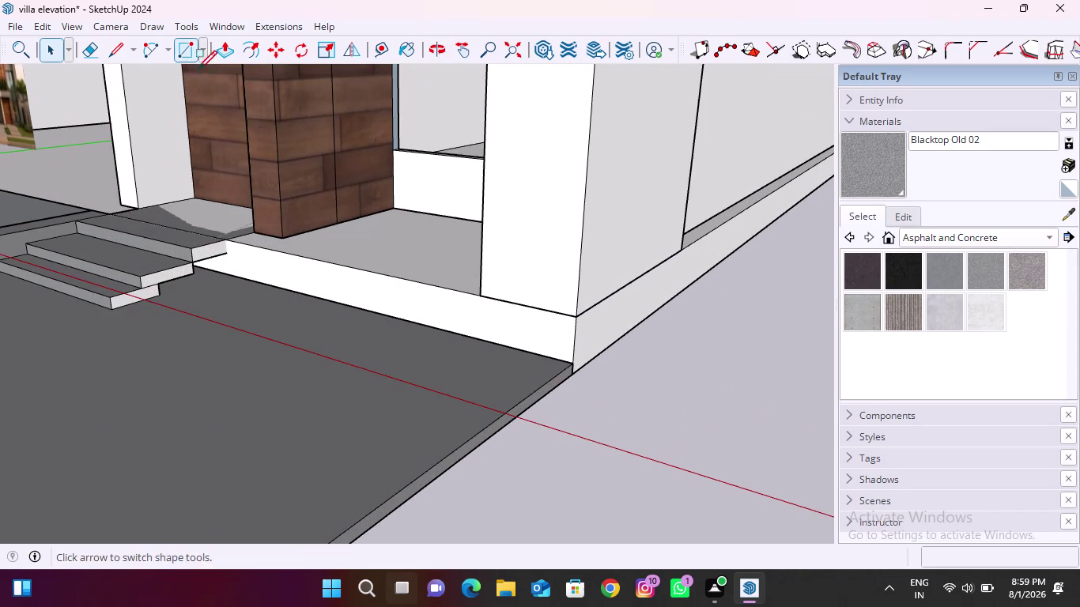
click(480, 301)
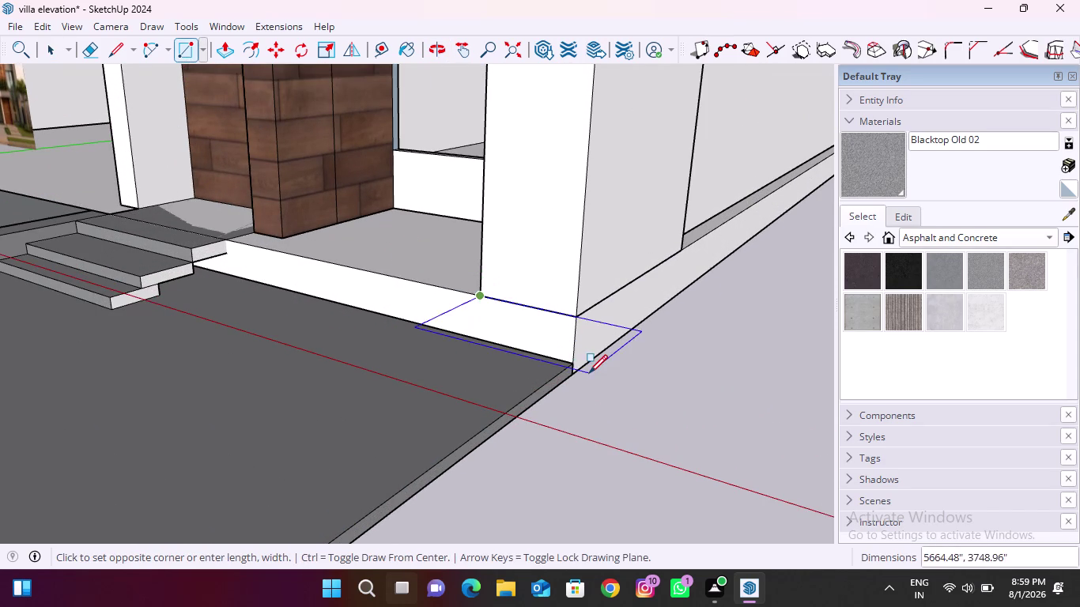
scroll(up, 3)
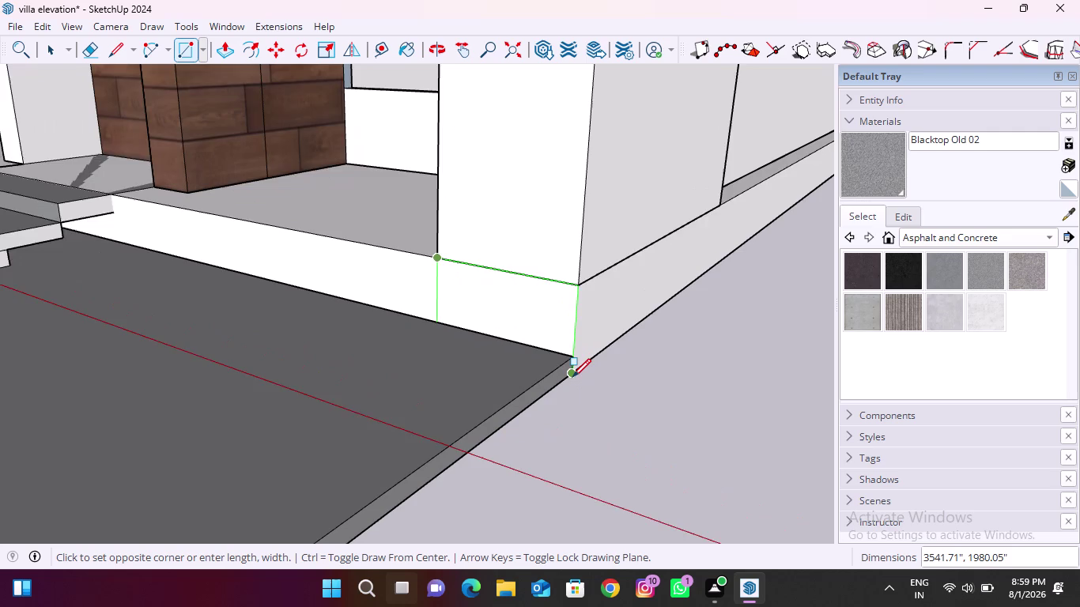
scroll(down, 3)
scroll(up, 3)
click(574, 375)
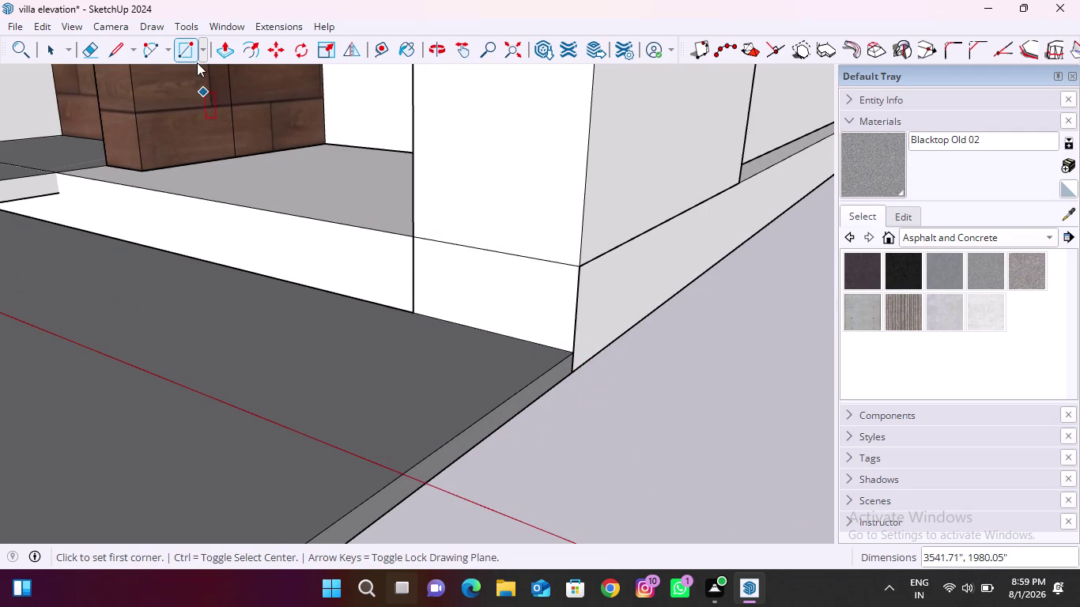
Push/Pull the rectangle out to the platform's front edge to form the ledge.
click(226, 51)
click(526, 282)
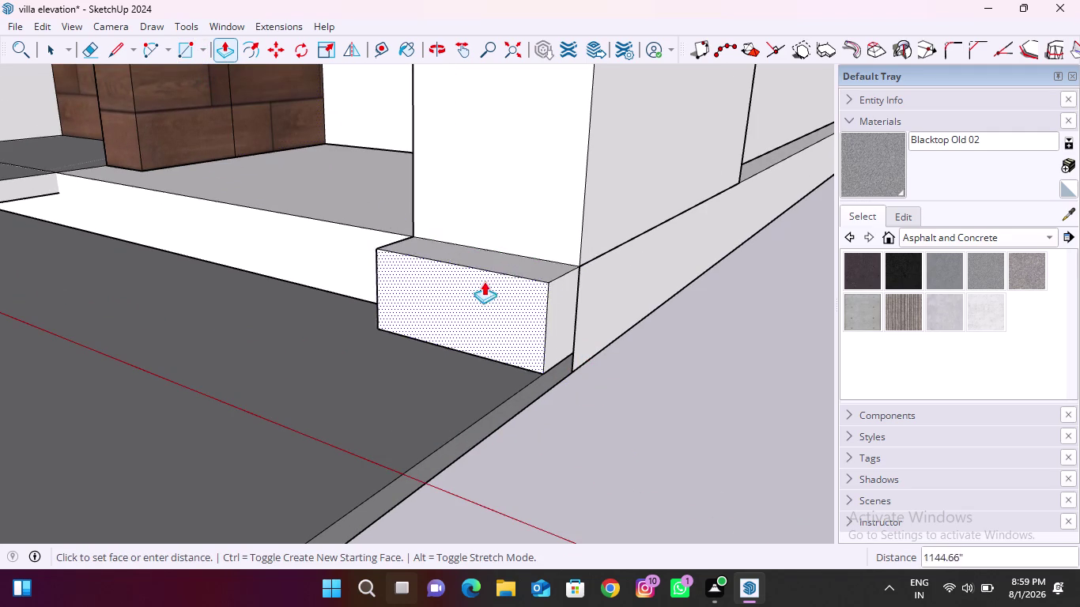
scroll(down, 3)
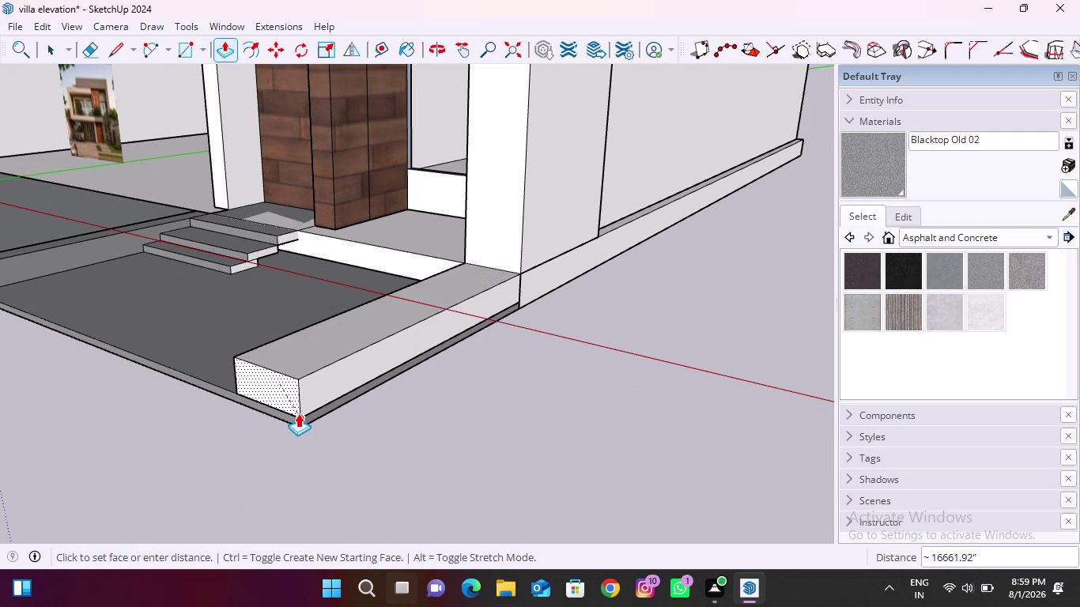
click(298, 419)
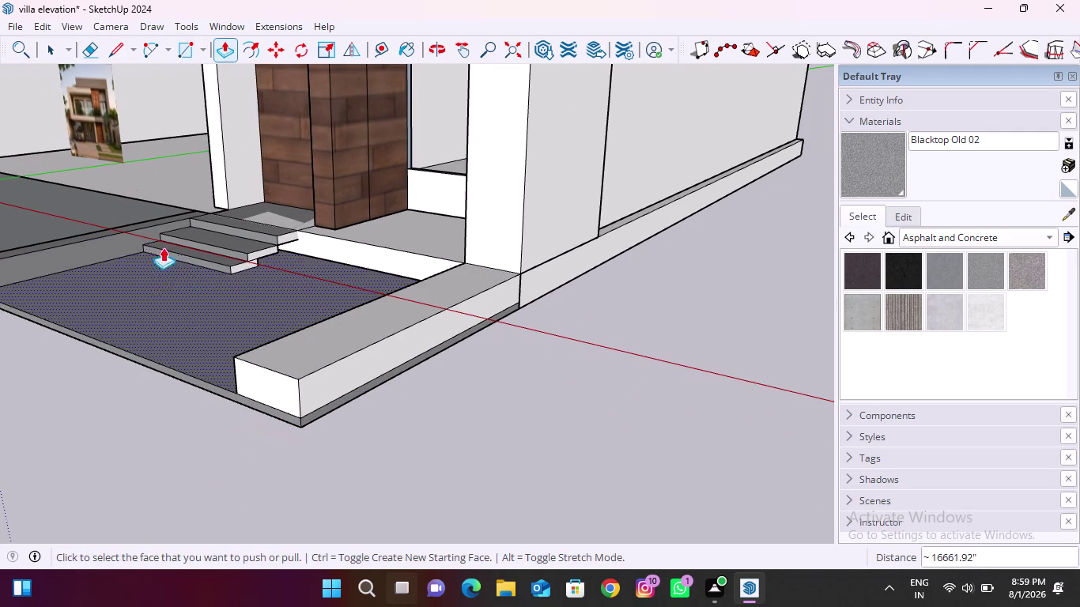
Erase stray edges from the ledge's end face and along its length.
click(112, 55)
scroll(up, 3)
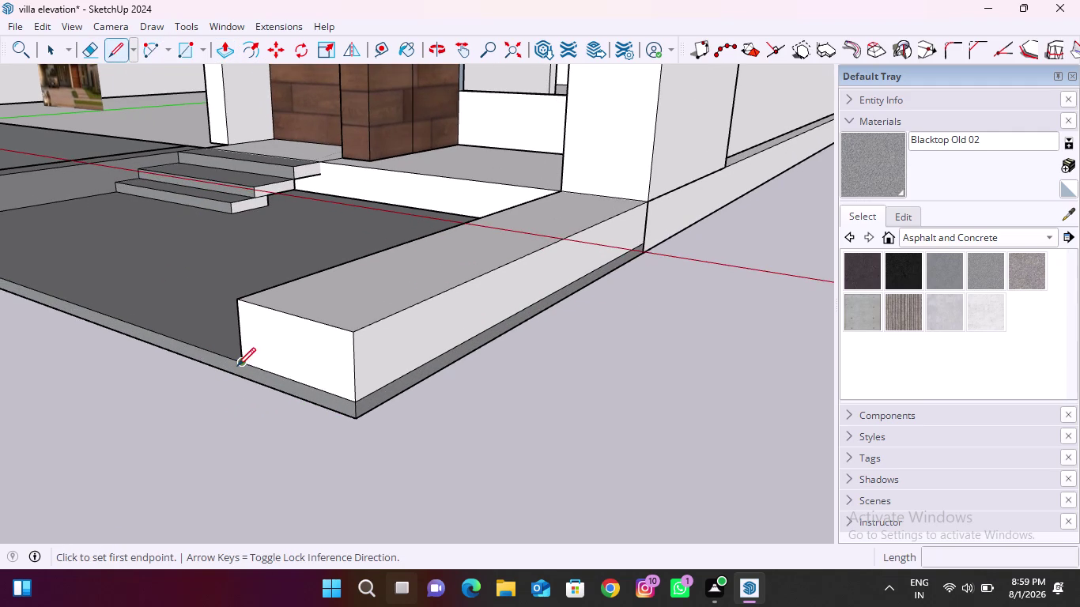
click(238, 365)
click(240, 384)
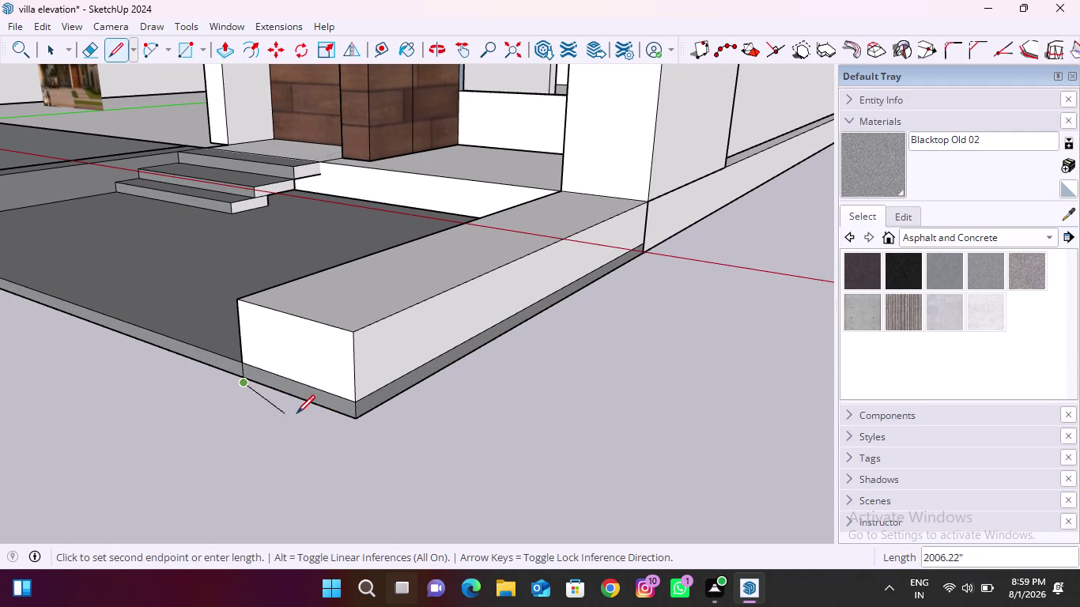
key(space)
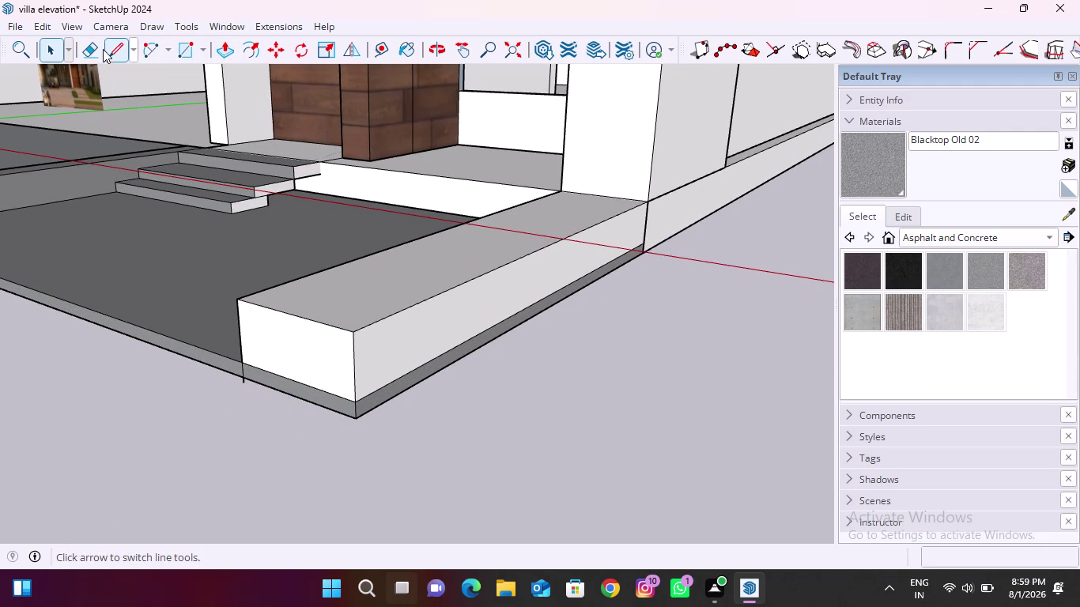
click(91, 49)
scroll(up, 3)
drag(290, 371, 289, 387)
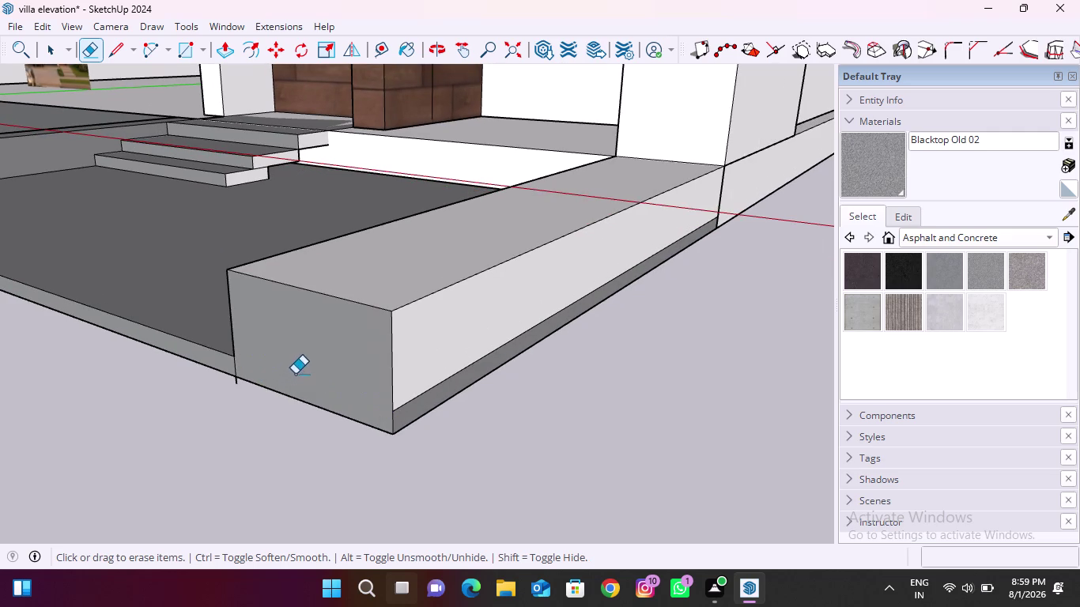
scroll(down, 3)
scroll(up, 3)
middle_drag(370, 362, 236, 341)
scroll(up, 3)
drag(240, 316, 240, 324)
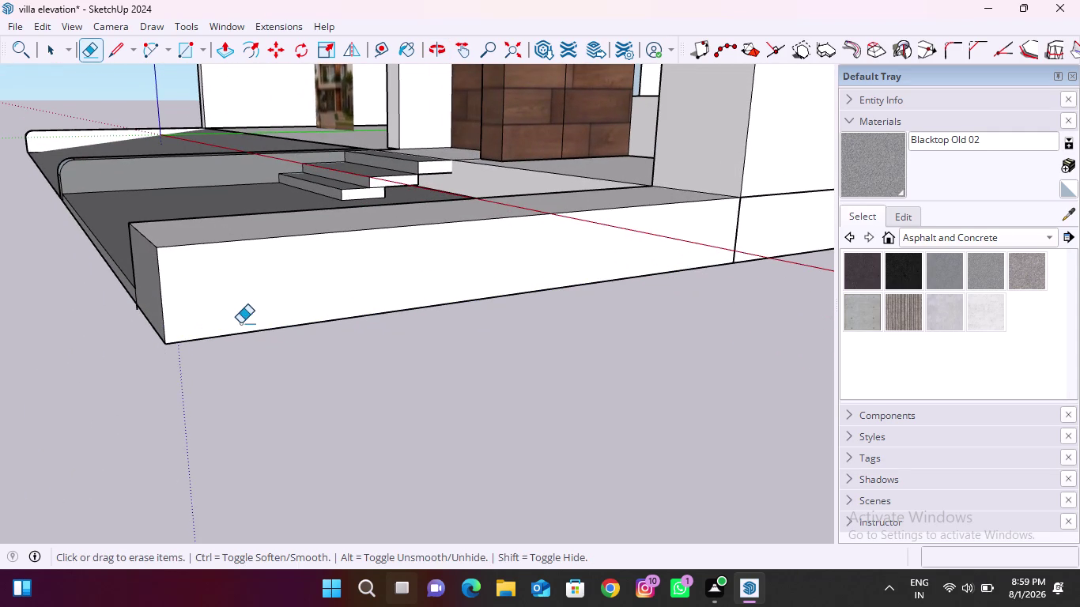
Undo the last three changes and orbit around to check the ledge and platform edge.
scroll(down, 3)
middle_drag(164, 317, 546, 316)
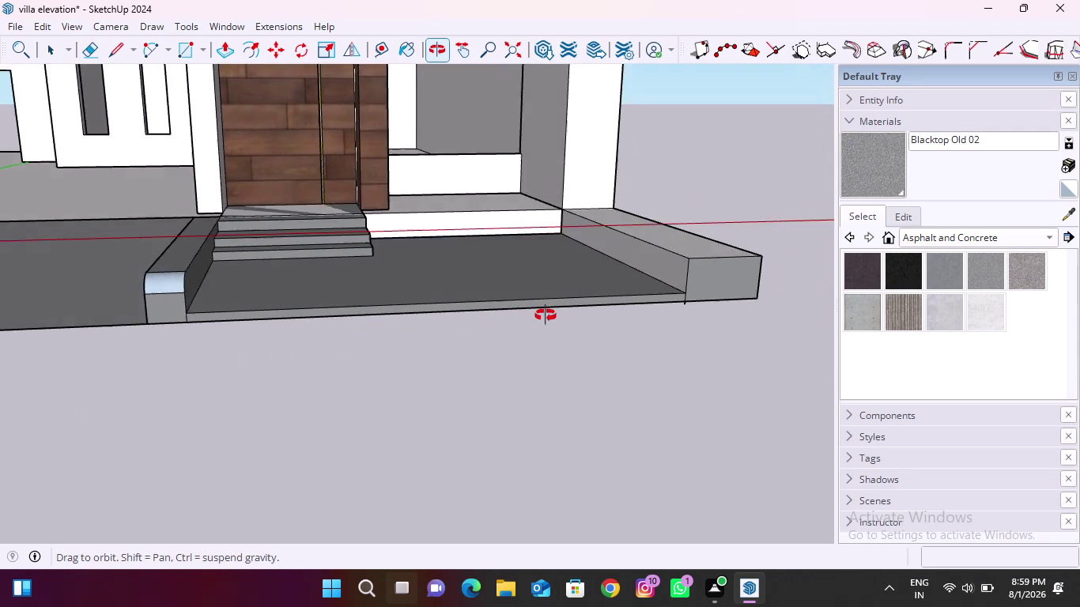
middle_drag(546, 315, 461, 306)
scroll(up, 3)
middle_drag(592, 306, 591, 272)
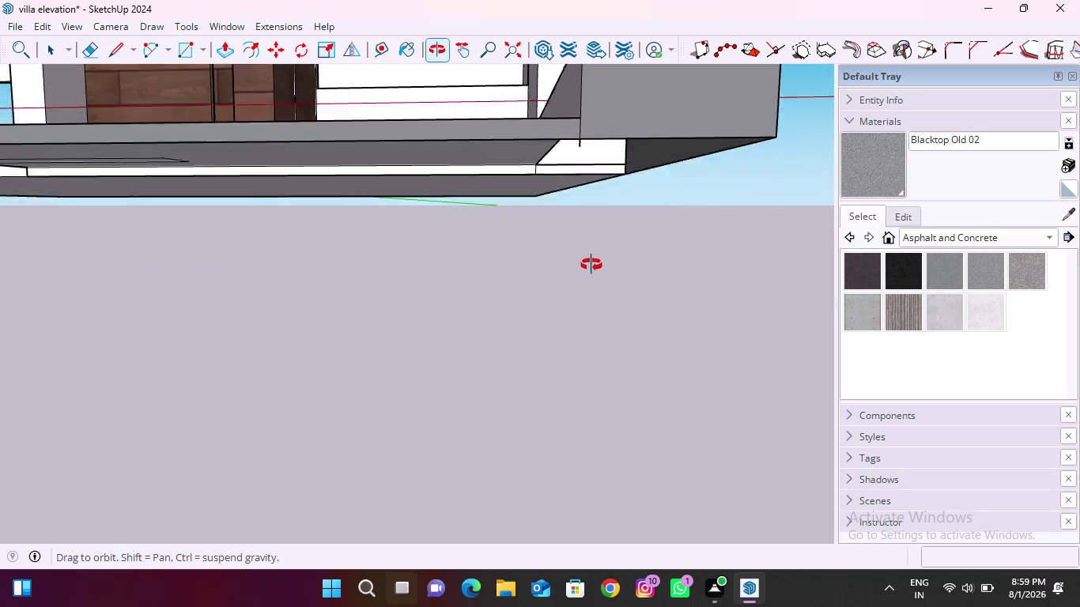
middle_drag(592, 272, 550, 289)
key(ctrl+z)
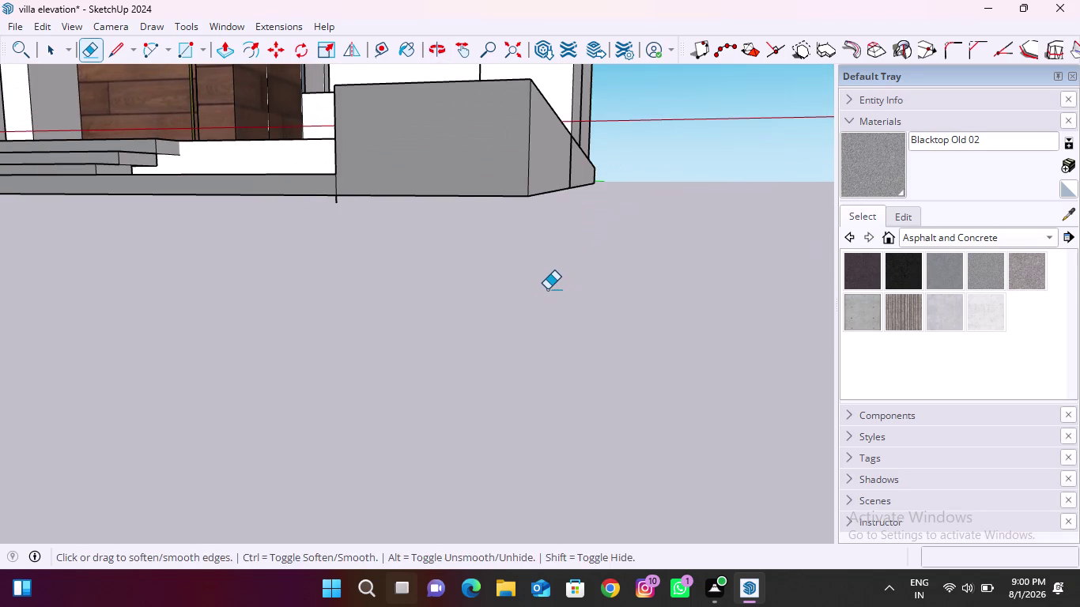
key(ctrl+z)
key(ctrl+z)
middle_drag(499, 165, 468, 235)
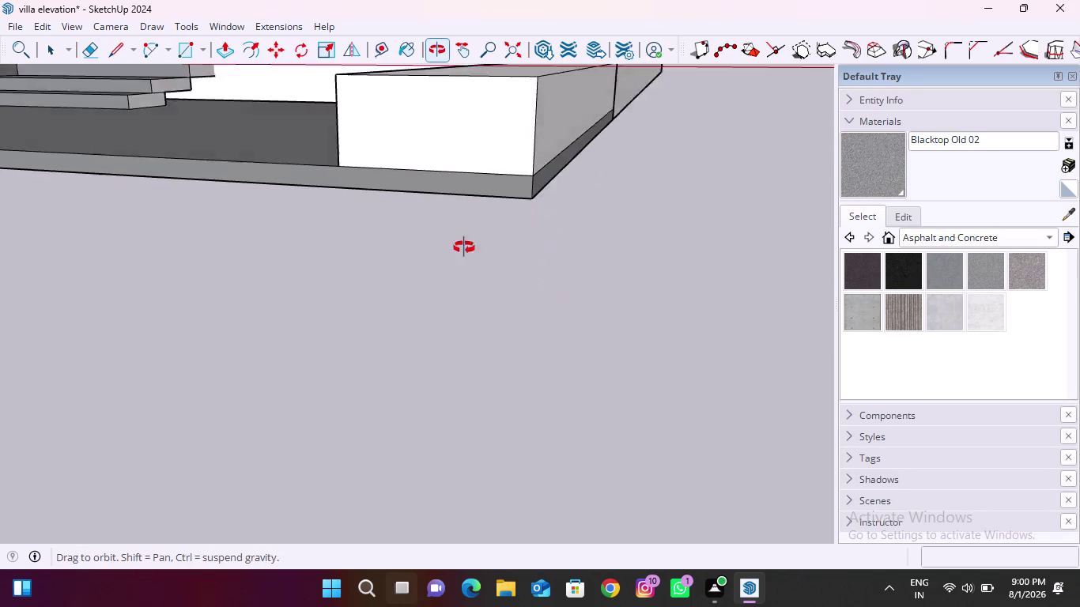
middle_drag(467, 235, 405, 342)
scroll(up, 3)
scroll(down, 3)
middle_drag(444, 380, 390, 340)
scroll(down, 3)
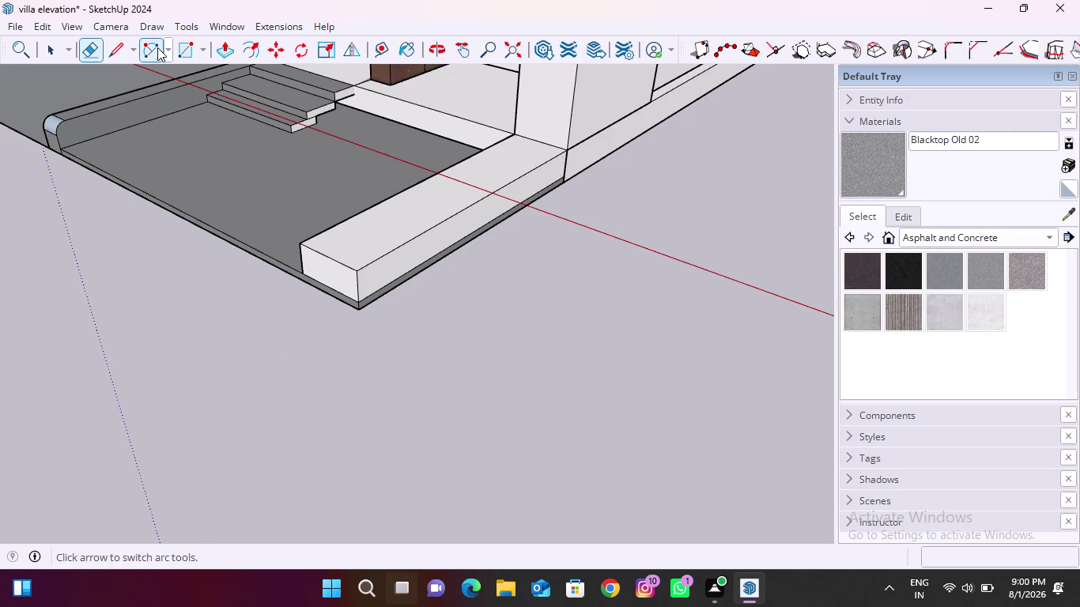
Draw an arc rounding off the curb's top end corner.
drag(157, 48, 162, 57)
scroll(up, 3)
middle_drag(405, 309, 248, 276)
scroll(up, 3)
scroll(up, 3)
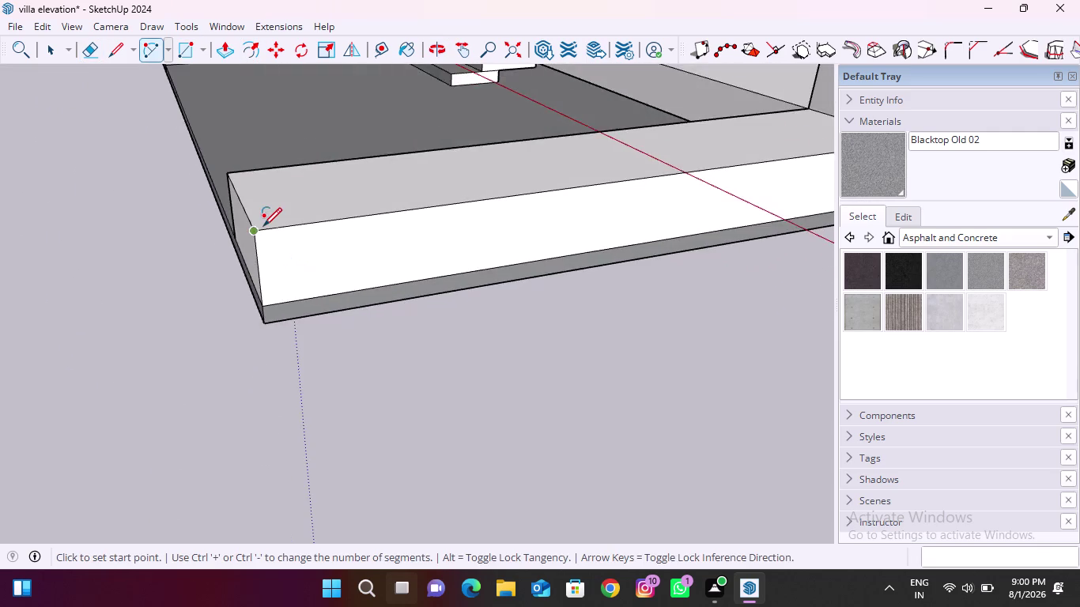
scroll(up, 3)
click(293, 231)
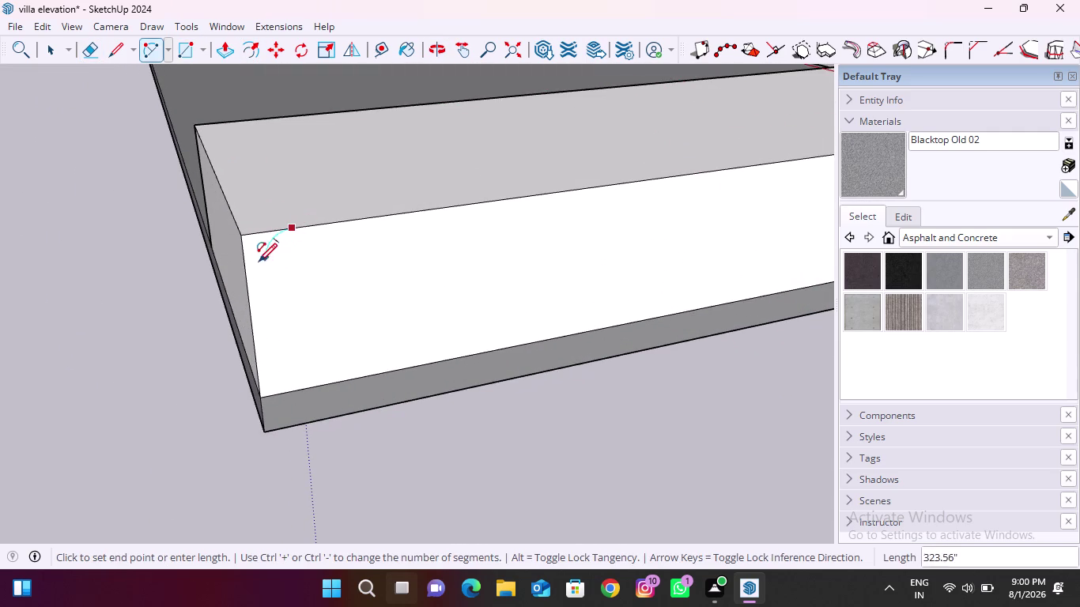
click(248, 275)
click(247, 260)
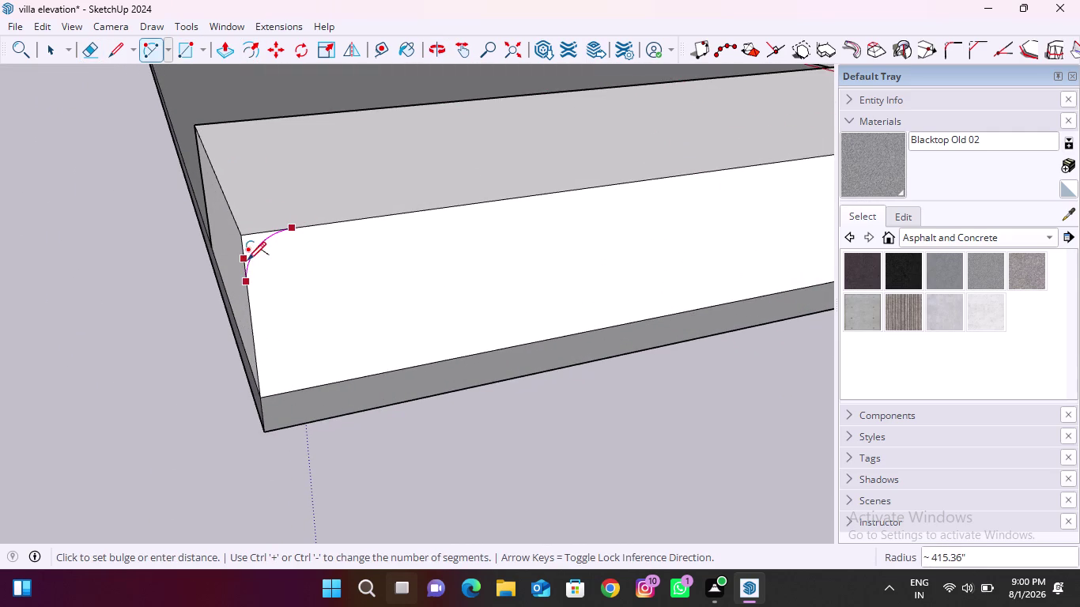
Push/Pull the curb's rounded end face along the forecourt edge to lengthen it.
click(224, 47)
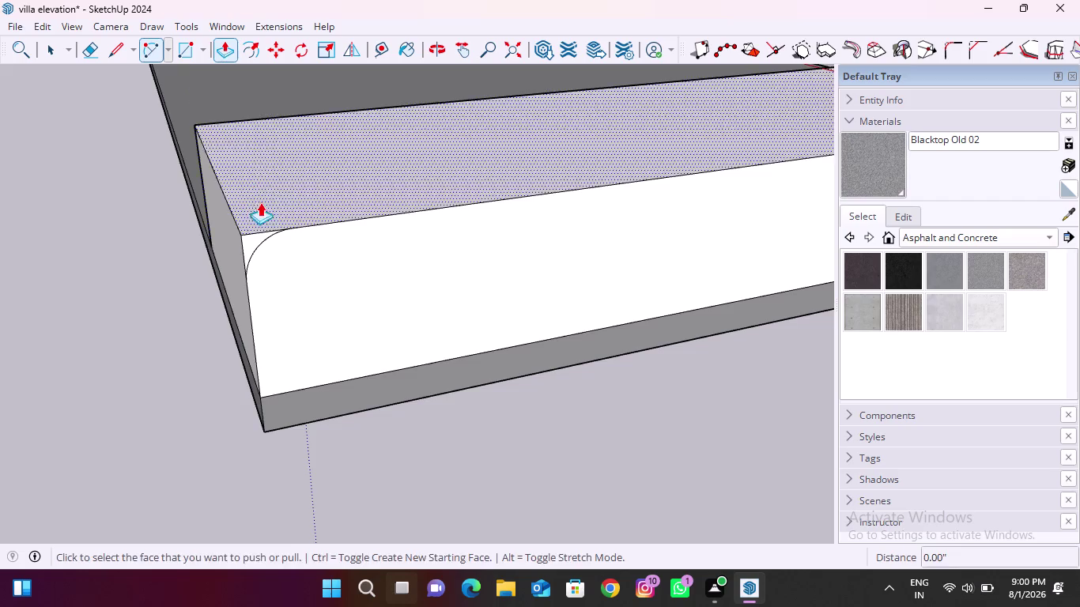
scroll(up, 3)
click(251, 233)
scroll(down, 3)
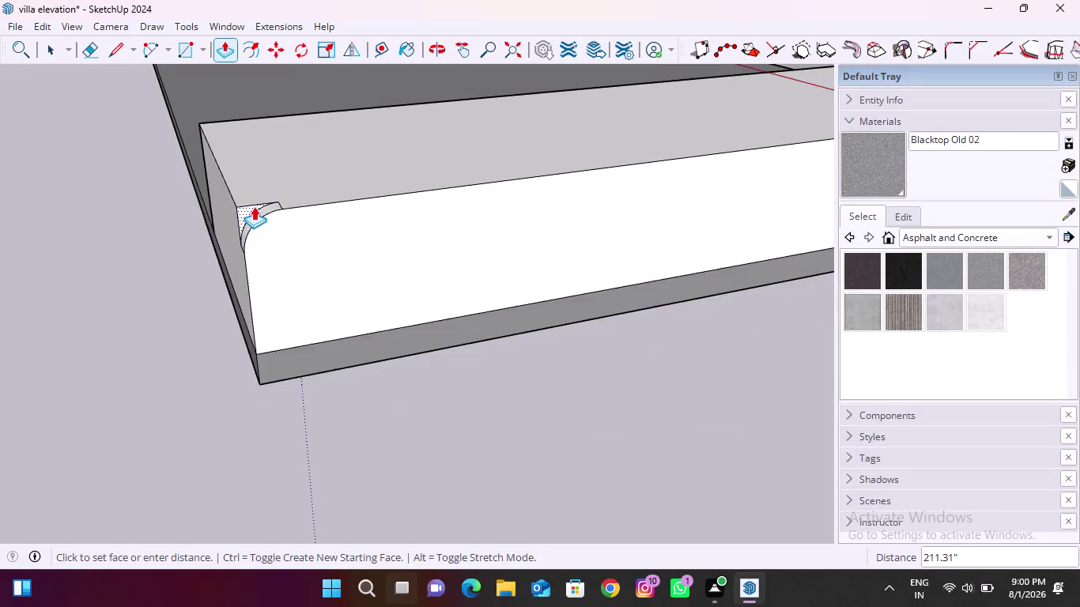
scroll(down, 3)
click(226, 144)
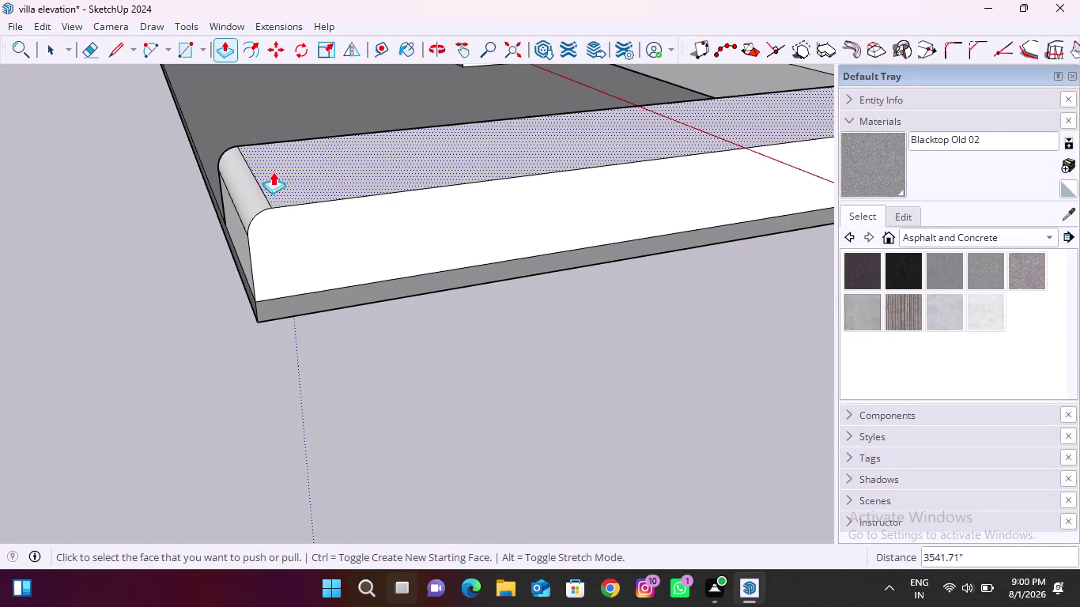
middle_drag(198, 203, 426, 218)
scroll(up, 3)
scroll(down, 3)
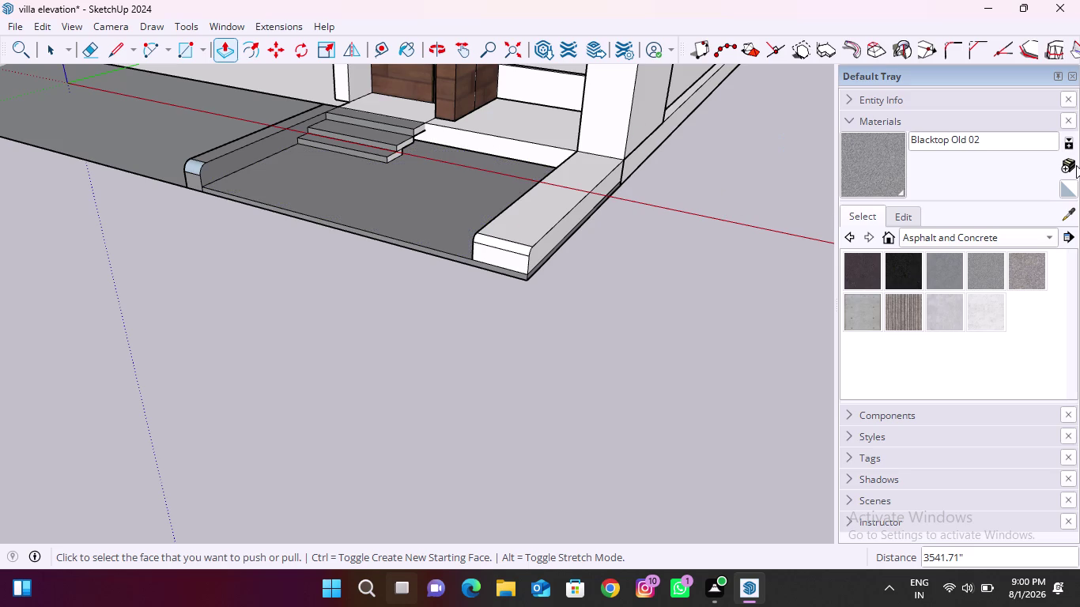
Paint the right curb's top, side, front and end faces with Blacktop Old 02 asphalt.
click(1071, 210)
click(445, 208)
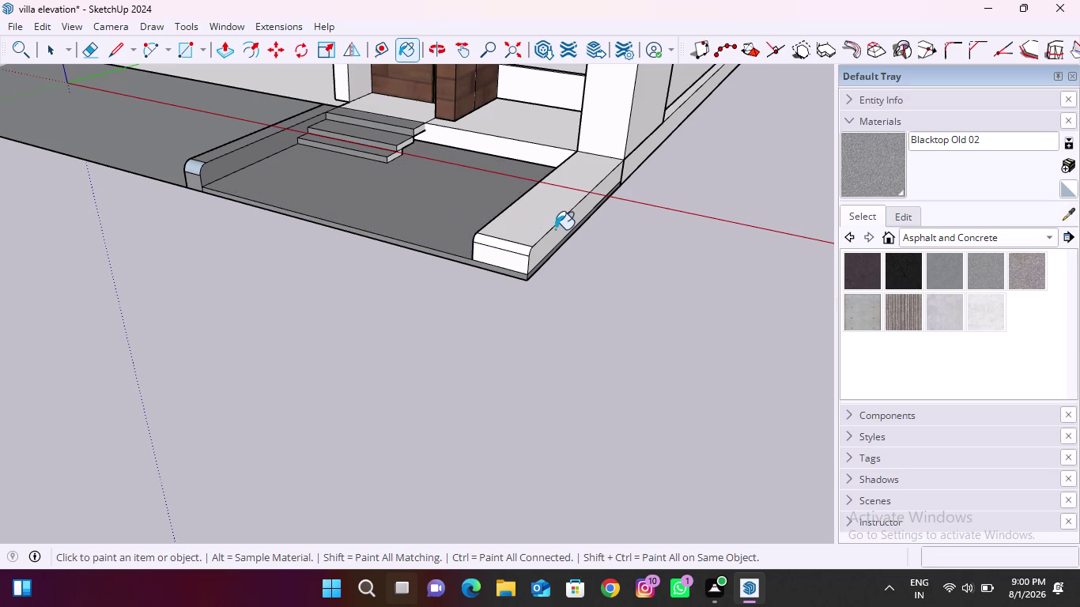
click(544, 218)
scroll(up, 3)
click(514, 251)
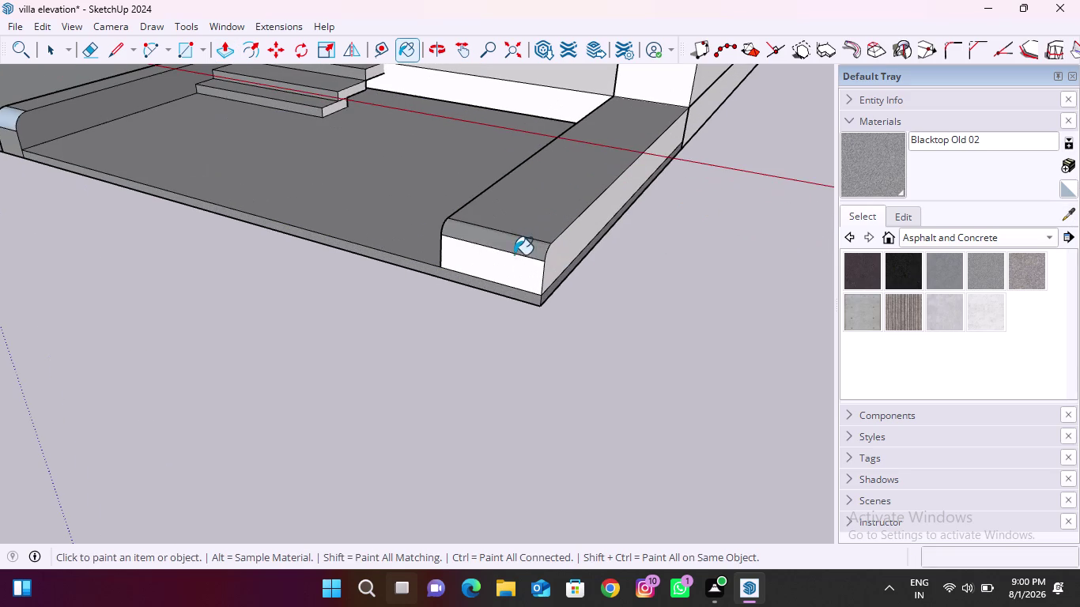
click(513, 266)
click(560, 251)
Paint the entrance steps, their white risers and the left curb's rounded end asphalt.
middle_drag(462, 215, 775, 220)
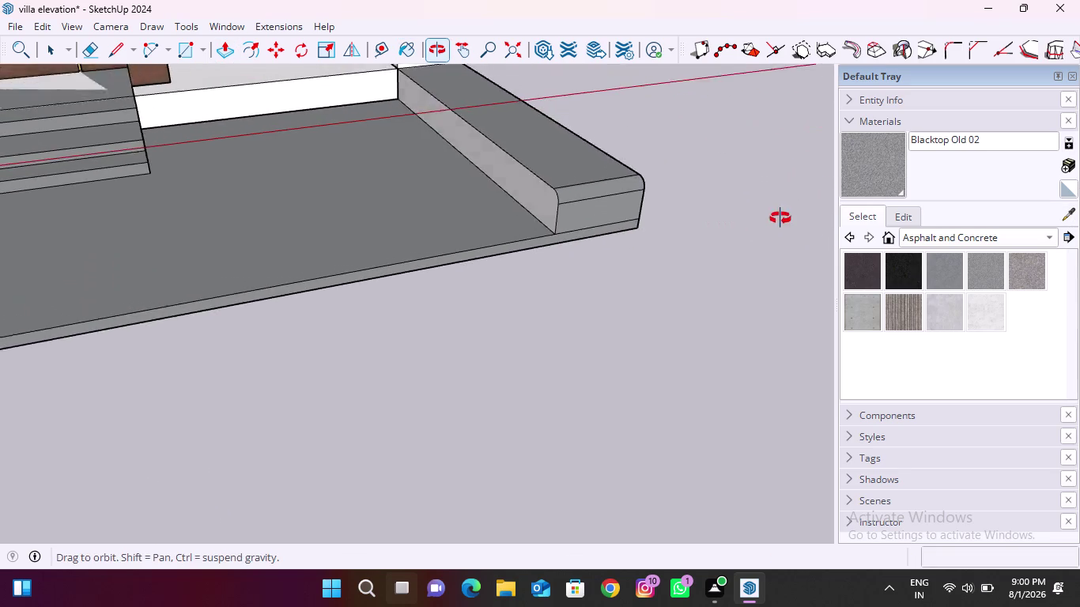
middle_drag(775, 220, 782, 217)
scroll(up, 3)
click(523, 188)
scroll(down, 3)
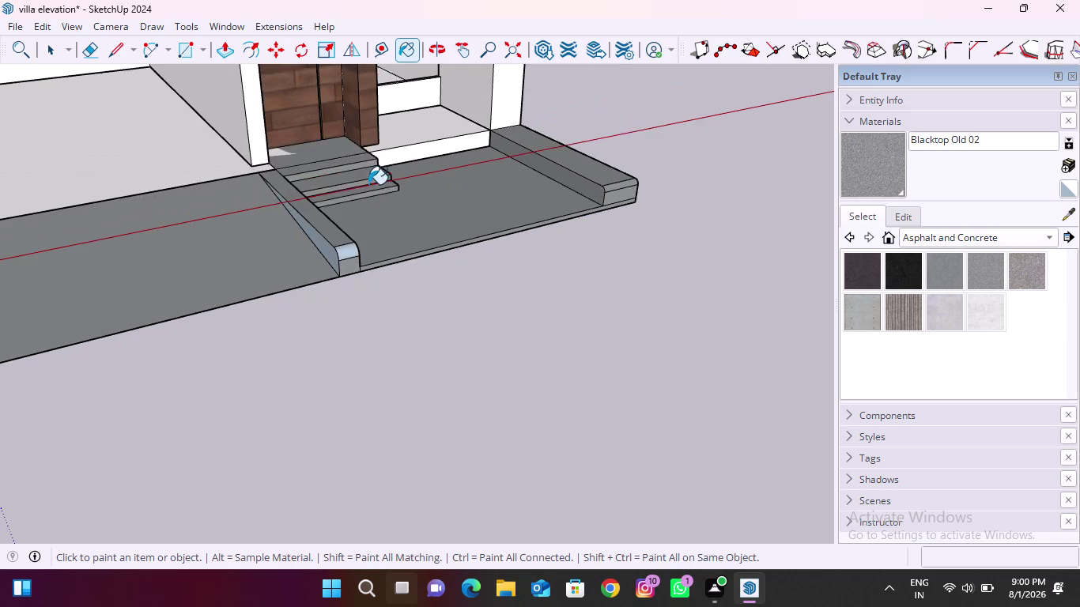
scroll(up, 3)
middle_drag(572, 155, 103, 194)
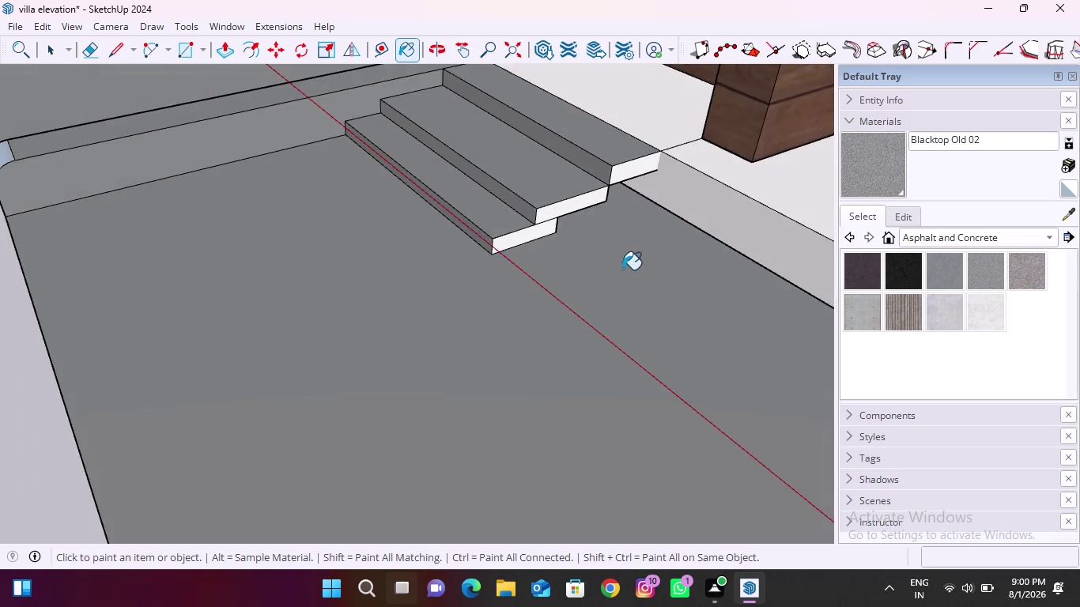
scroll(up, 3)
click(642, 121)
click(570, 168)
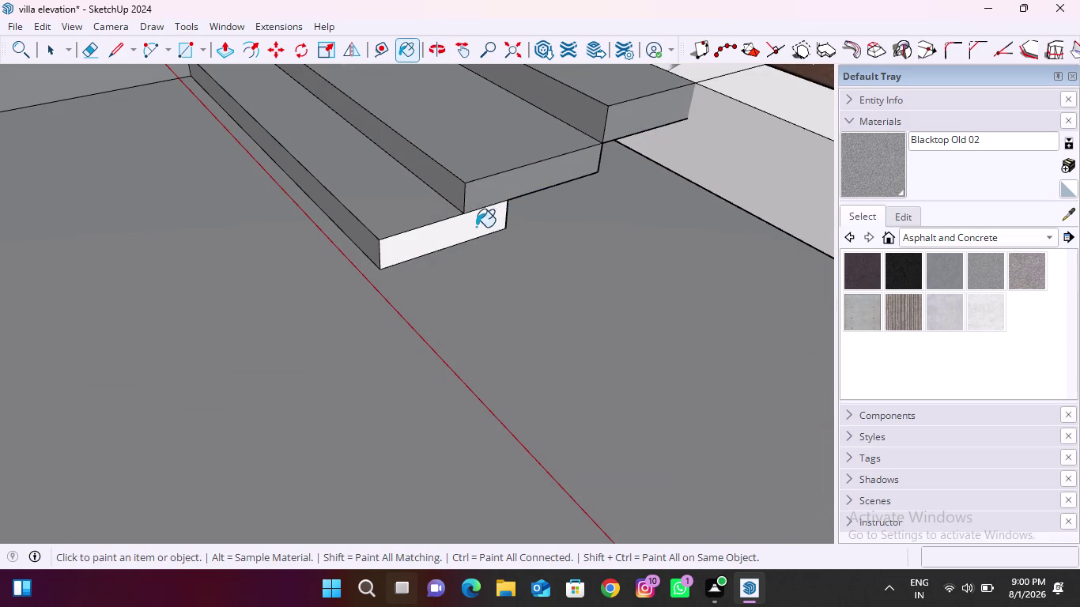
click(476, 227)
scroll(down, 3)
scroll(up, 3)
click(347, 185)
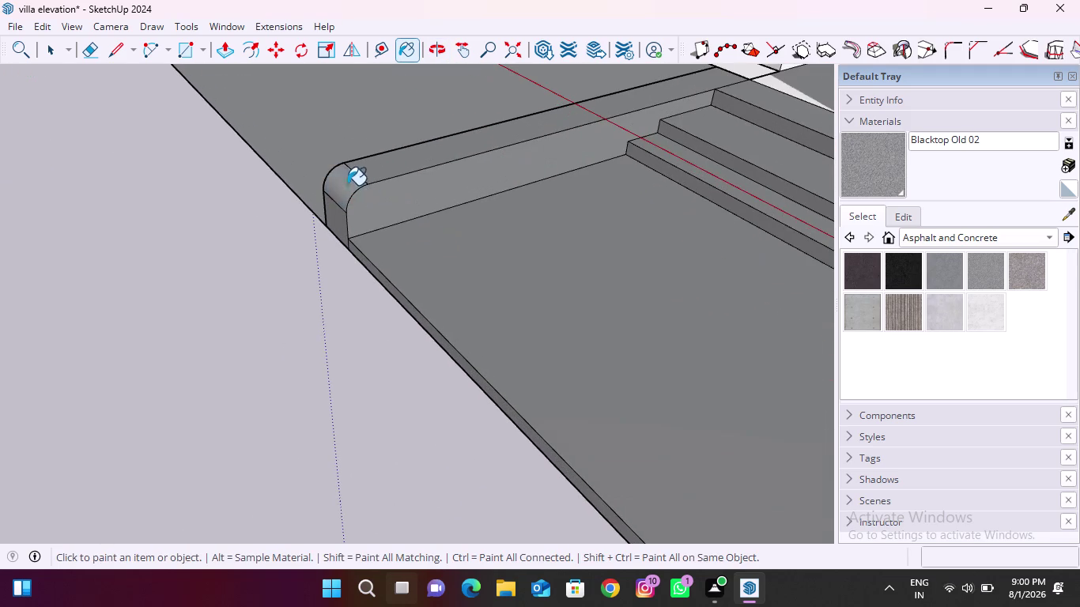
Paint the remaining forecourt face and the long side curb's faces and ends asphalt.
scroll(down, 3)
middle_drag(315, 183, 801, 210)
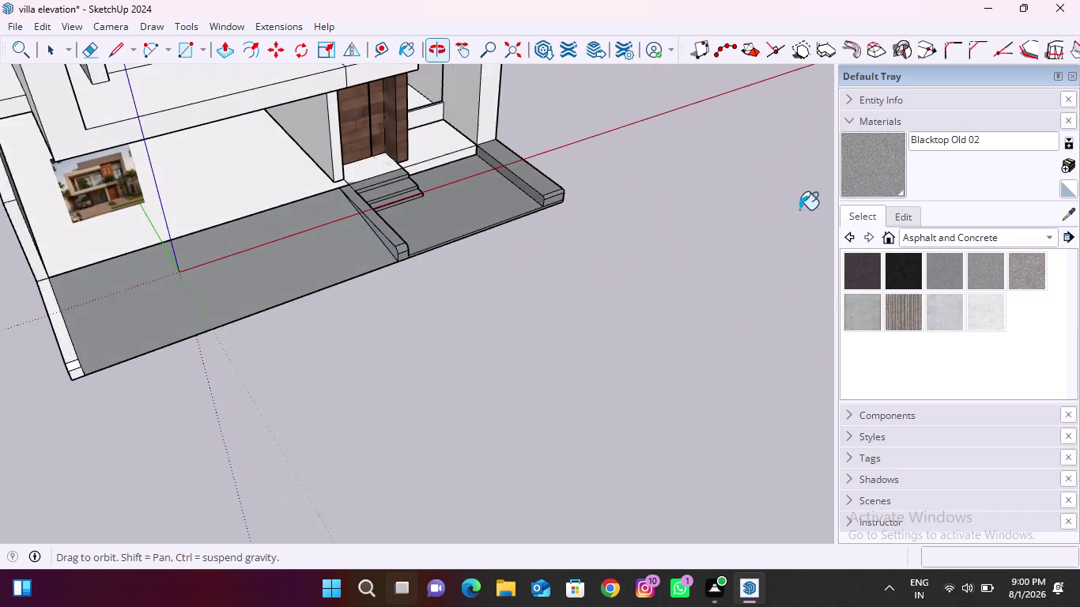
scroll(up, 3)
click(409, 248)
scroll(down, 3)
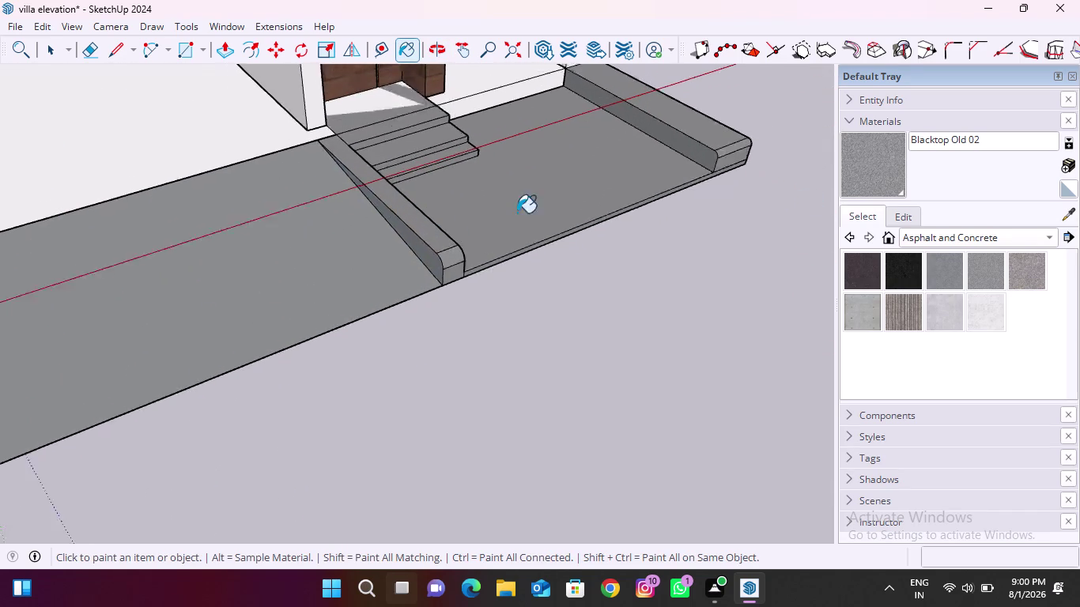
scroll(down, 3)
scroll(up, 3)
click(232, 312)
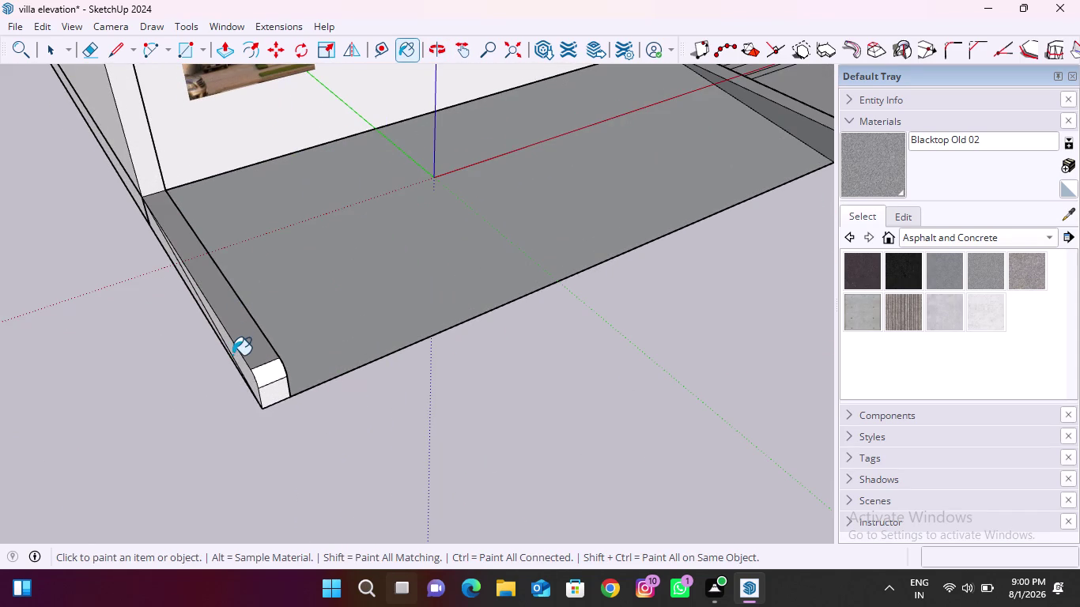
click(233, 355)
middle_drag(244, 376, 411, 218)
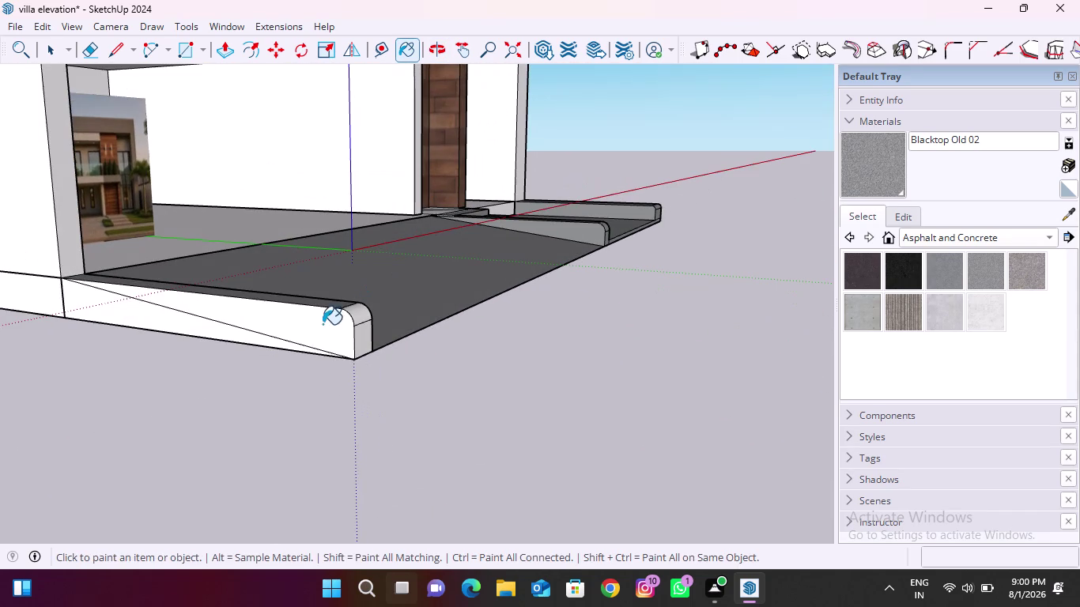
click(323, 324)
click(239, 336)
scroll(up, 3)
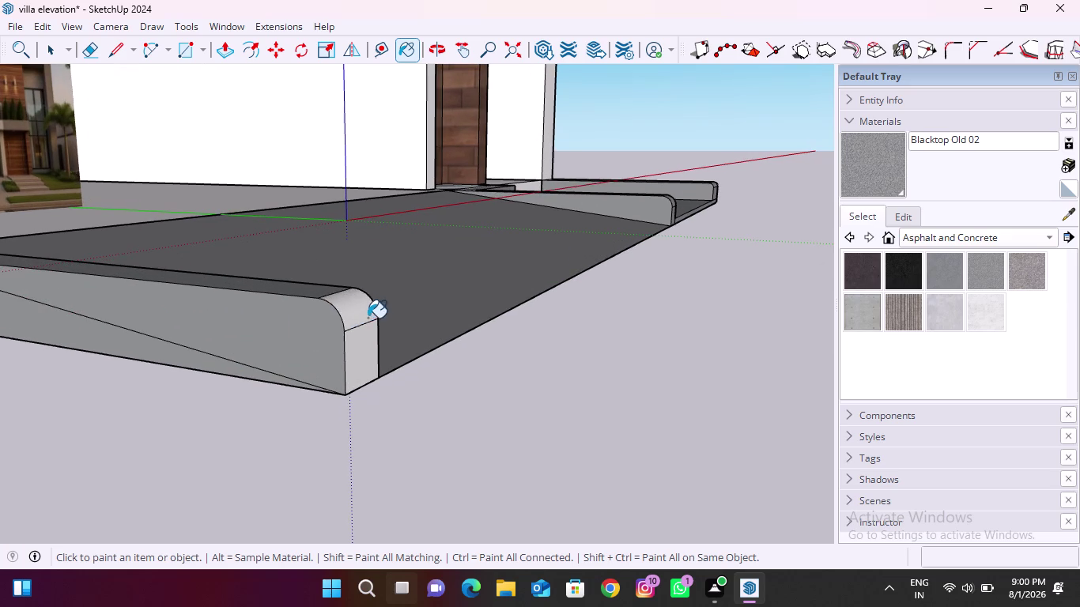
click(357, 313)
click(358, 344)
scroll(down, 3)
Paint the white underside faces of the steps and forecourt slab asphalt.
middle_drag(317, 344, 320, 292)
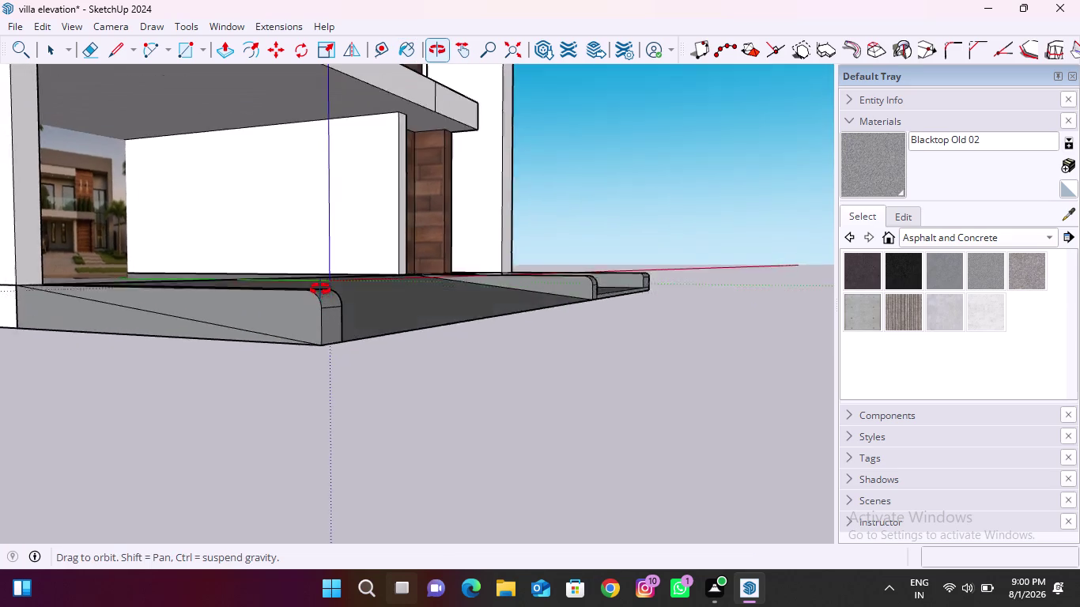
middle_drag(320, 292, 467, 181)
scroll(up, 3)
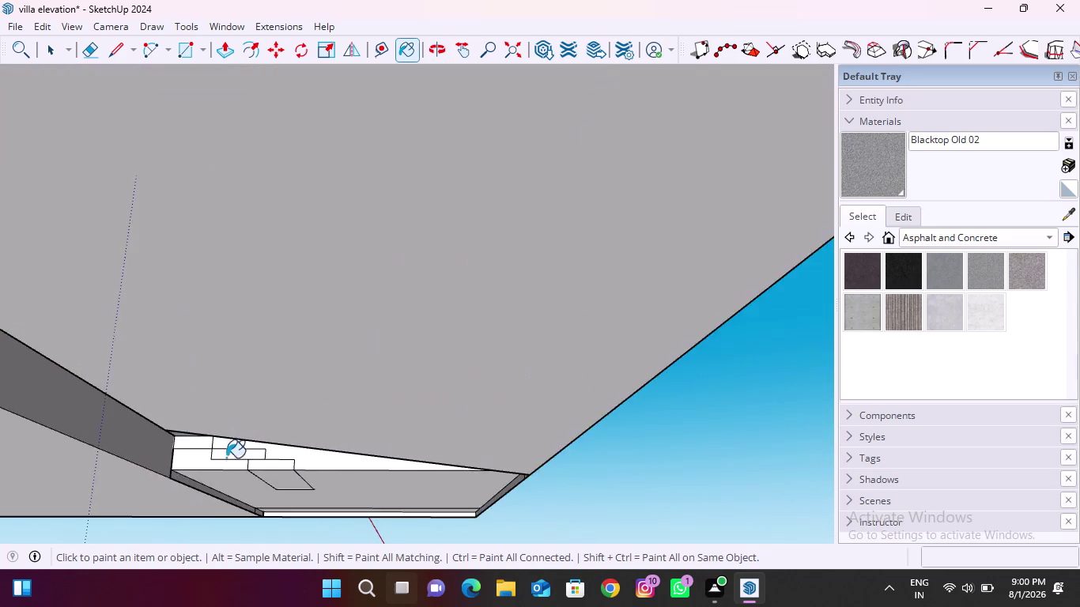
scroll(up, 3)
click(160, 413)
click(153, 442)
click(211, 449)
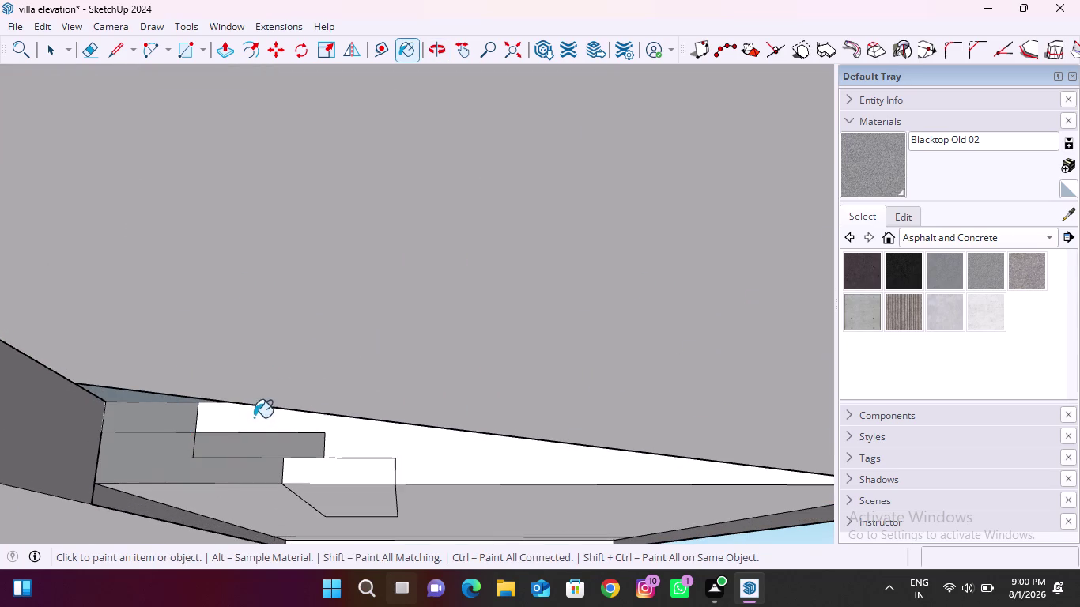
click(254, 417)
click(348, 464)
scroll(down, 3)
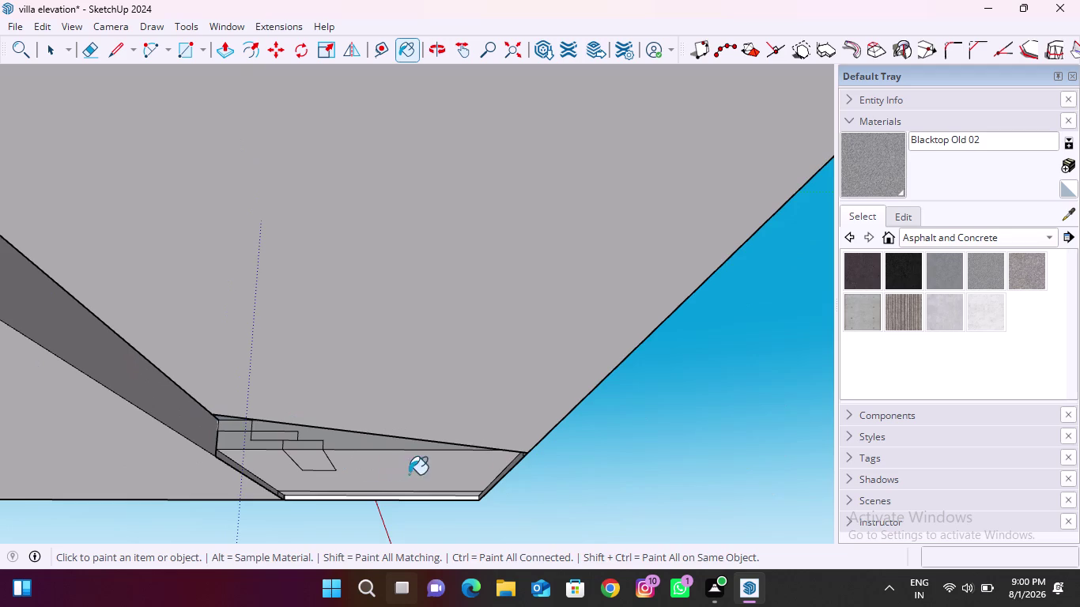
middle_drag(468, 407, 270, 488)
scroll(down, 3)
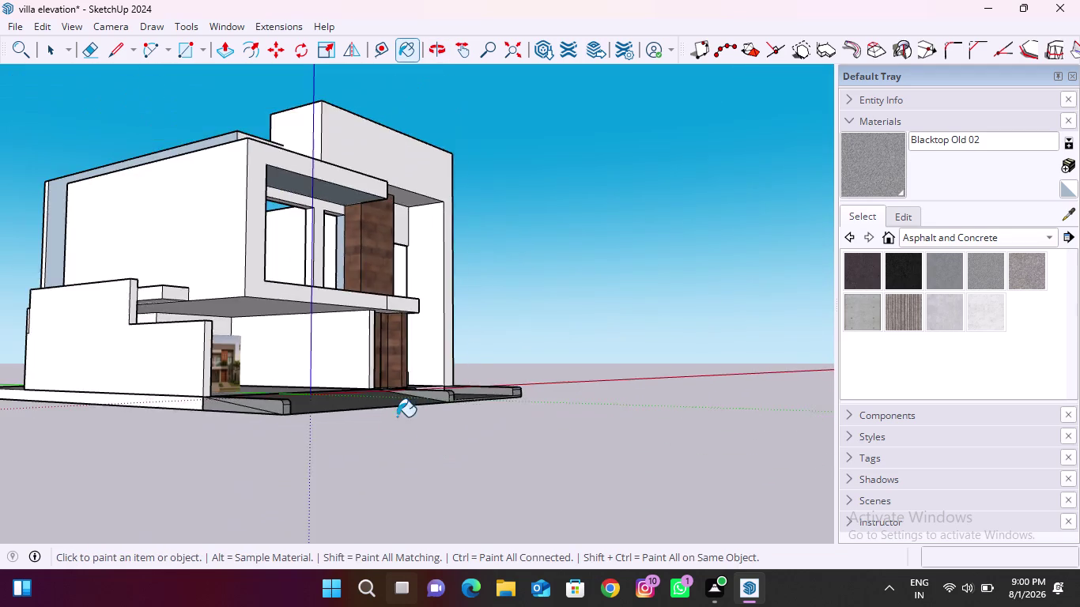
middle_drag(397, 417, 319, 502)
scroll(up, 3)
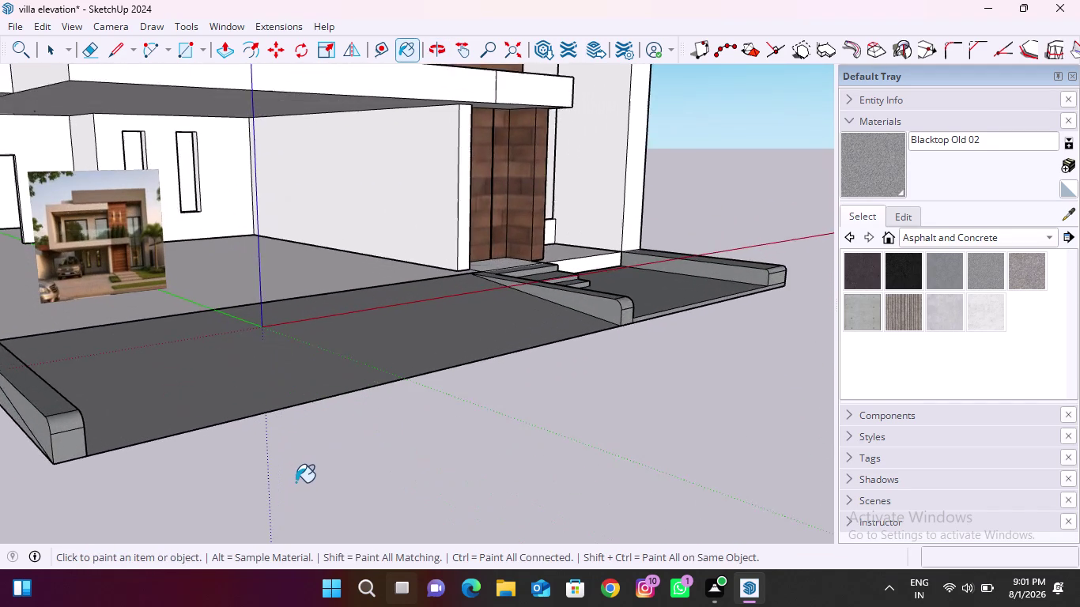
scroll(up, 3)
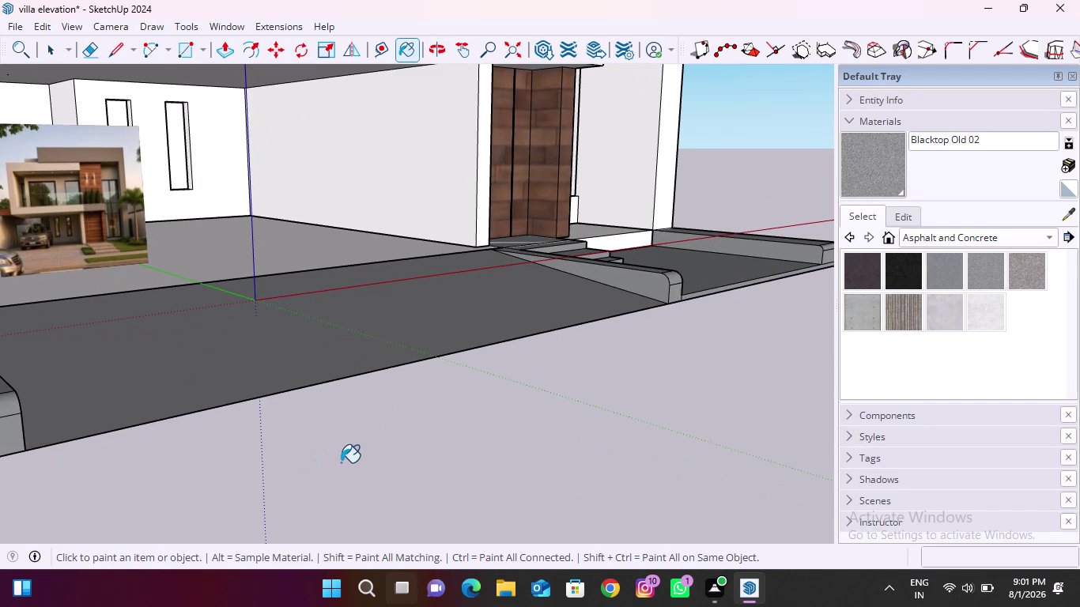
click(112, 49)
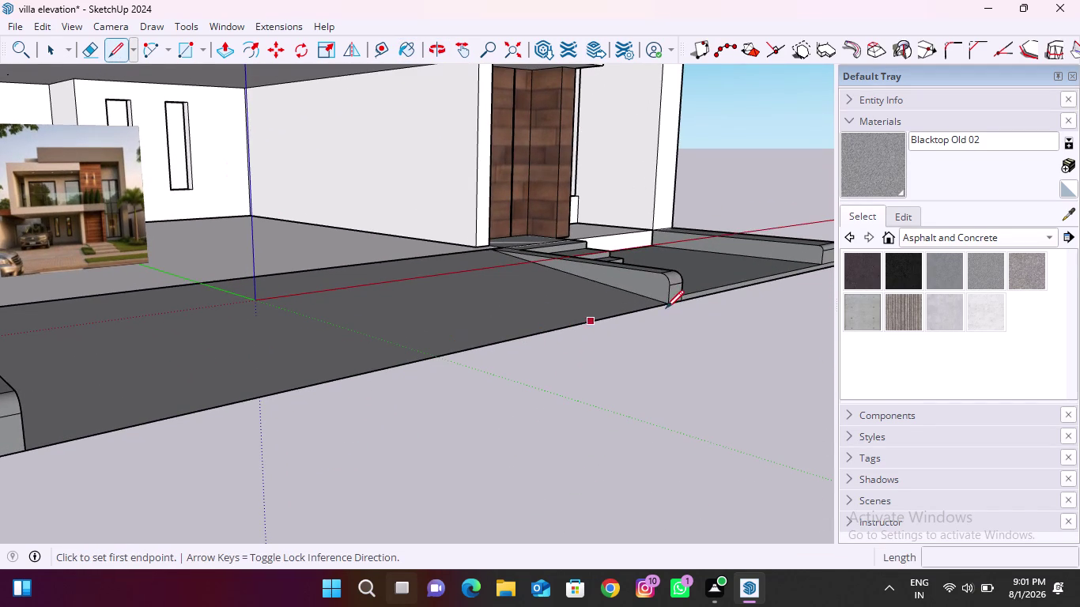
Draw an edge from the curb's bottom corner to the edge near the steps.
scroll(up, 3)
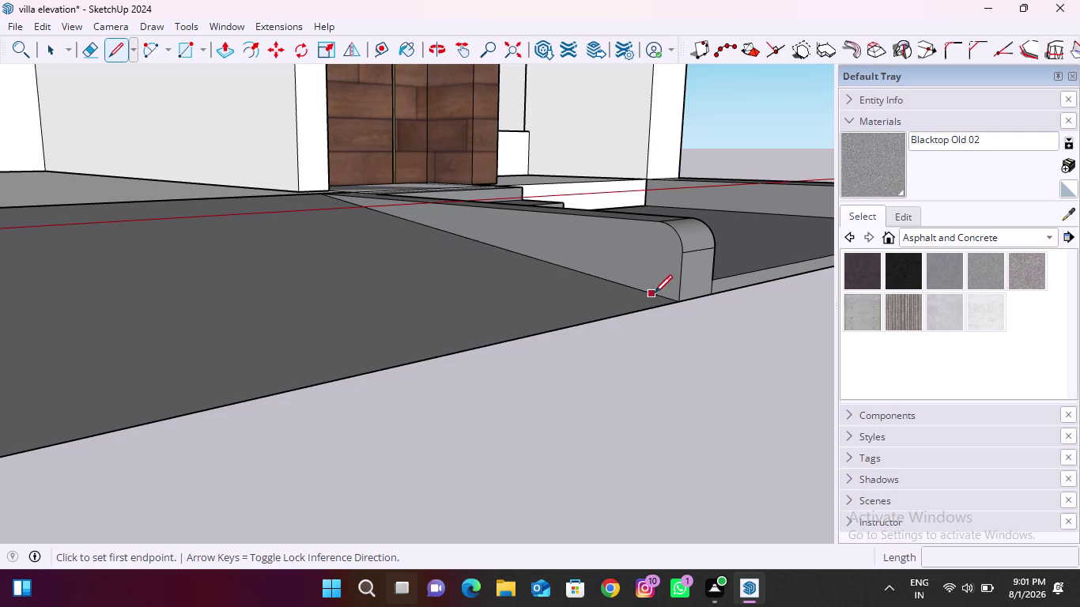
scroll(up, 3)
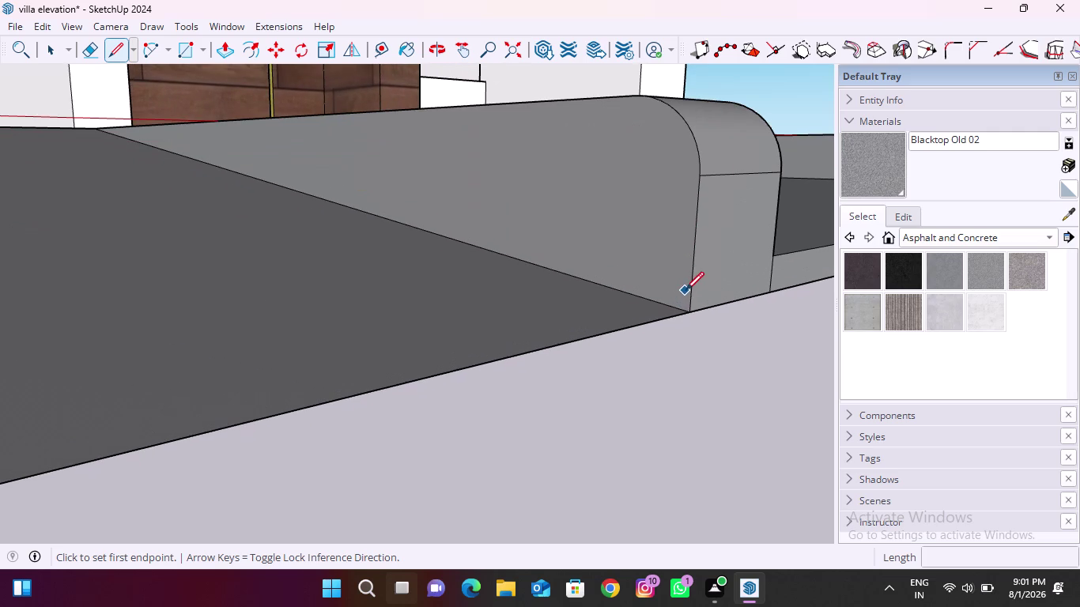
click(688, 291)
scroll(down, 3)
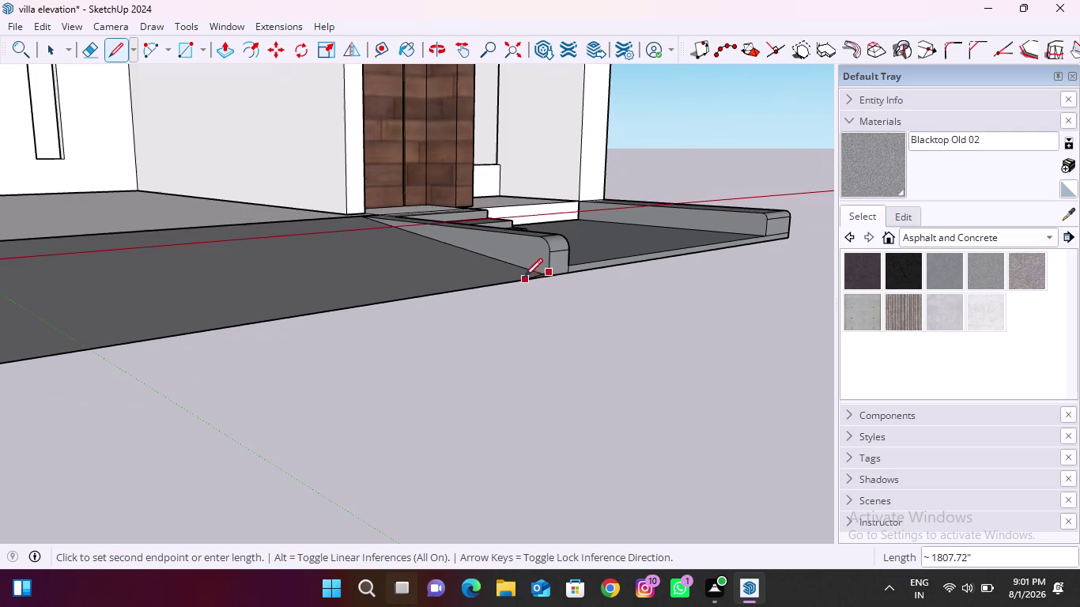
scroll(up, 3)
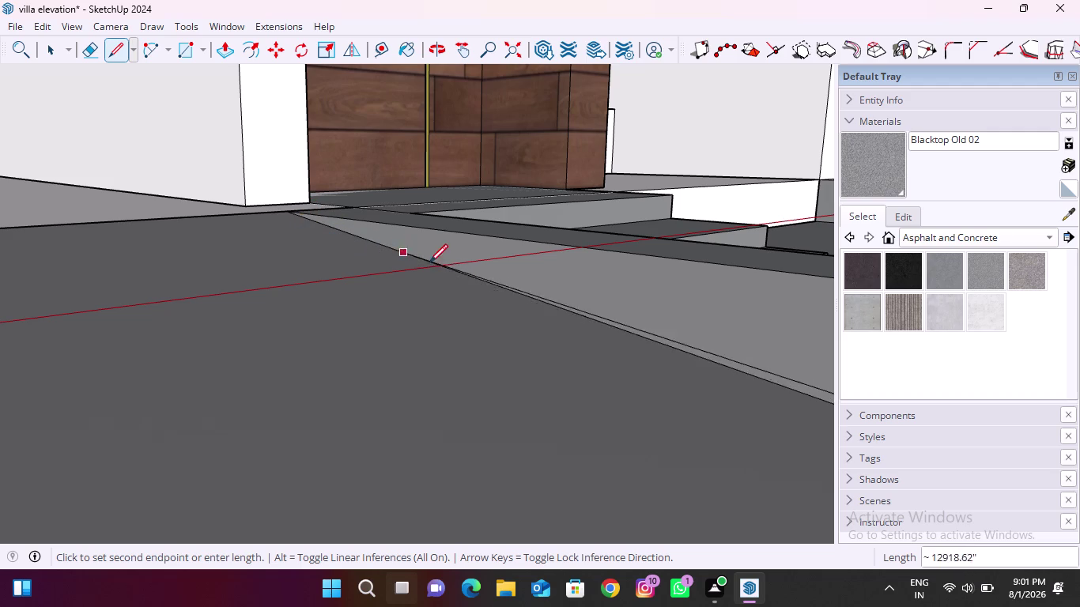
scroll(down, 3)
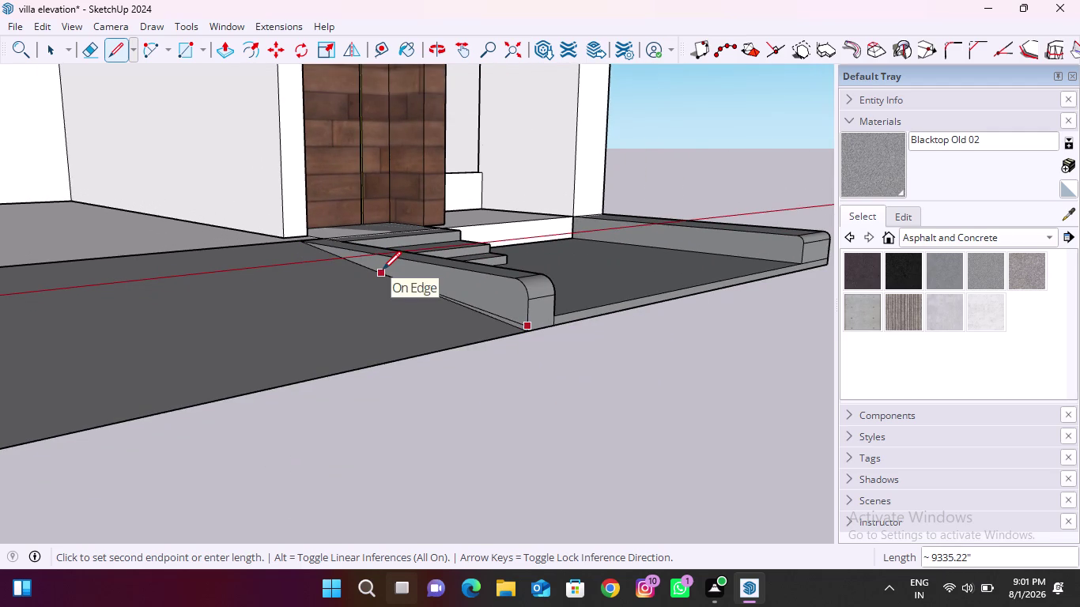
click(383, 270)
click(223, 53)
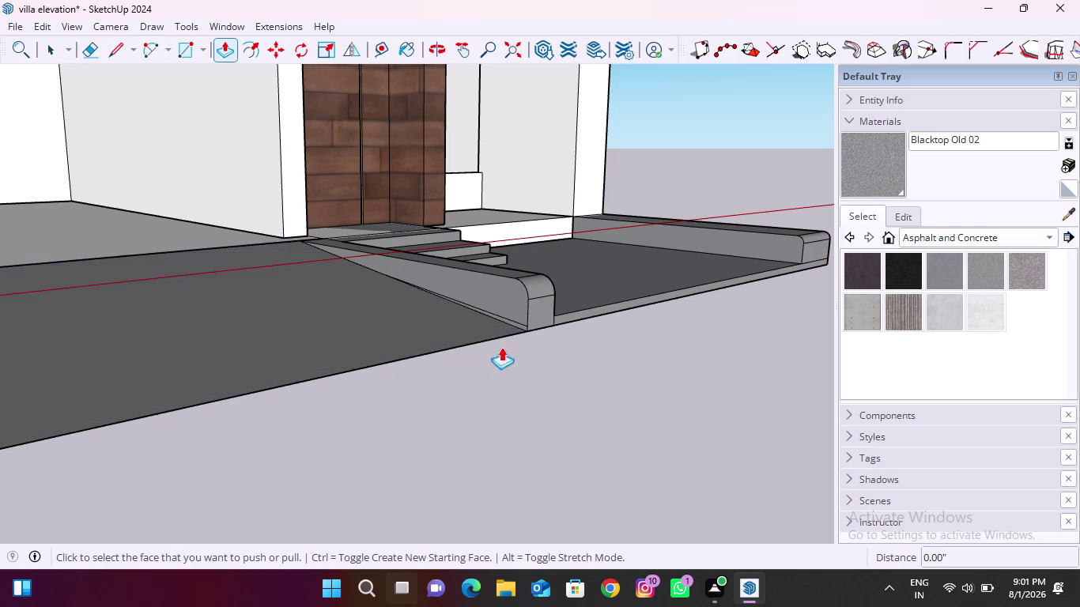
Push/pull the thin strip along the curb base upward to form the raised left curb.
scroll(up, 3)
click(514, 325)
scroll(down, 3)
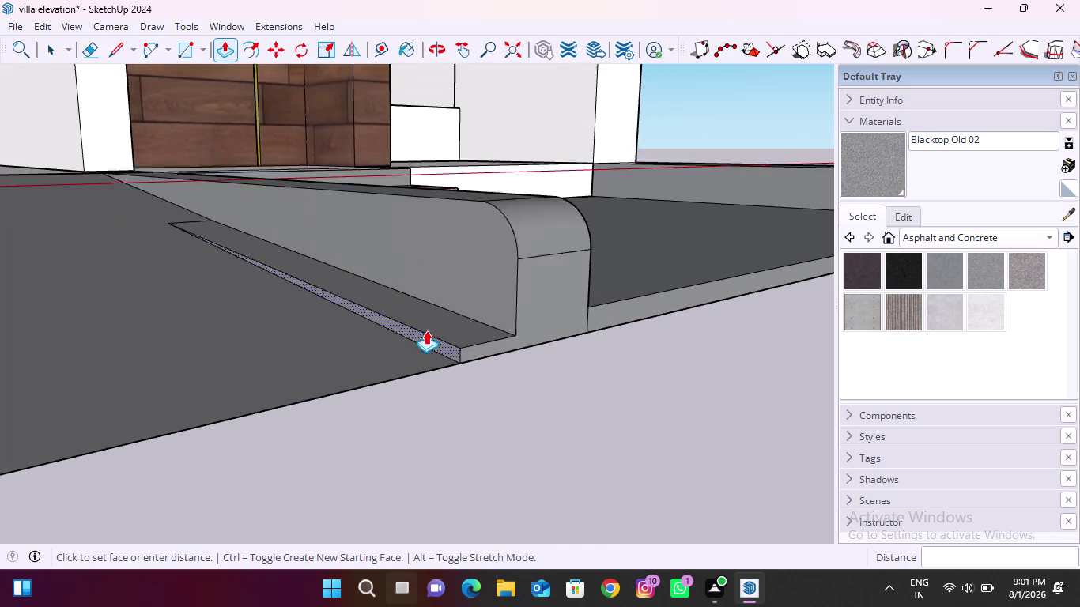
scroll(down, 3)
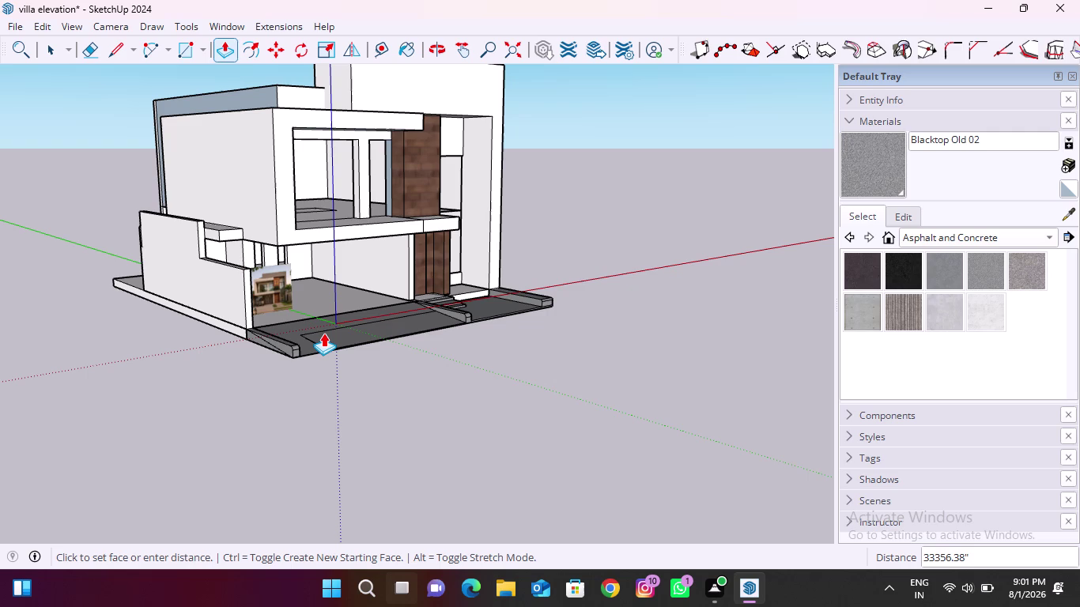
middle_drag(336, 333, 0, 358)
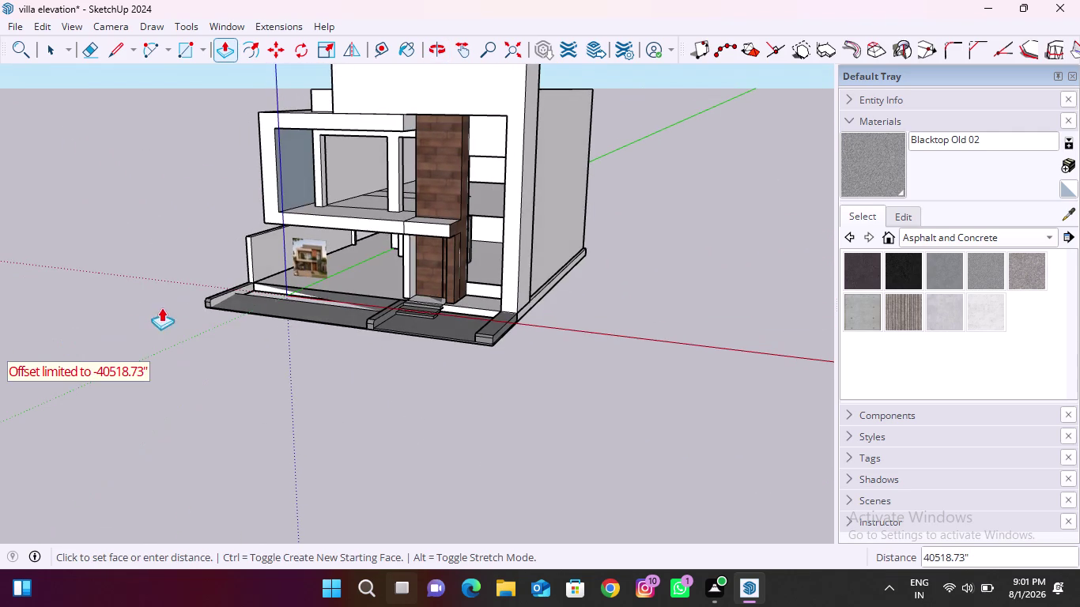
scroll(up, 3)
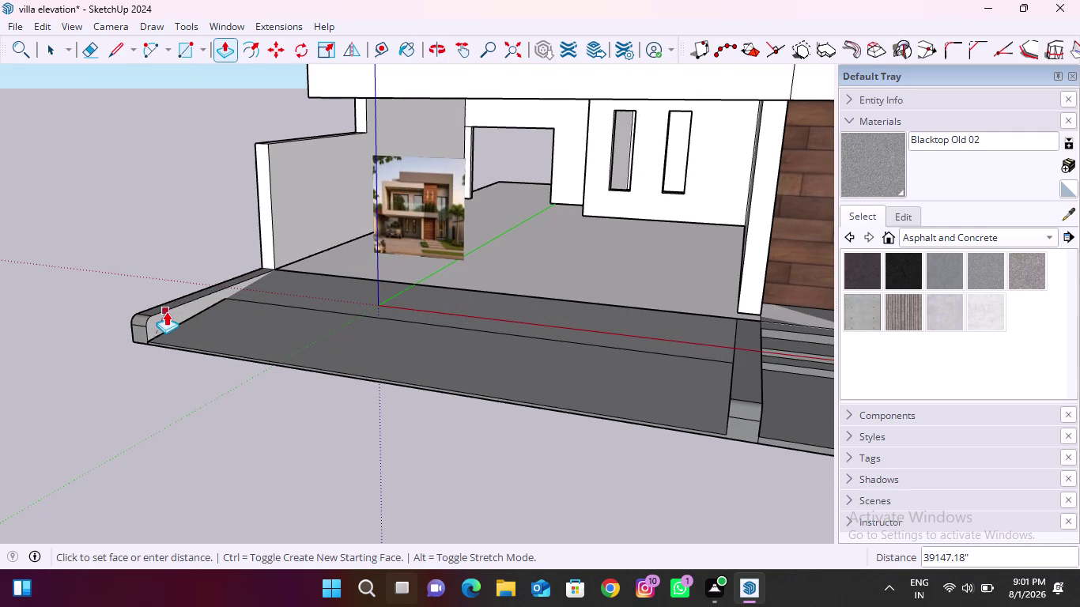
click(167, 311)
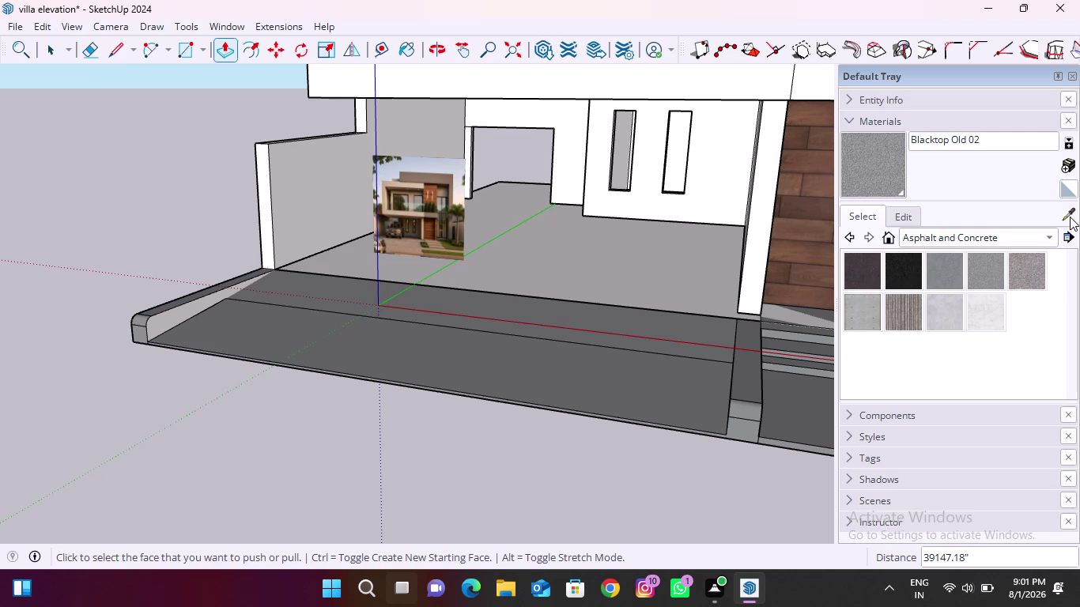
Sample the curb's material and paint the left curb's top and end faces dark asphalt.
click(1069, 216)
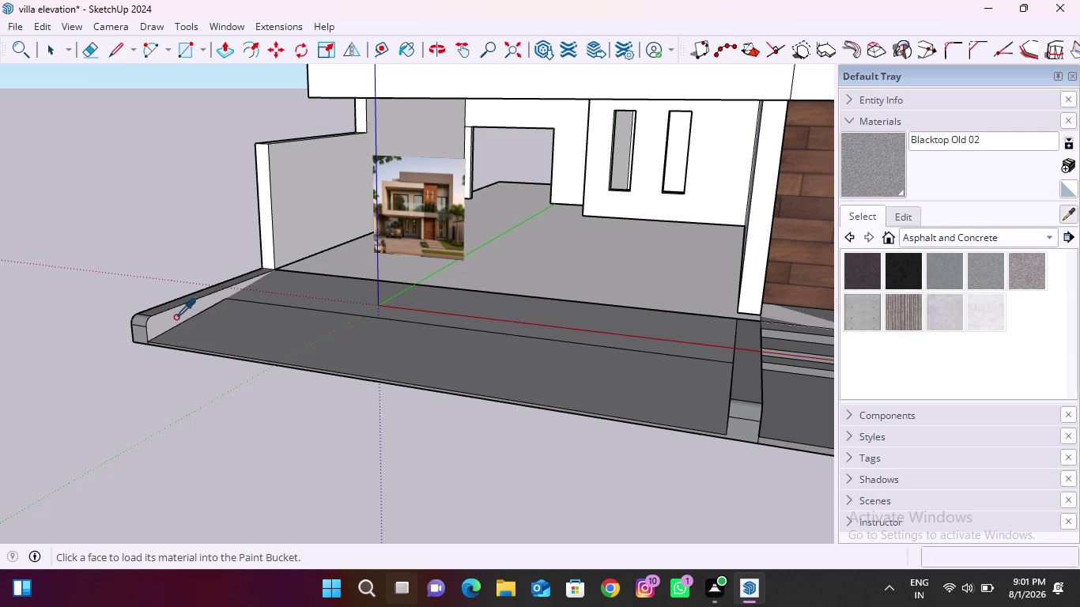
click(271, 334)
click(872, 277)
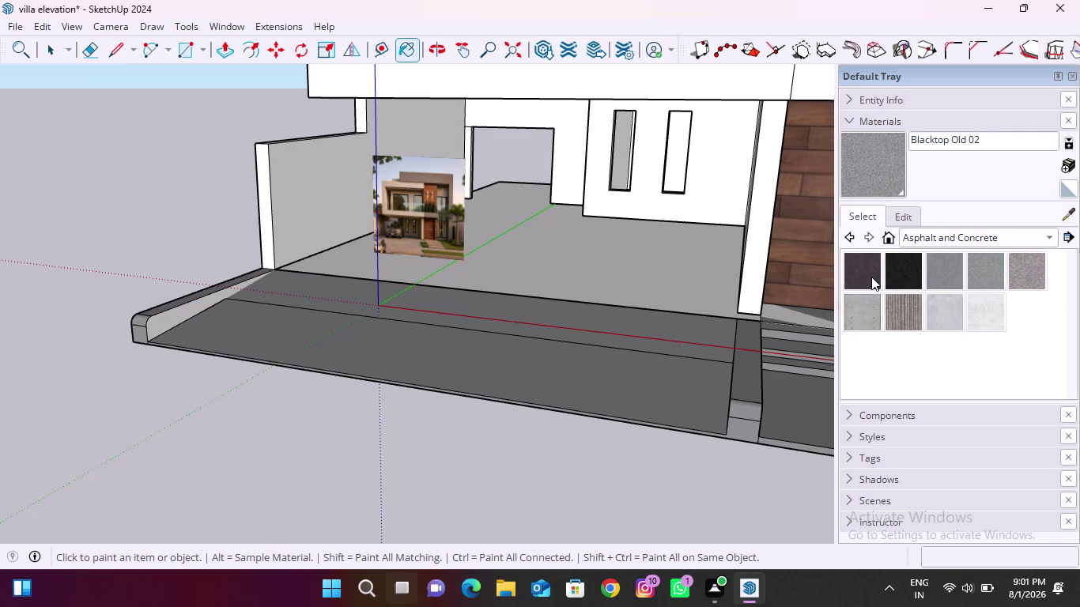
scroll(up, 3)
click(160, 329)
scroll(down, 3)
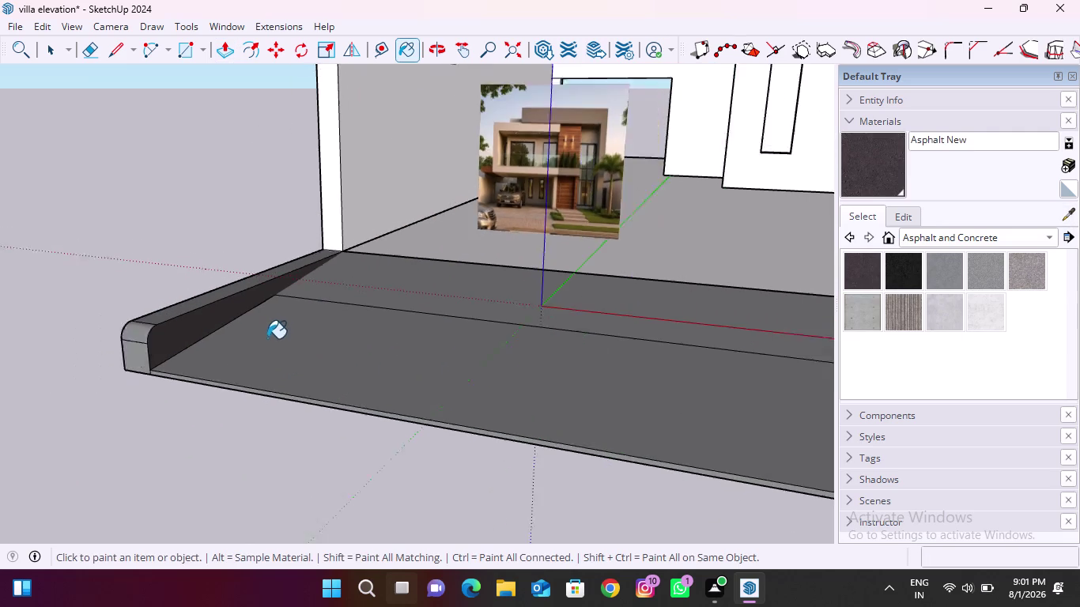
scroll(up, 3)
click(311, 377)
scroll(down, 3)
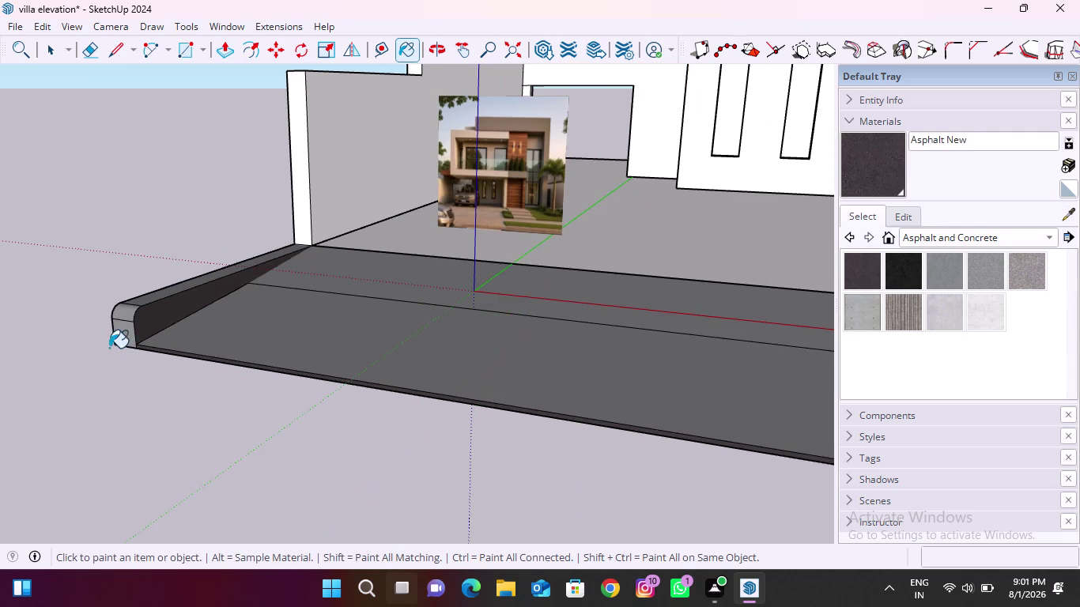
middle_drag(109, 344, 280, 339)
scroll(up, 3)
click(278, 353)
click(285, 305)
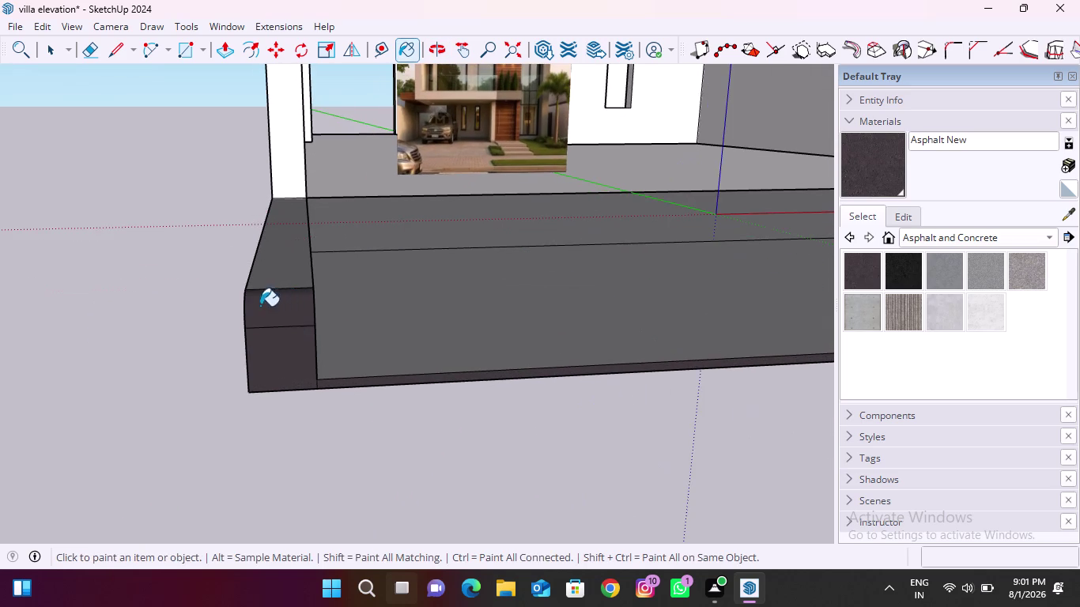
Sample the grey asphalt material and paint the right and middle curb ends.
scroll(down, 3)
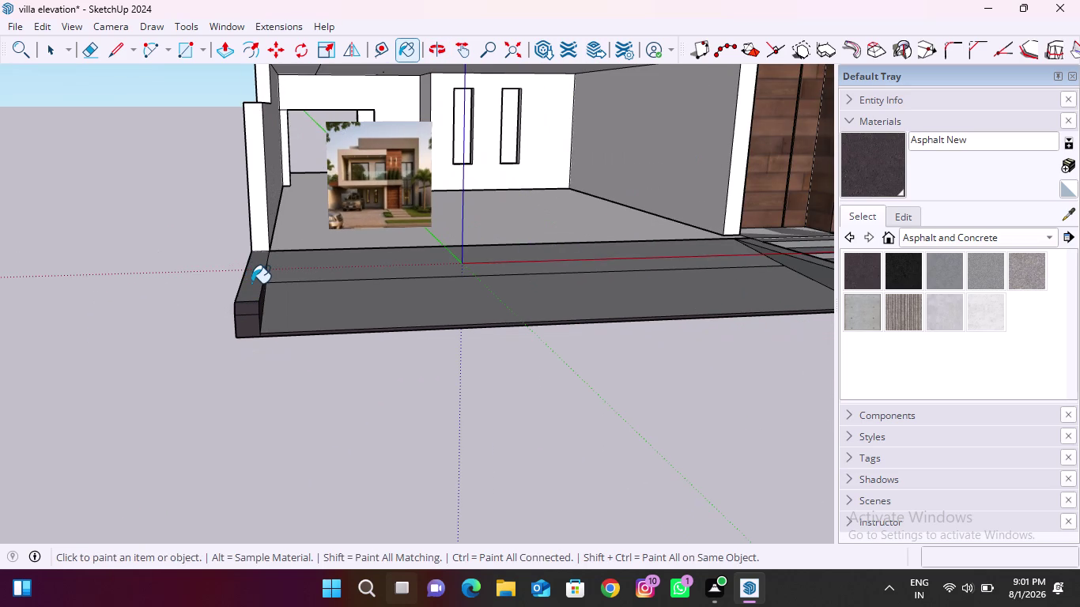
scroll(down, 3)
middle_drag(482, 292, 356, 330)
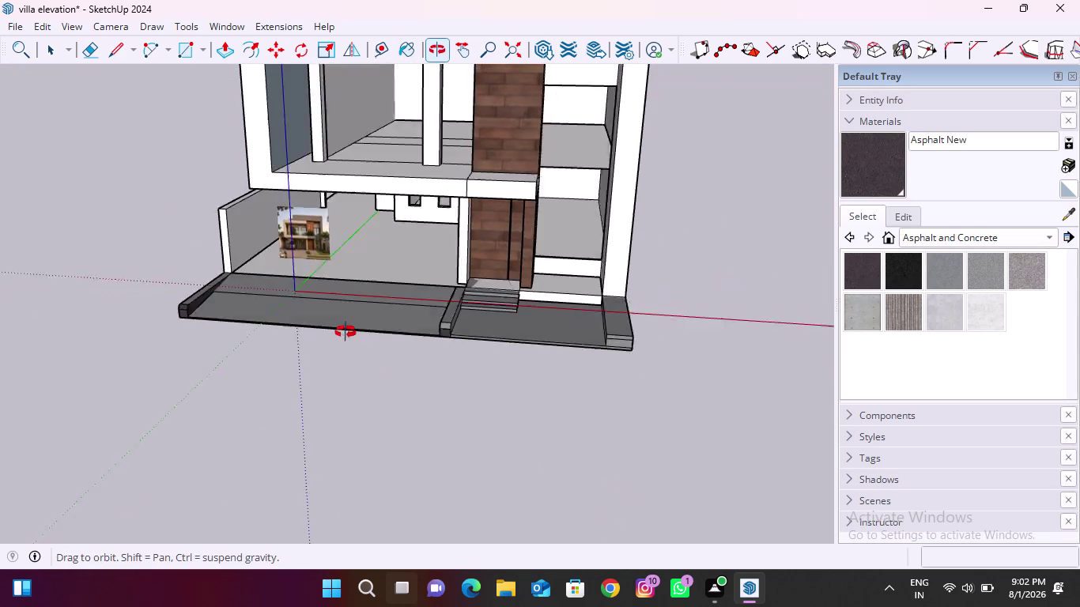
middle_drag(357, 330, 289, 339)
scroll(up, 3)
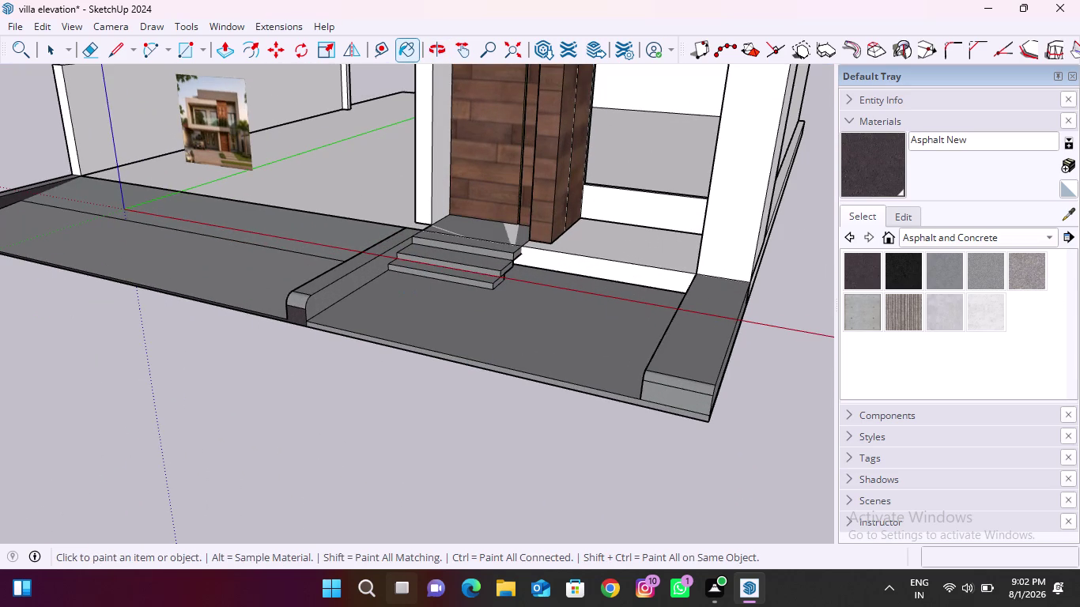
click(1070, 218)
scroll(up, 3)
click(709, 341)
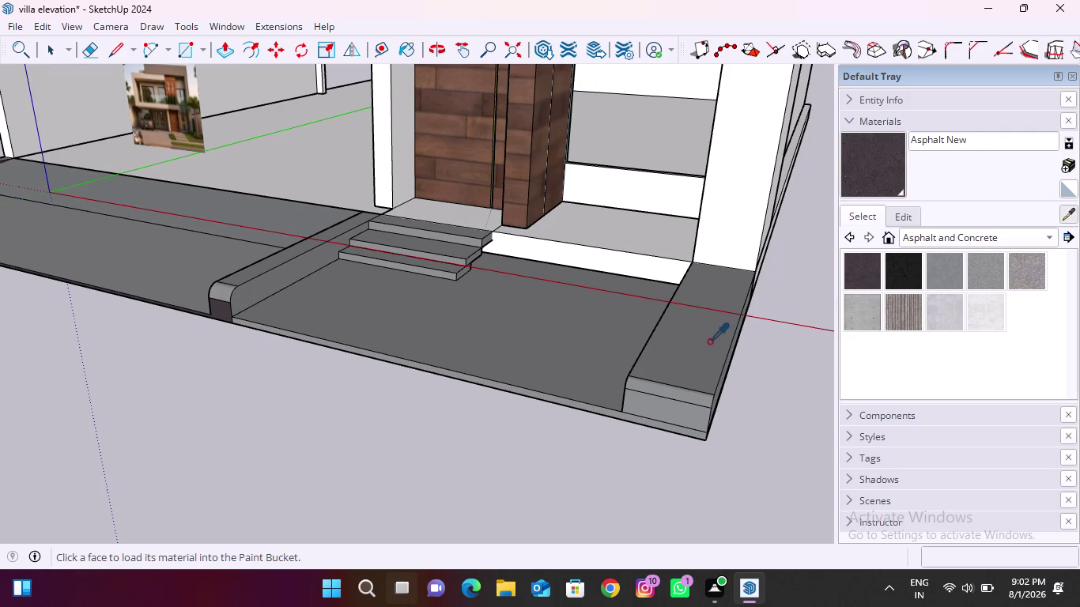
click(872, 163)
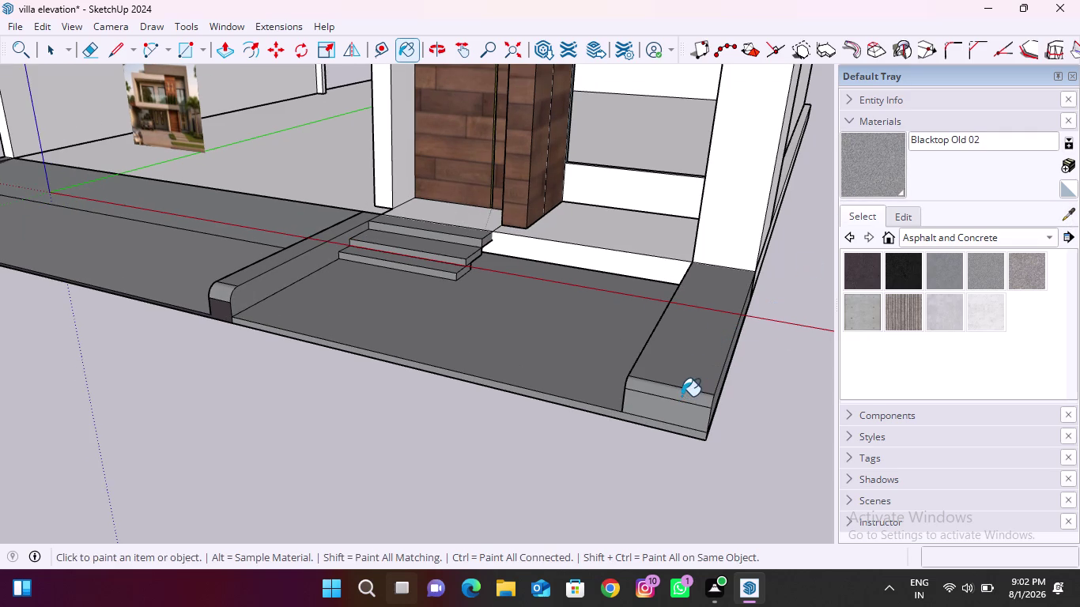
click(682, 396)
click(677, 412)
click(220, 310)
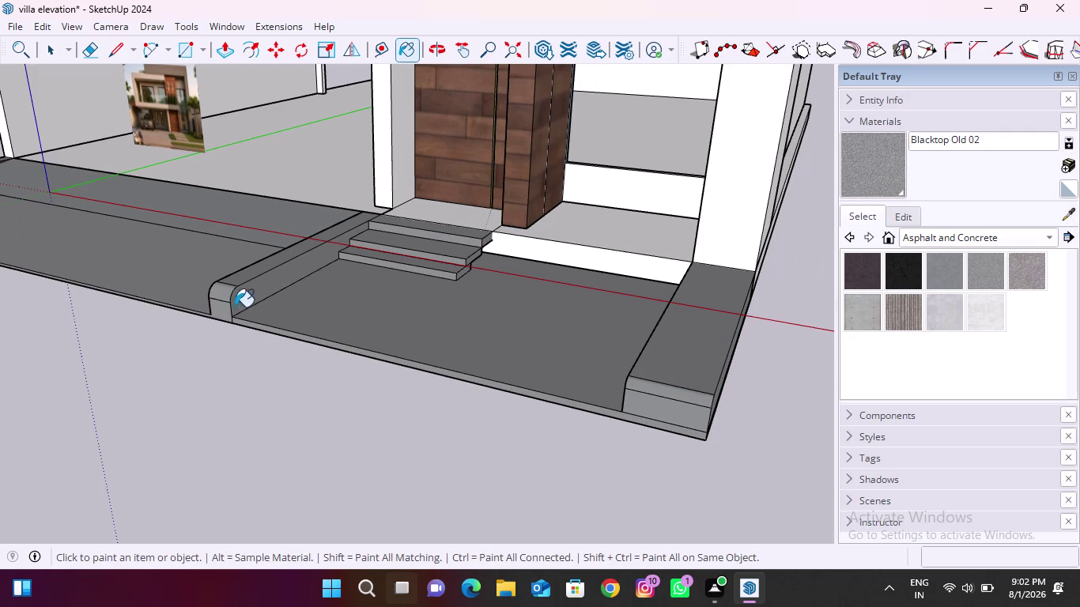
Paint the left curb's ends and top and the middle curb's rounded end grey.
scroll(down, 3)
scroll(down, 3)
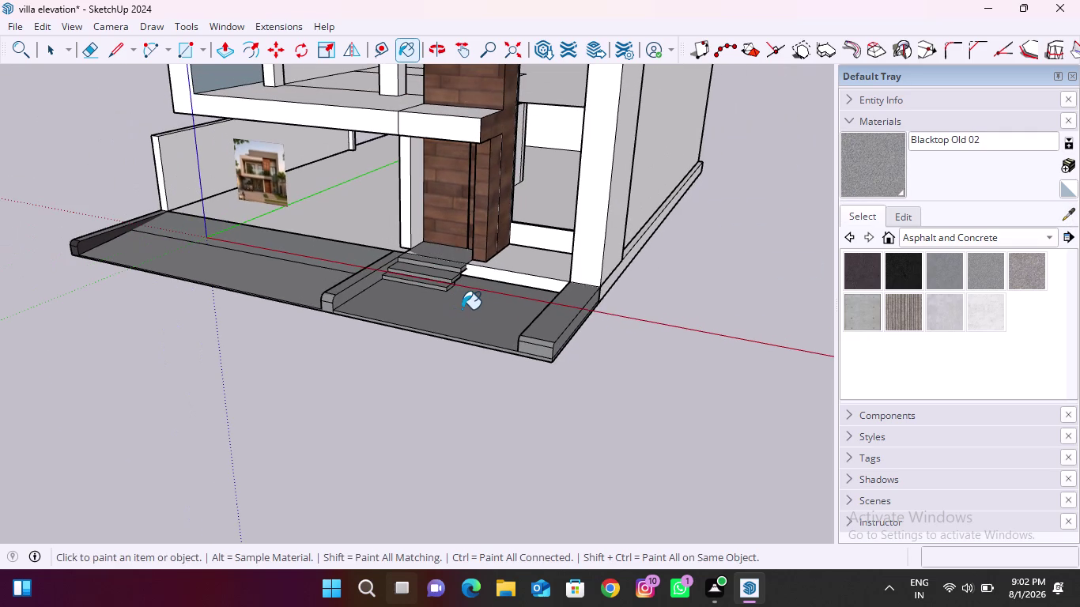
scroll(down, 3)
scroll(up, 3)
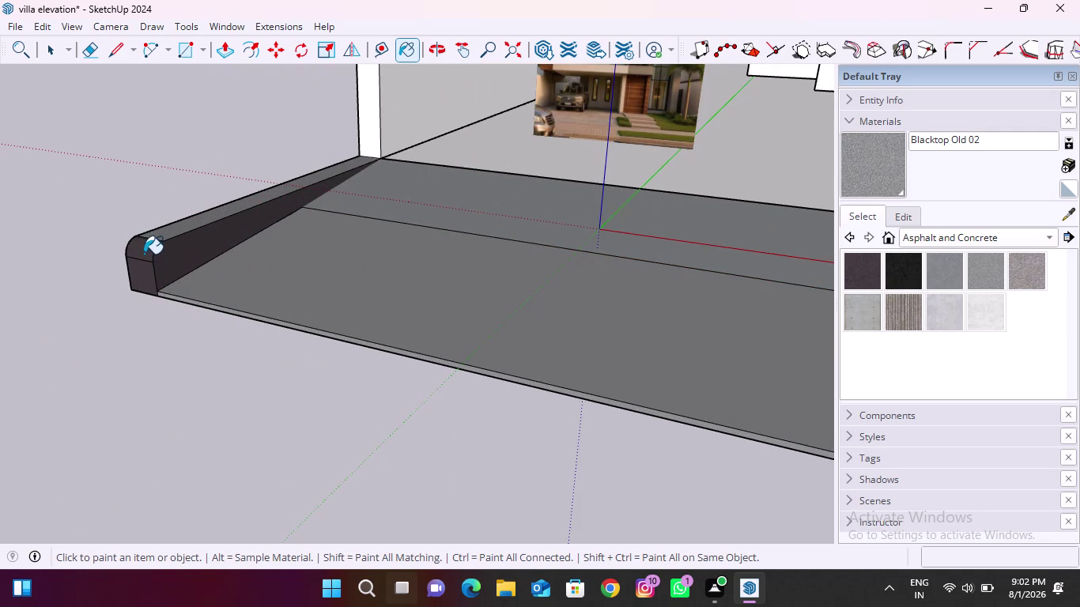
click(144, 254)
click(144, 272)
click(167, 262)
scroll(down, 3)
scroll(down, 3)
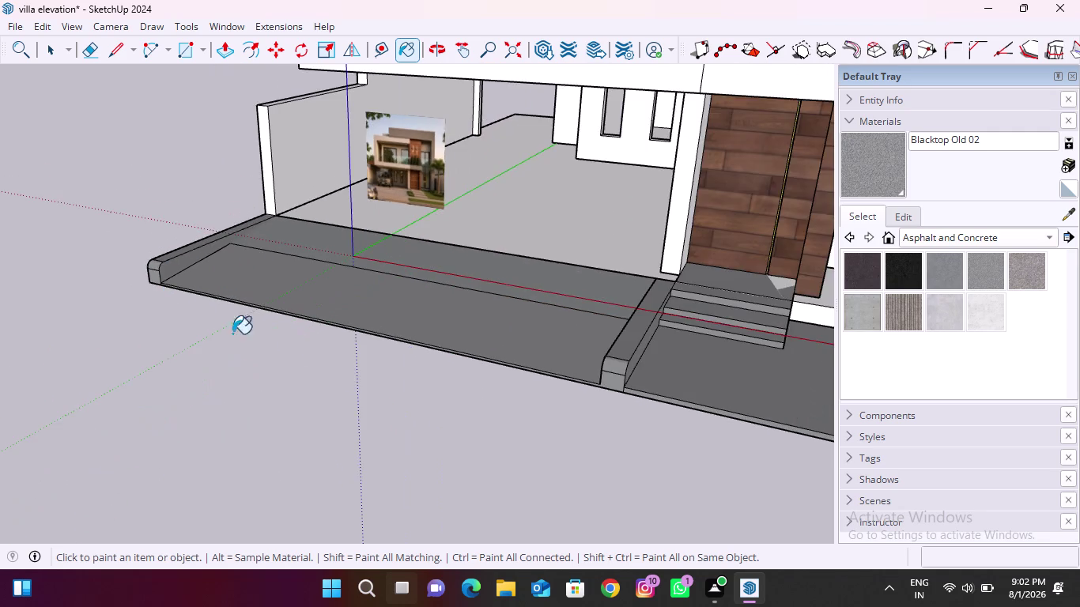
scroll(up, 3)
middle_drag(474, 338, 697, 320)
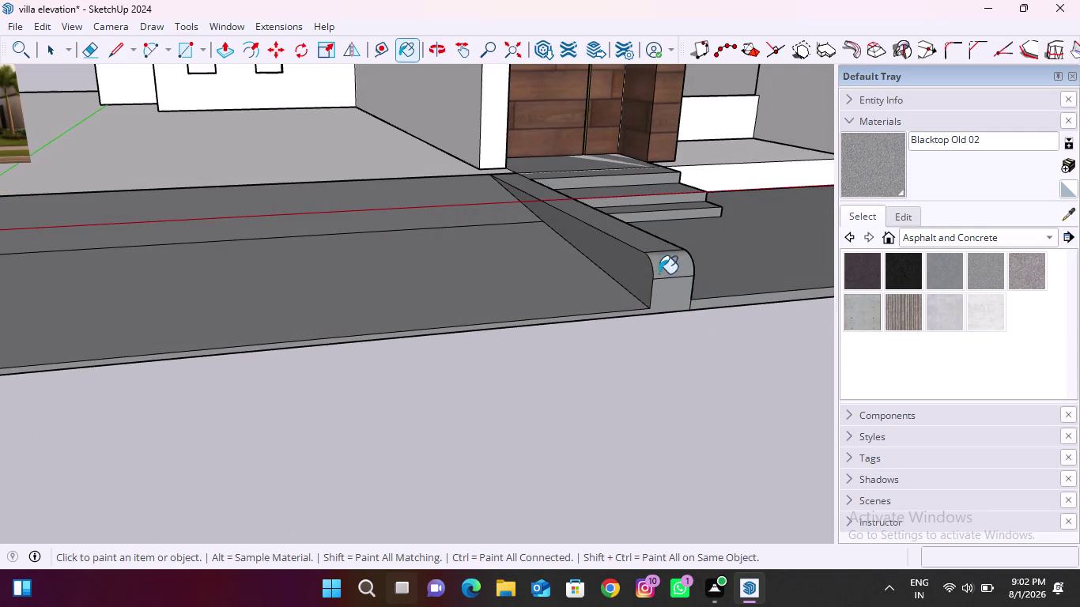
click(623, 266)
Orbit around the villa and under the slab to check the painted curbs.
scroll(down, 3)
middle_drag(272, 308, 468, 289)
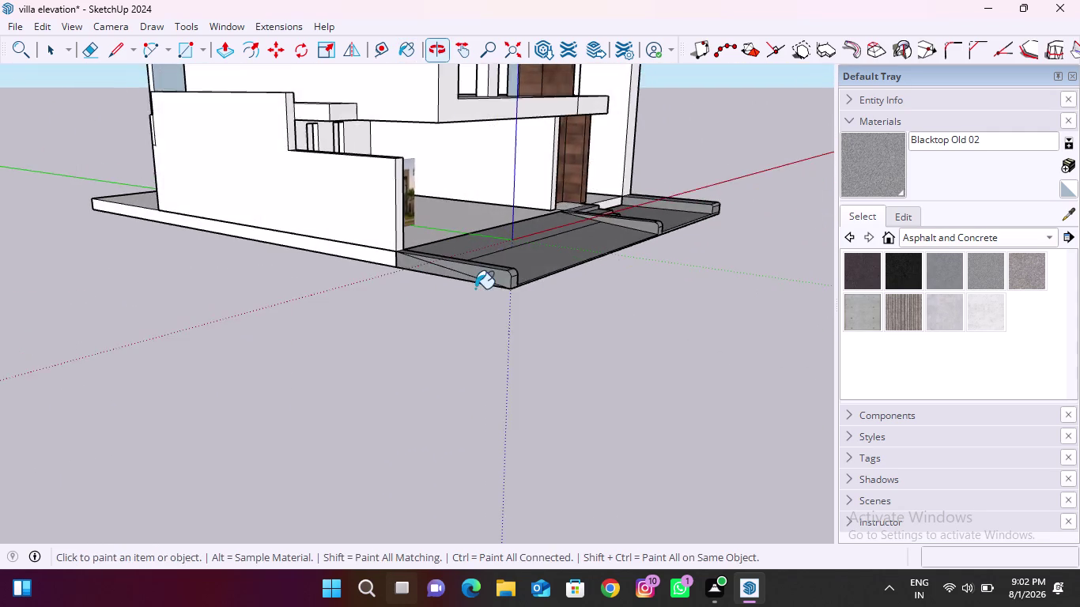
scroll(up, 3)
scroll(down, 3)
middle_drag(554, 278, 215, 316)
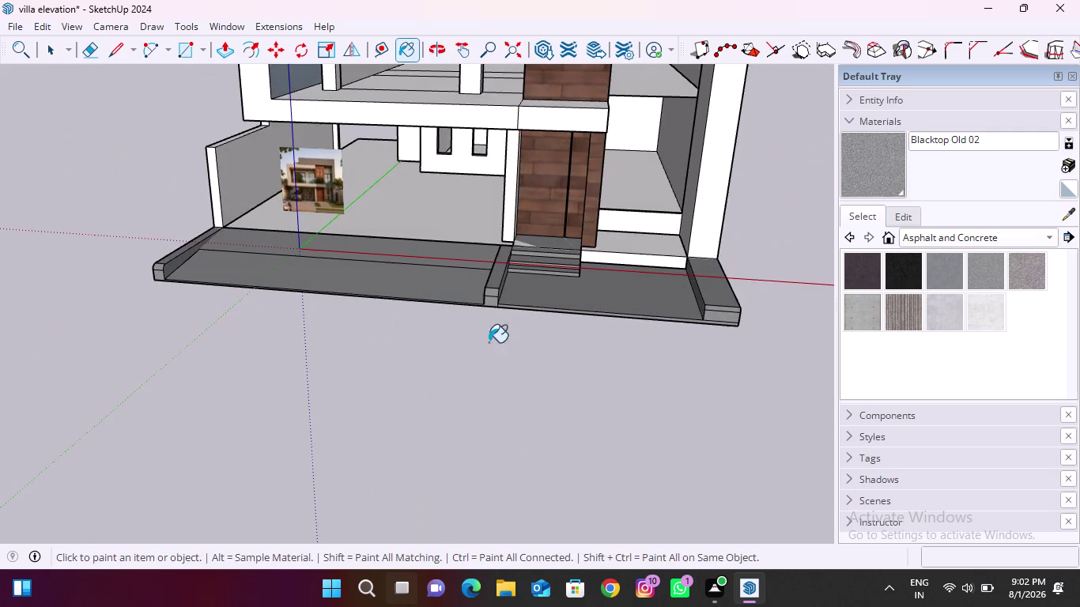
middle_drag(663, 329, 382, 169)
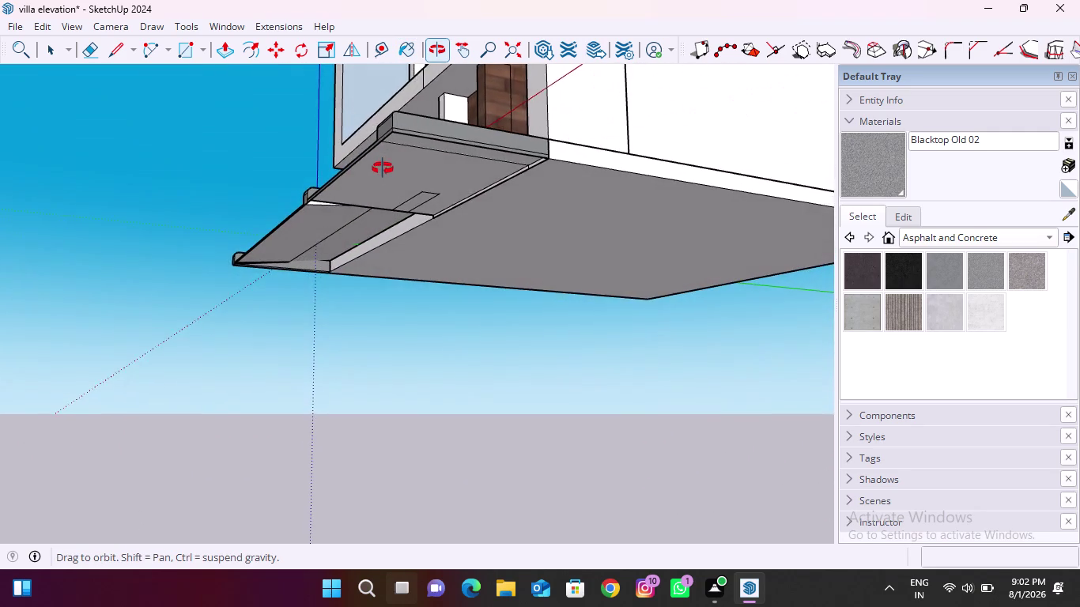
middle_drag(381, 169, 660, 178)
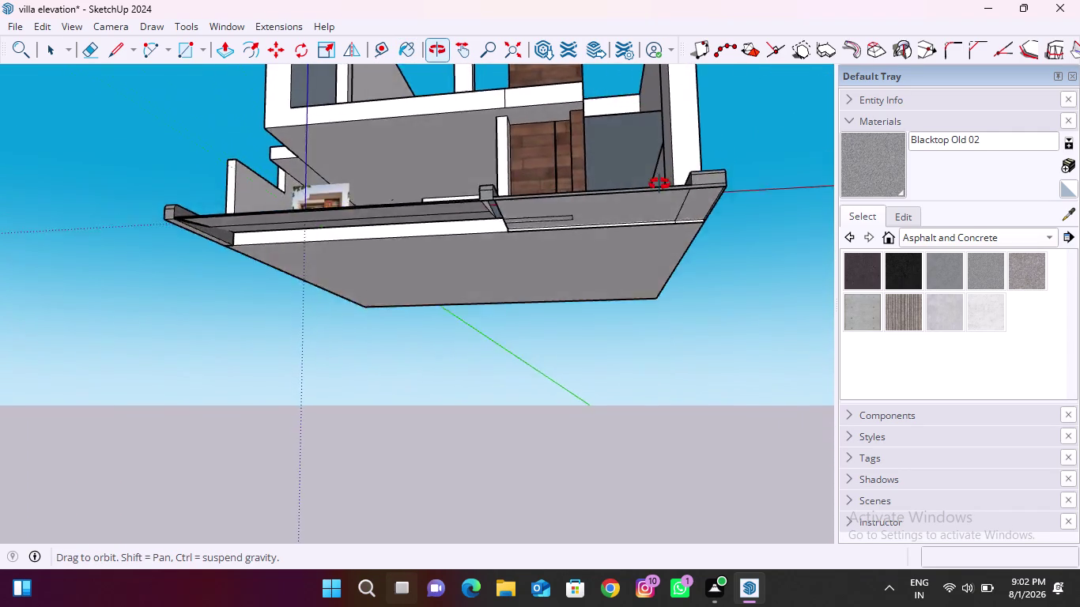
middle_drag(660, 178, 652, 380)
scroll(down, 3)
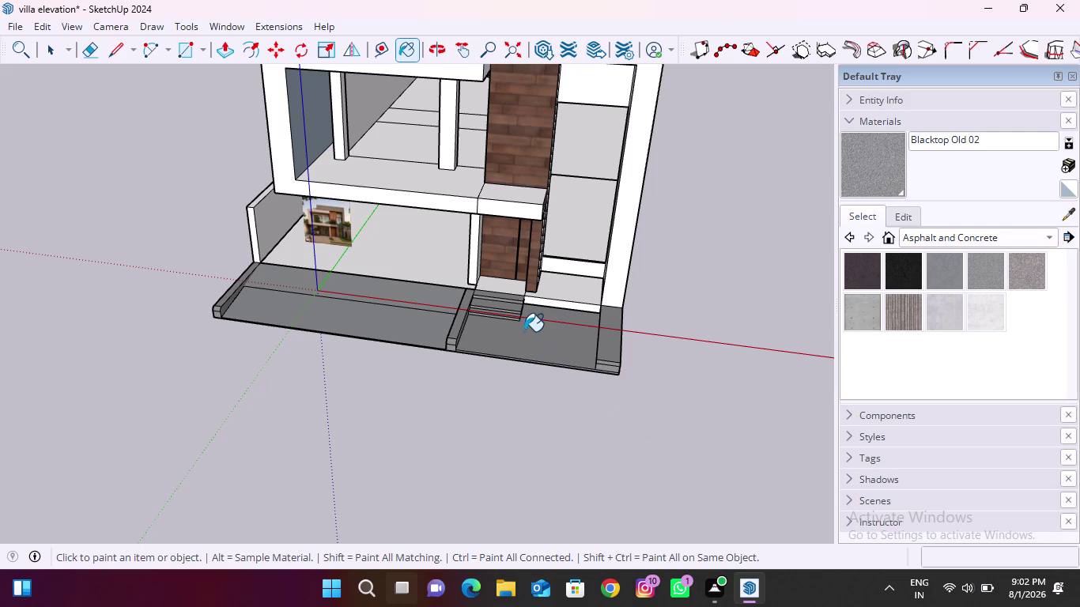
scroll(down, 3)
scroll(up, 3)
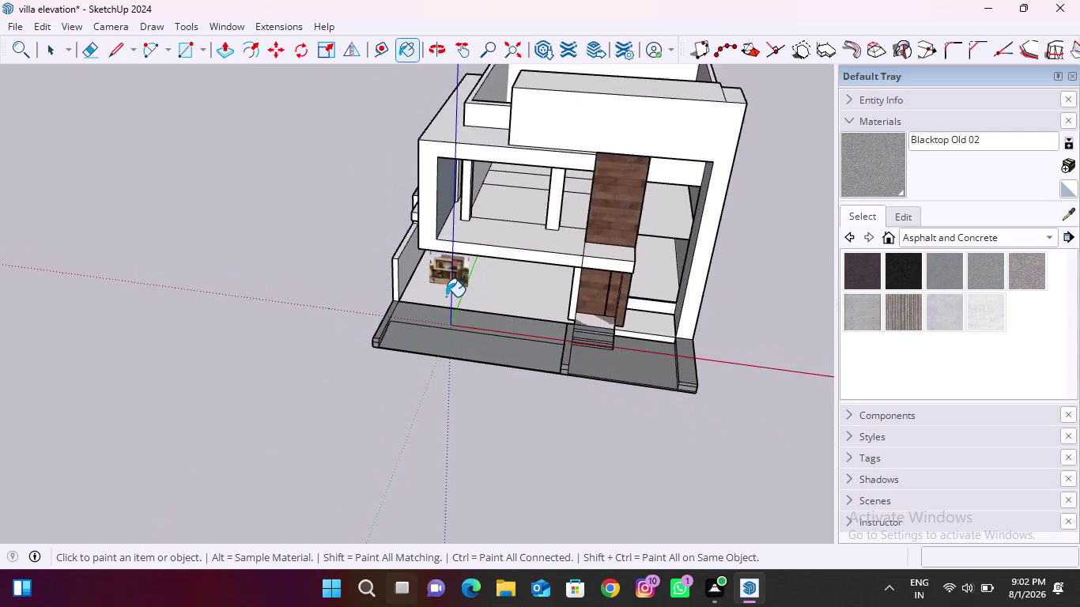
scroll(up, 3)
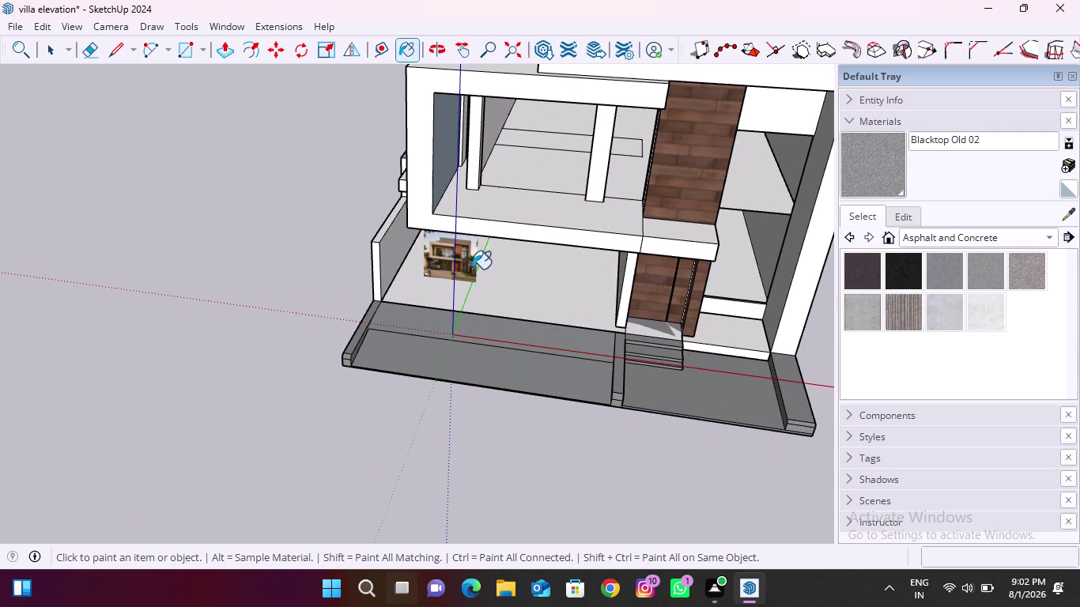
scroll(up, 3)
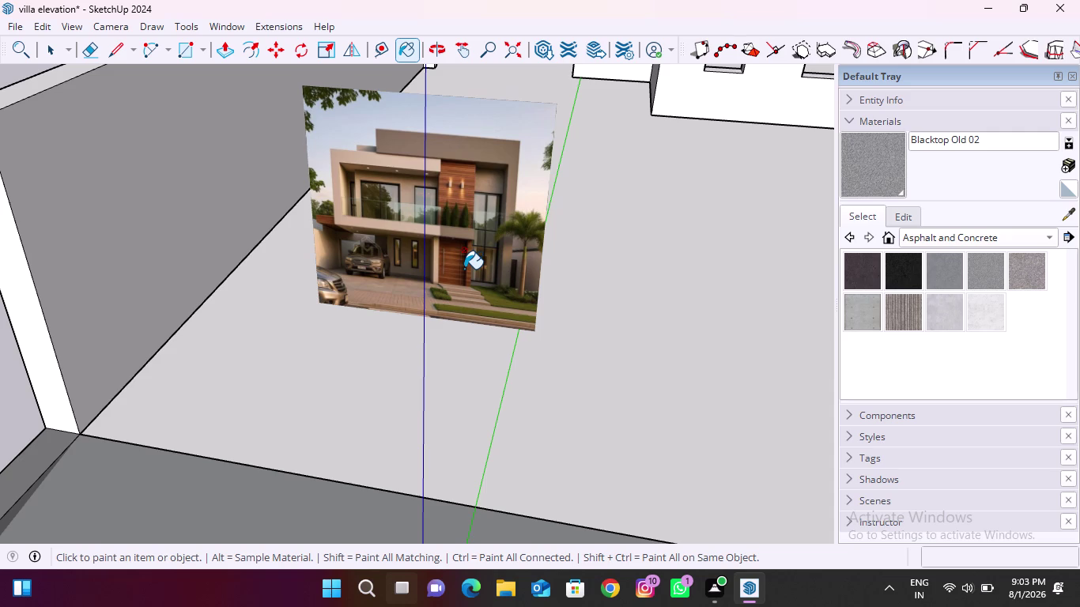
scroll(down, 3)
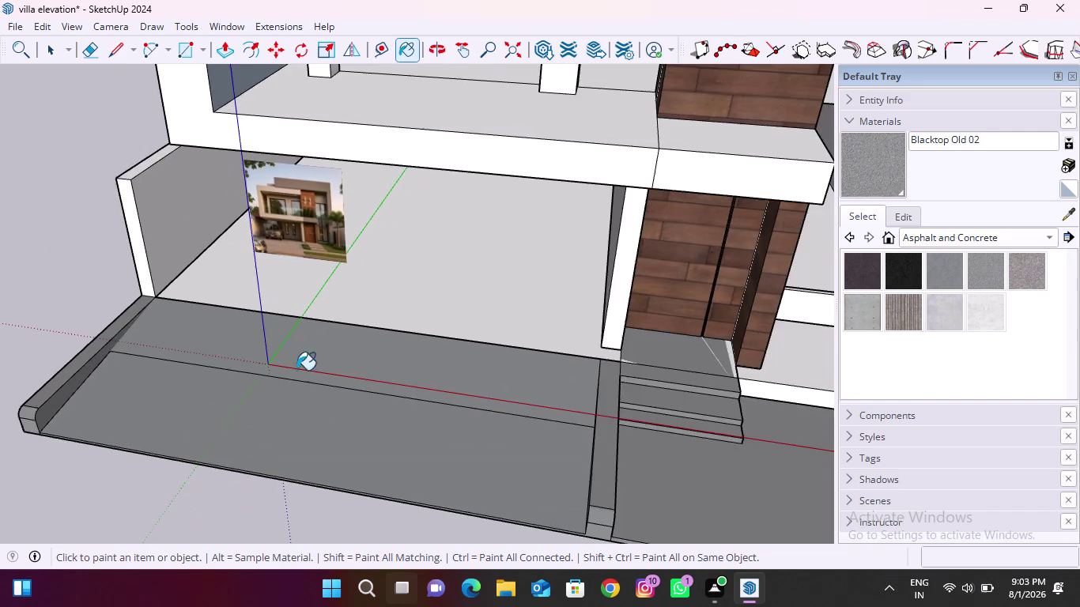
scroll(down, 3)
scroll(down, 3)
middle_drag(315, 409, 409, 348)
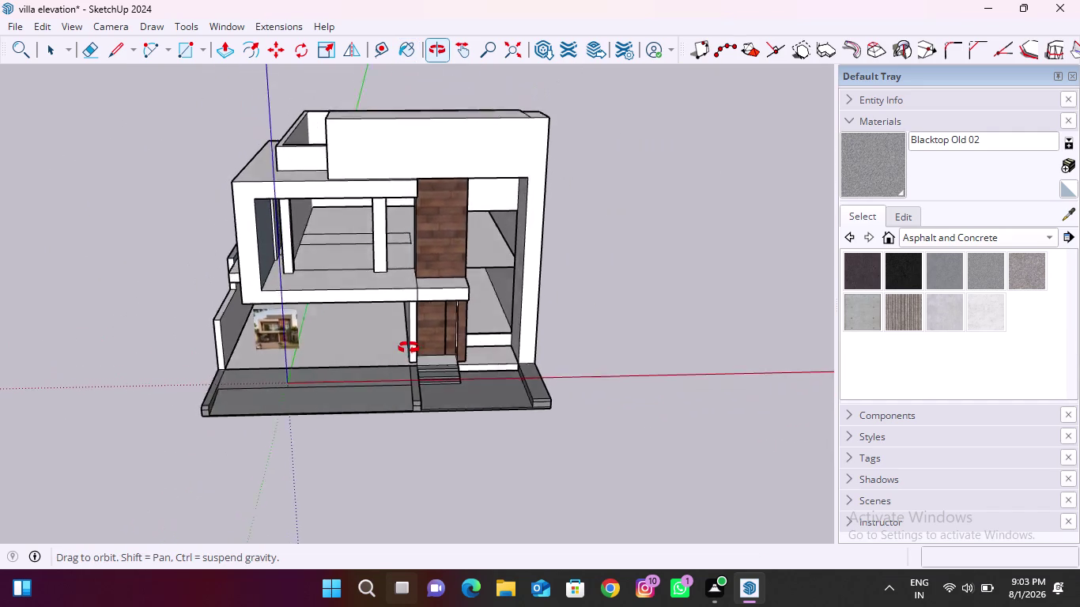
middle_drag(409, 348, 472, 270)
scroll(down, 3)
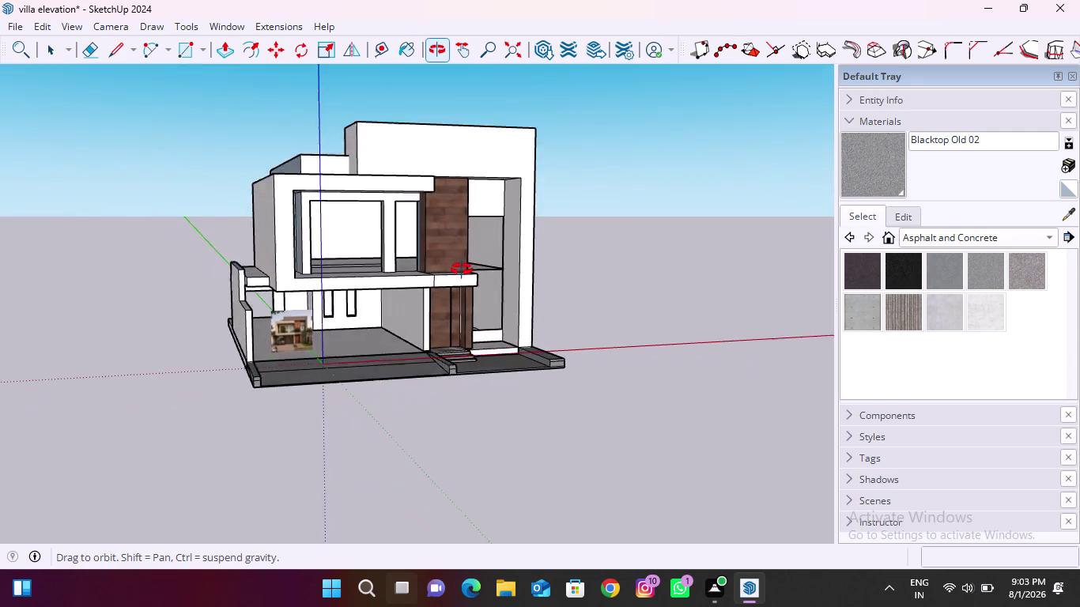
middle_drag(472, 271, 440, 276)
Open 3D Warehouse and clear the old handles search term.
click(216, 25)
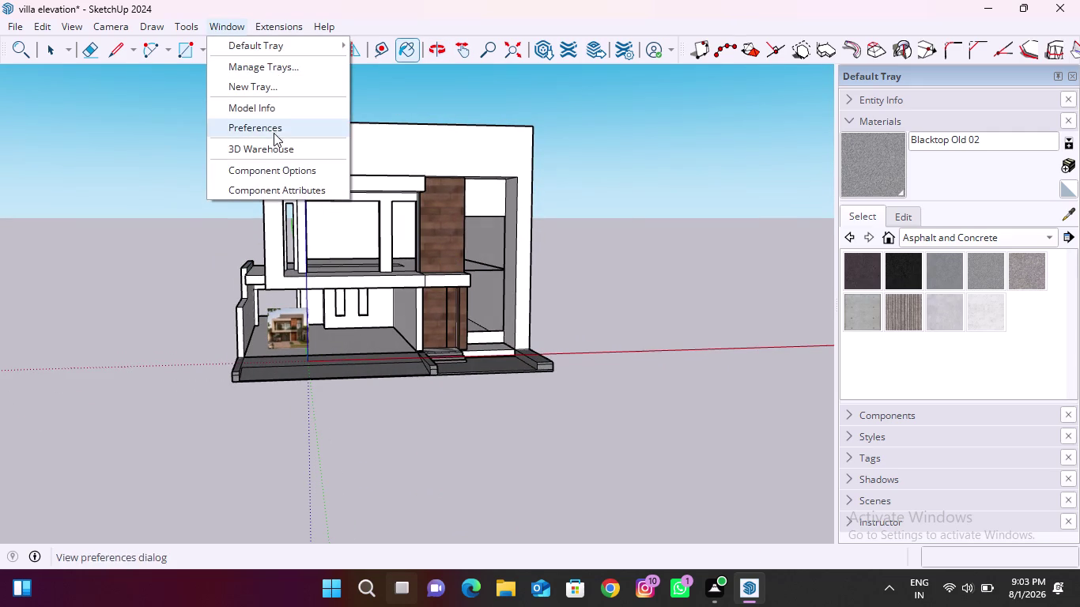
click(274, 142)
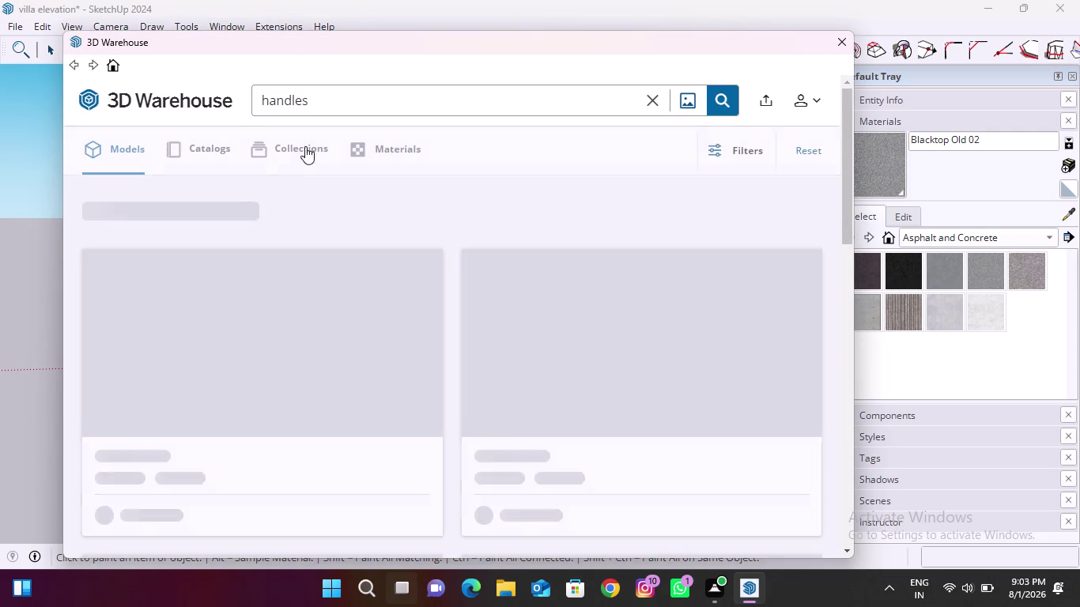
drag(354, 101, 302, 99)
drag(318, 97, 282, 100)
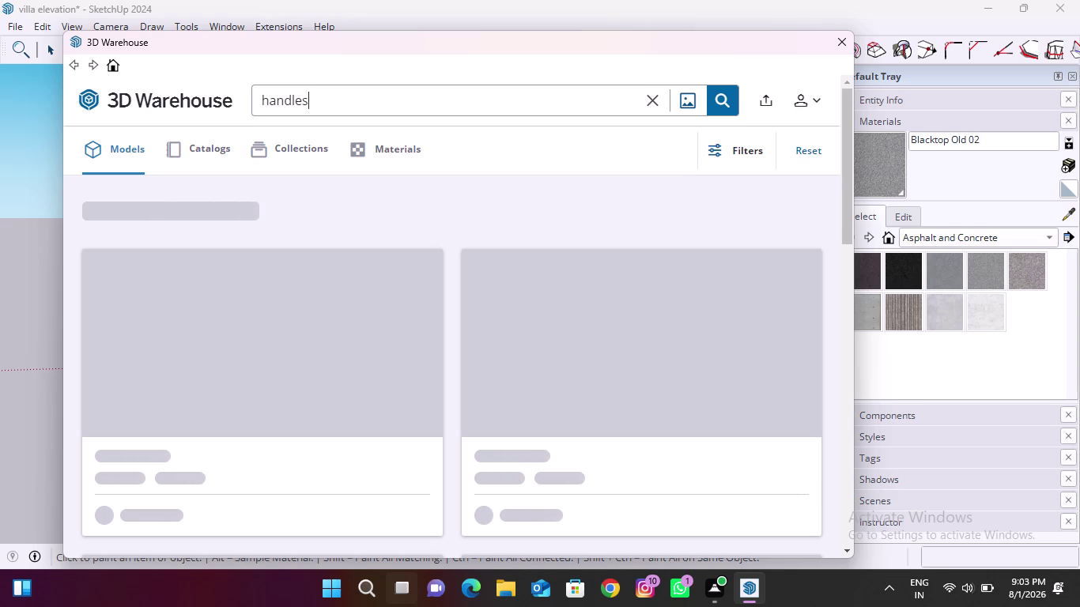
drag(282, 100, 257, 100)
drag(302, 98, 270, 99)
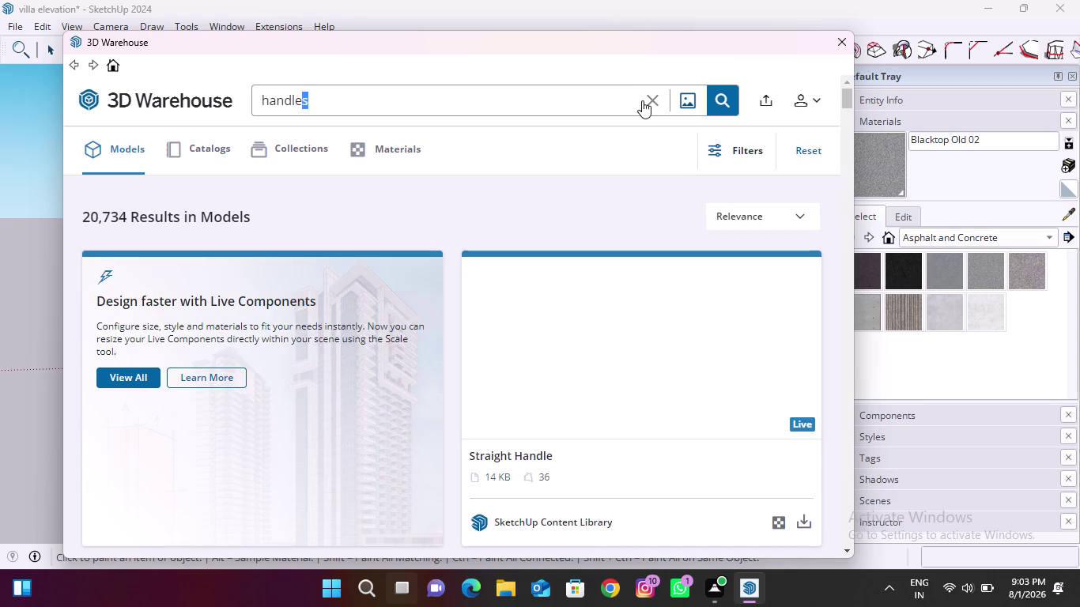
click(649, 99)
Search 3D Warehouse for 'windows fixed'.
key(w)
text(i)
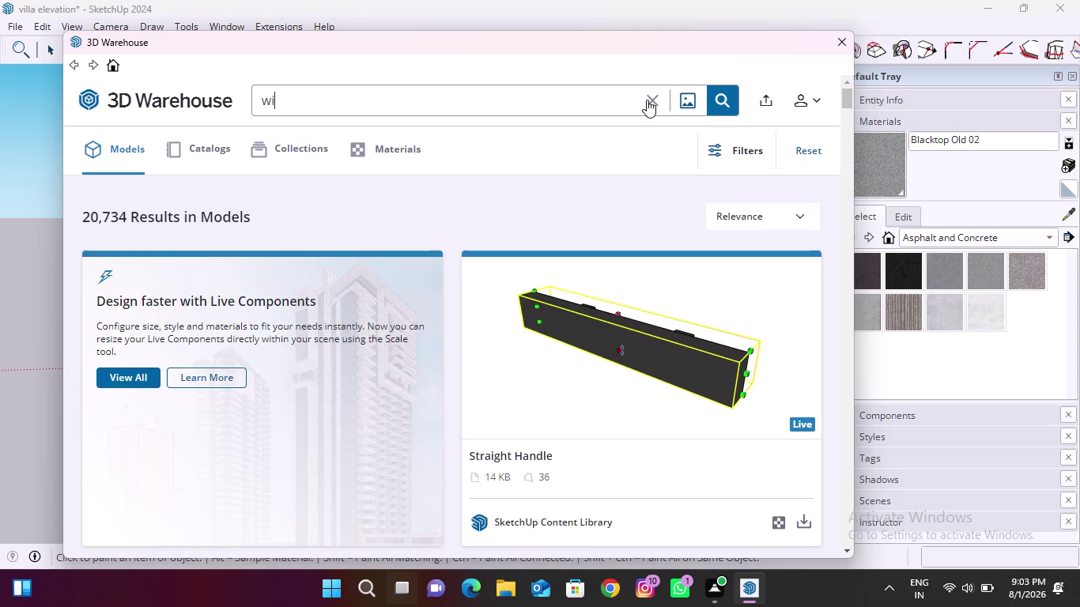
text(n)
text(d)
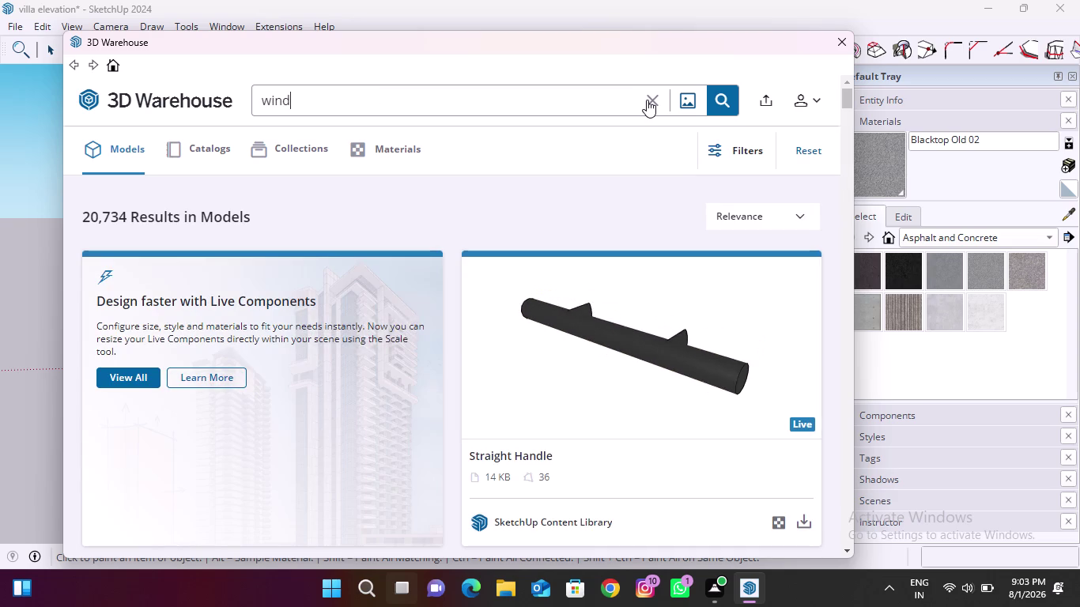
text(o)
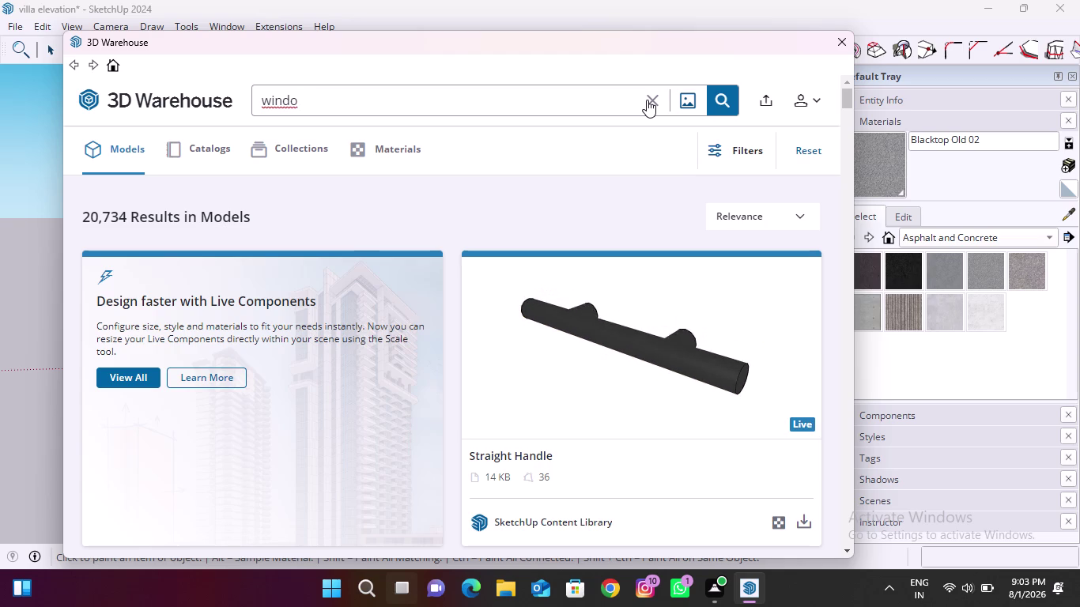
text(ws)
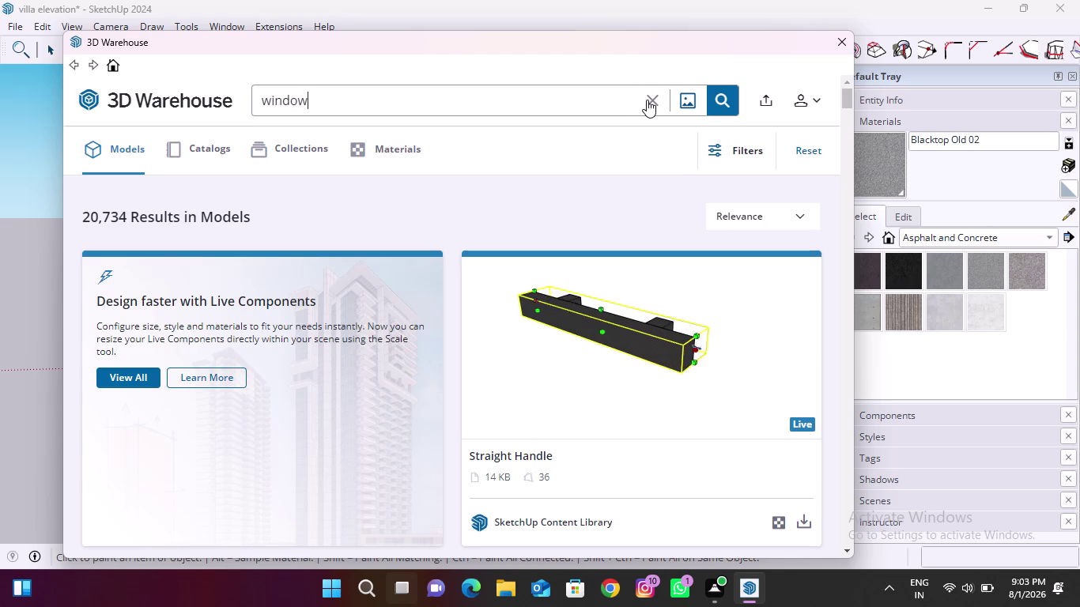
key(space)
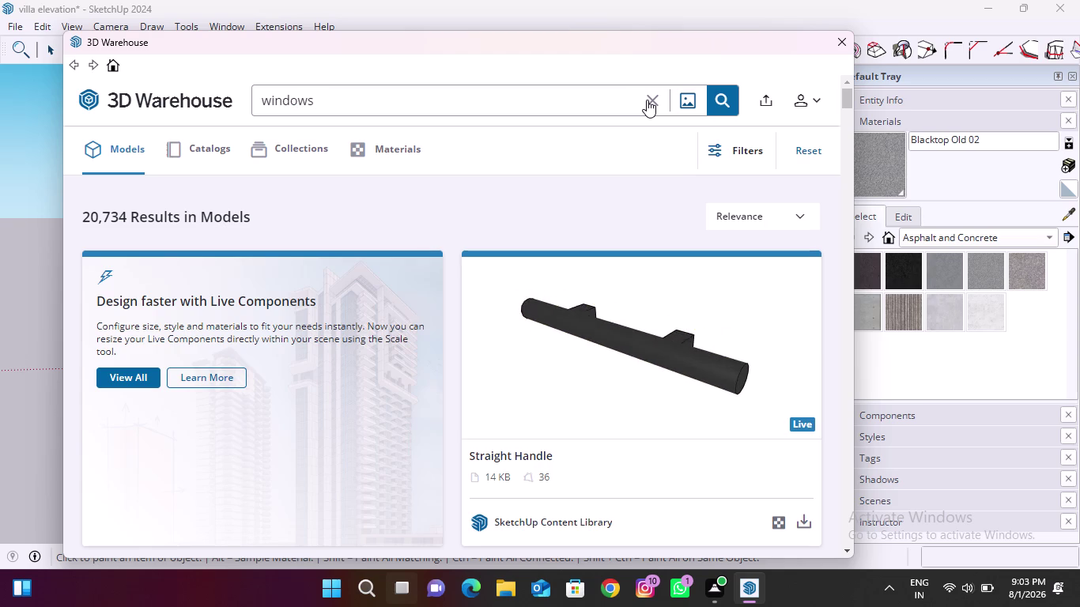
text(fi)
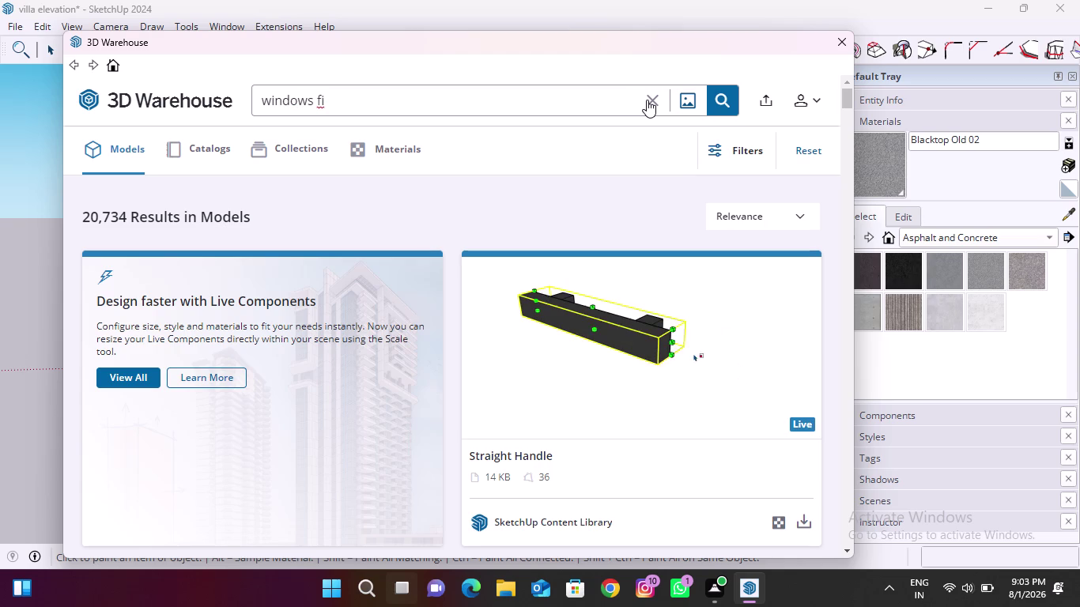
key(BackSpace)
key(BackSpace)
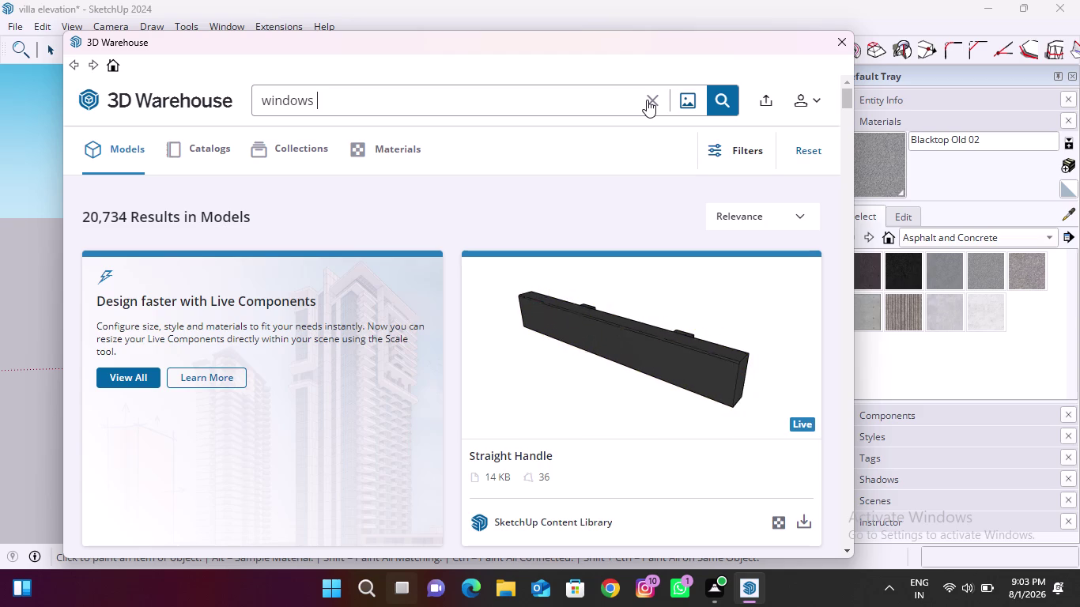
text(fixed)
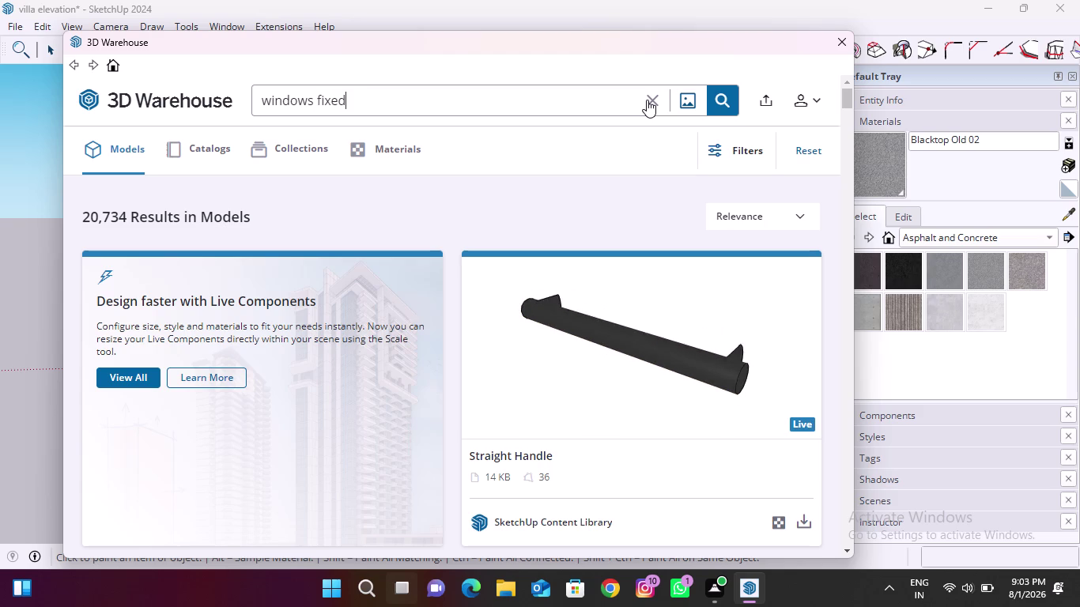
key(Return)
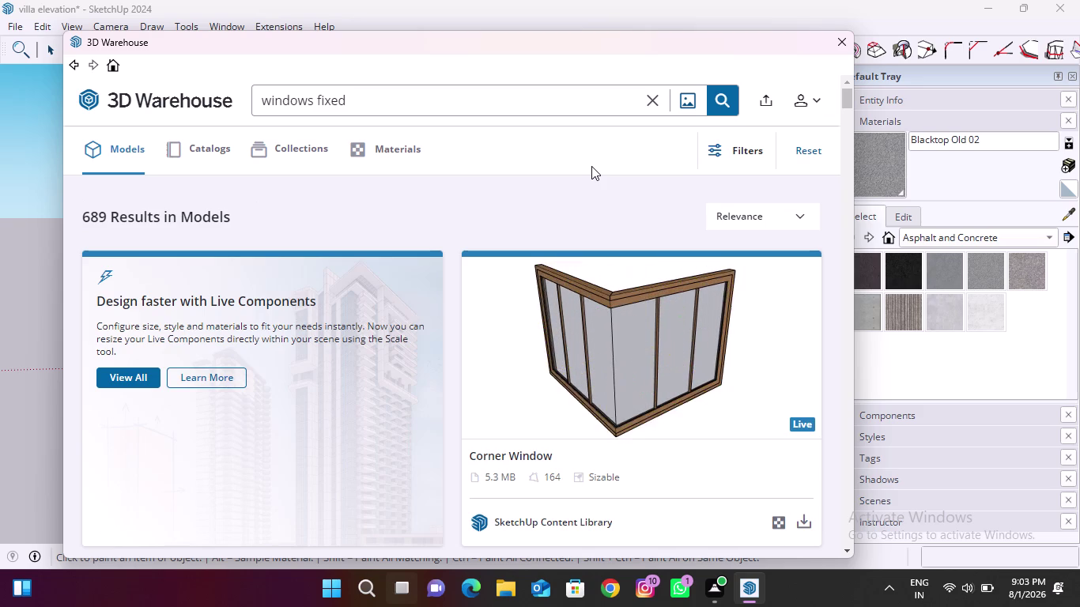
Try downloading the Fixed Window model, hitting the daily download limit.
scroll(down, 3)
scroll(down, 3)
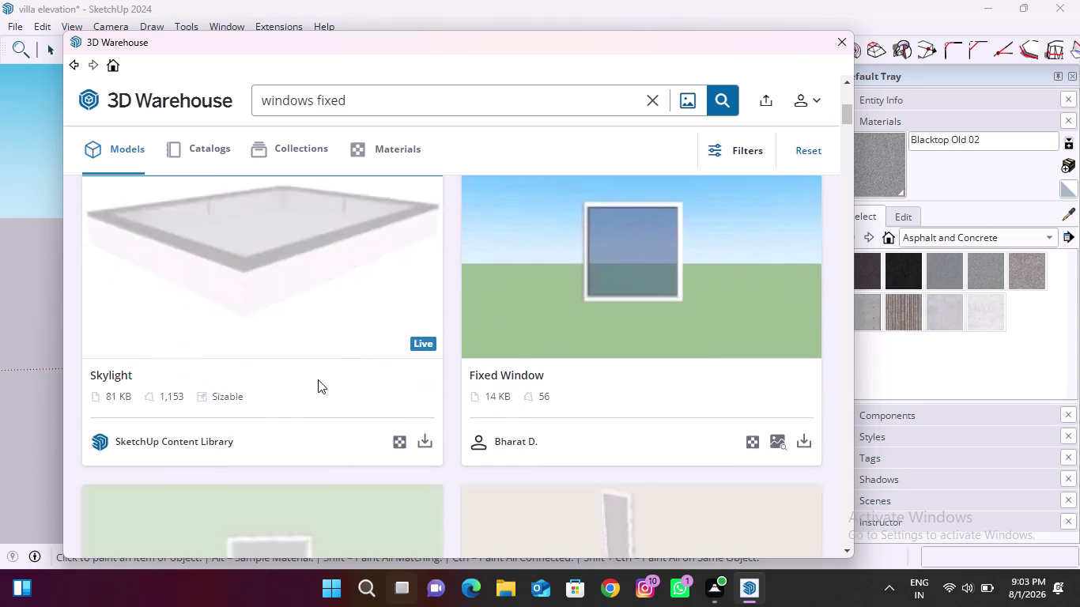
scroll(down, 3)
scroll(up, 3)
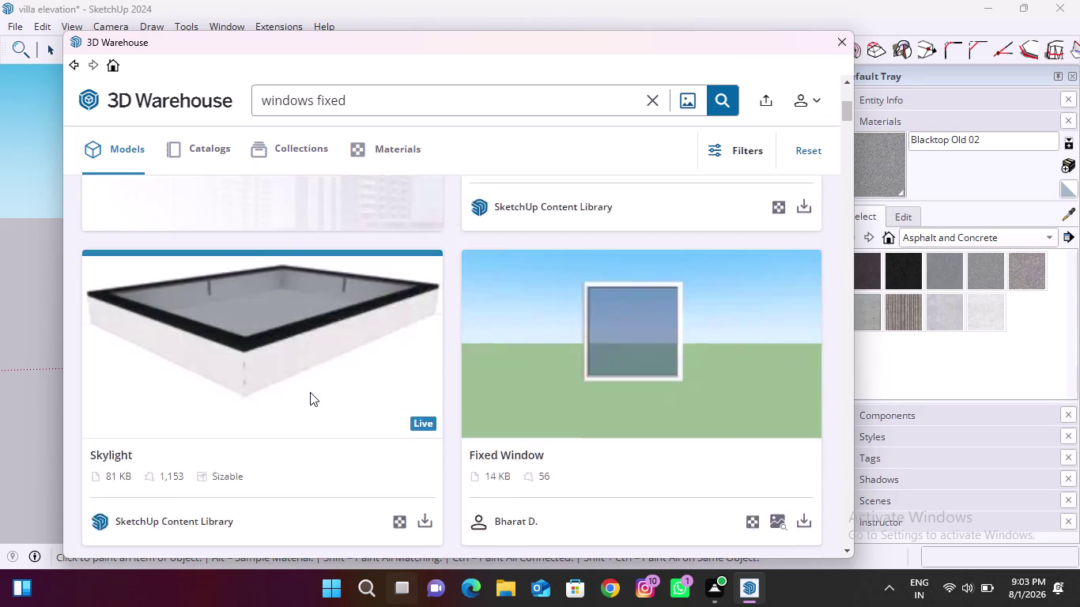
scroll(up, 3)
click(807, 523)
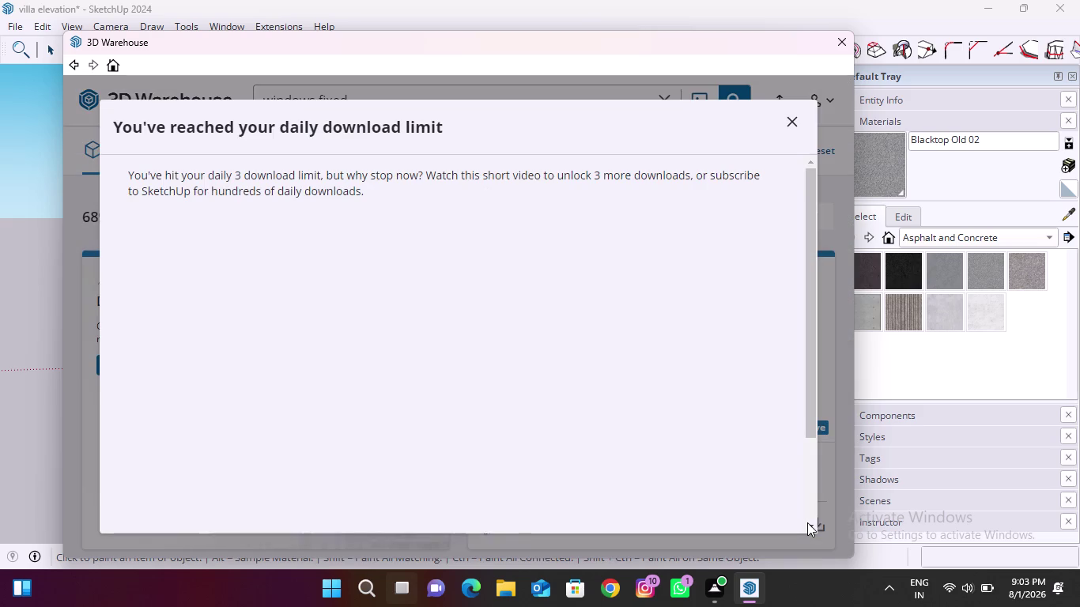
Watch and skip the ad video for 3 more downloads, declining the subscription offer.
scroll(down, 3)
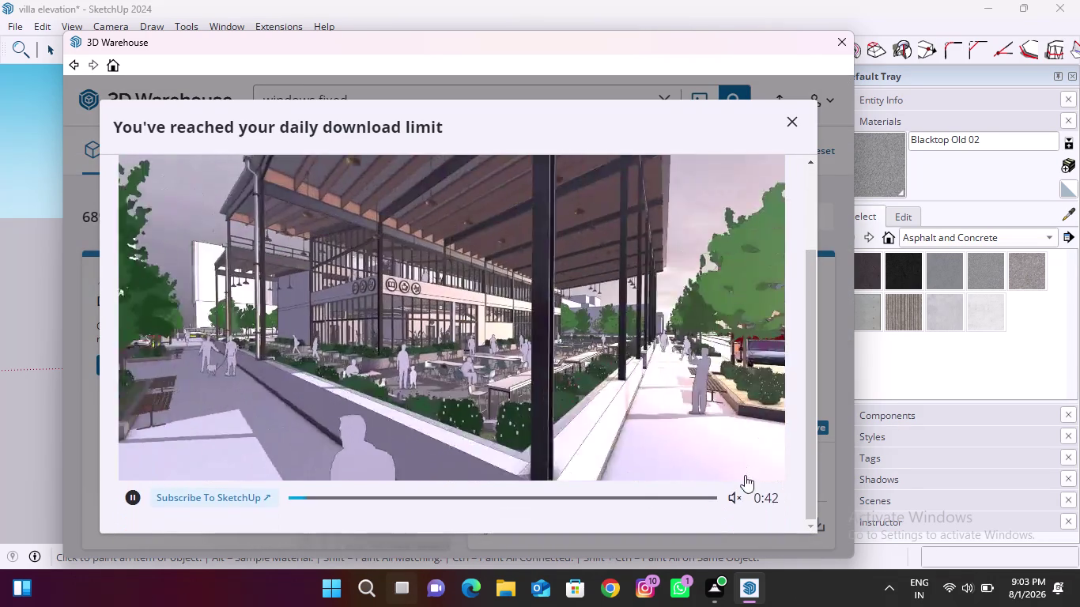
click(735, 495)
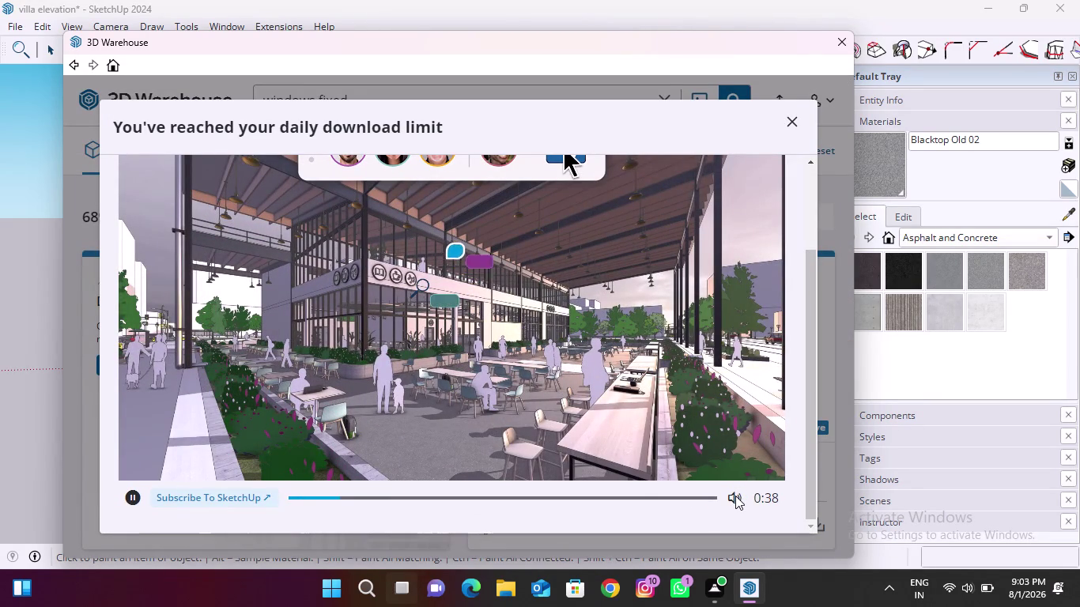
click(736, 495)
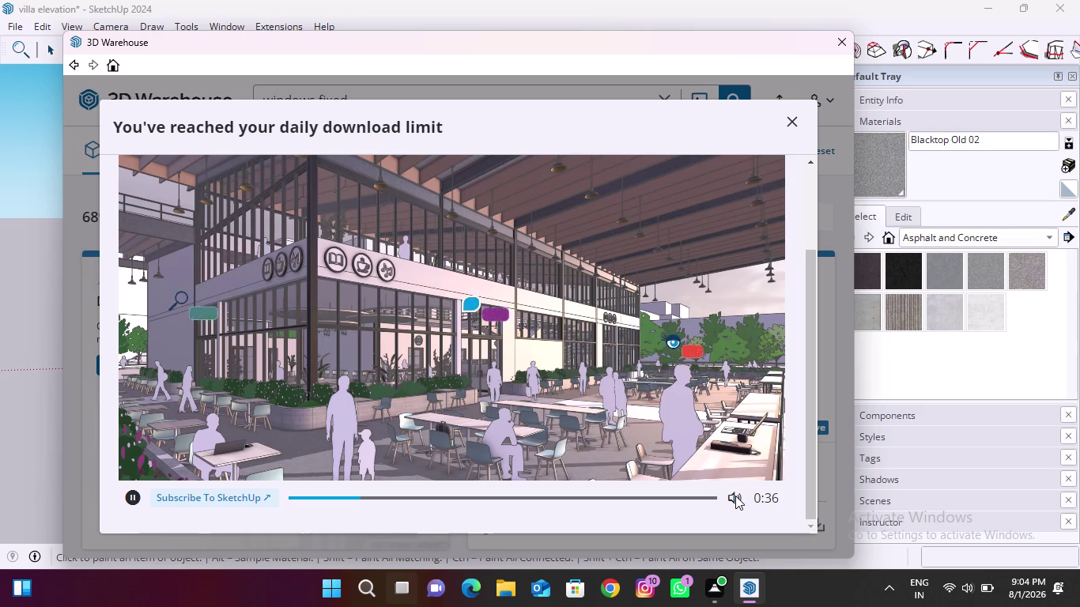
scroll(down, 3)
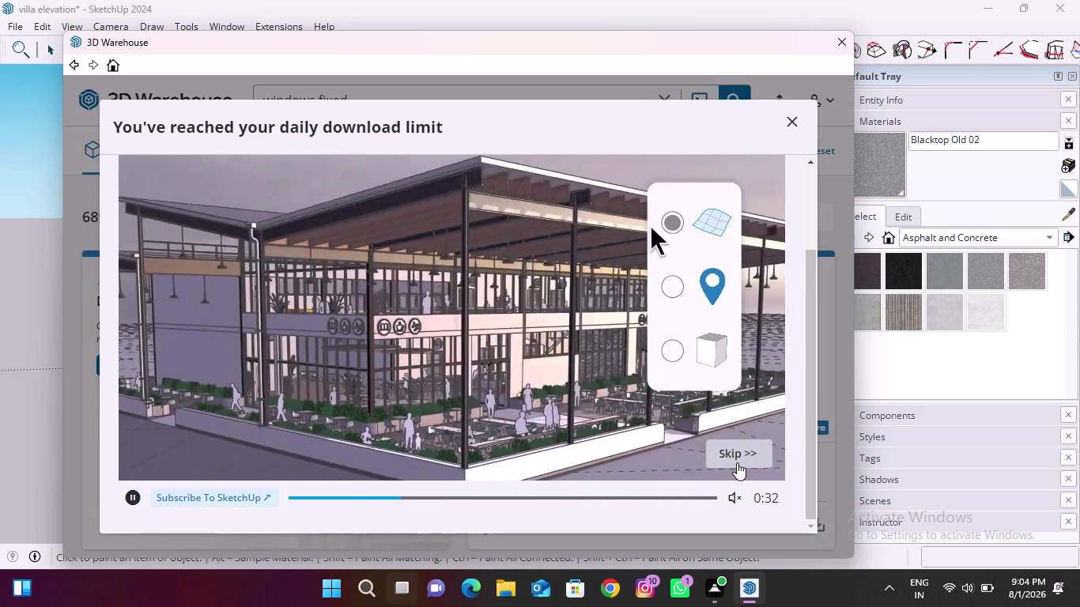
click(737, 457)
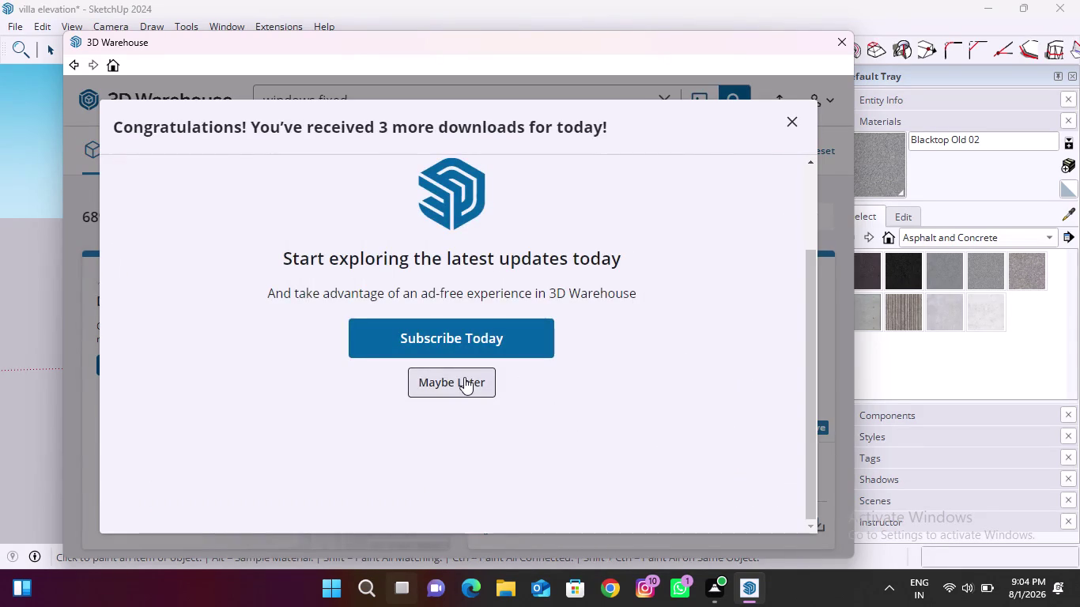
click(465, 377)
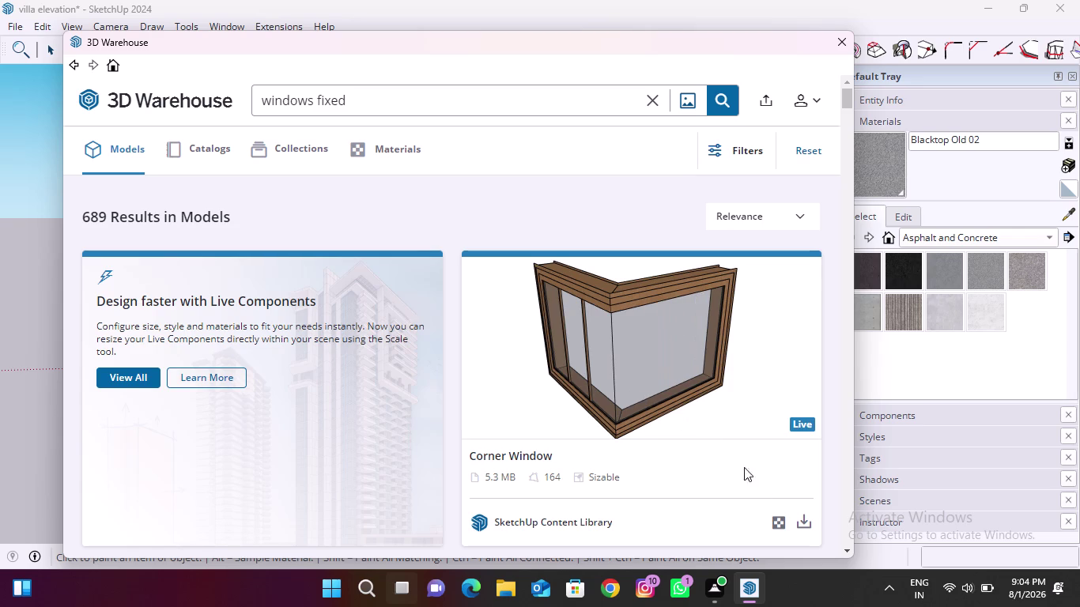
Download the Corner Window and load it into the villa model, accepting the version warning.
click(799, 520)
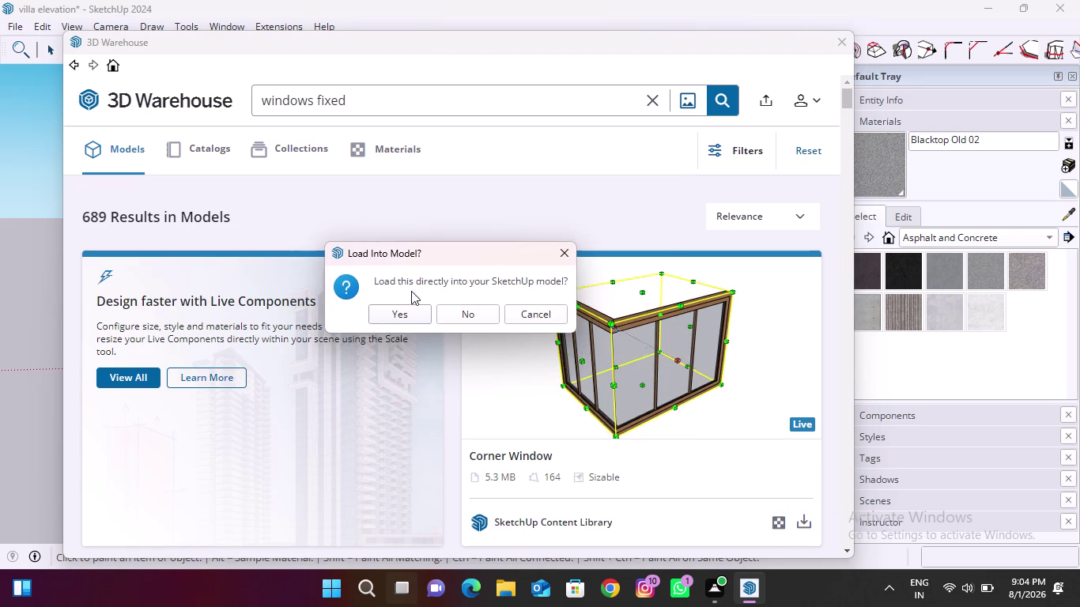
click(408, 313)
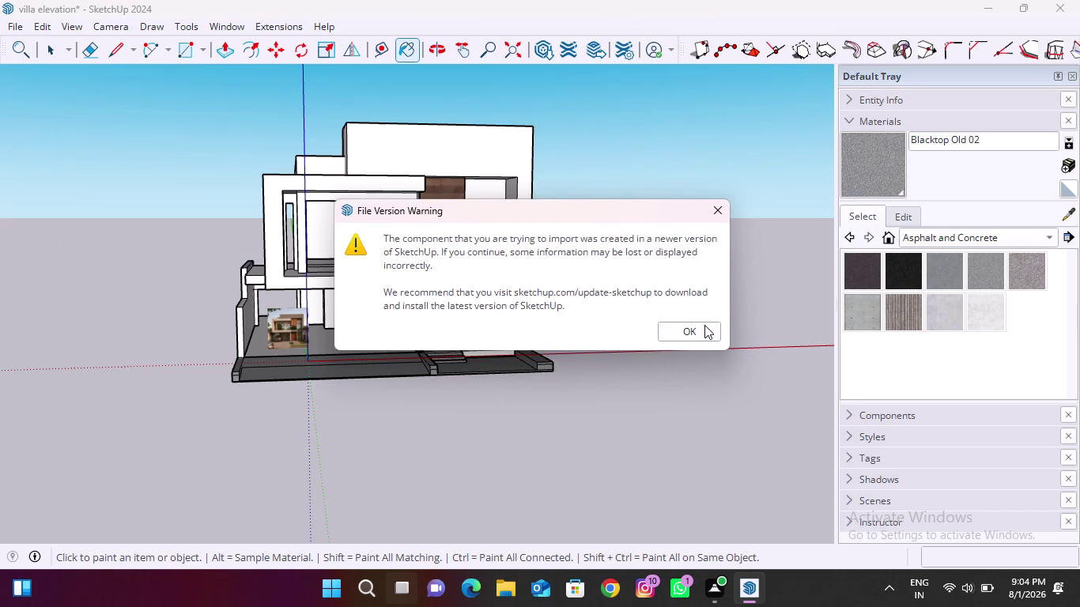
click(705, 325)
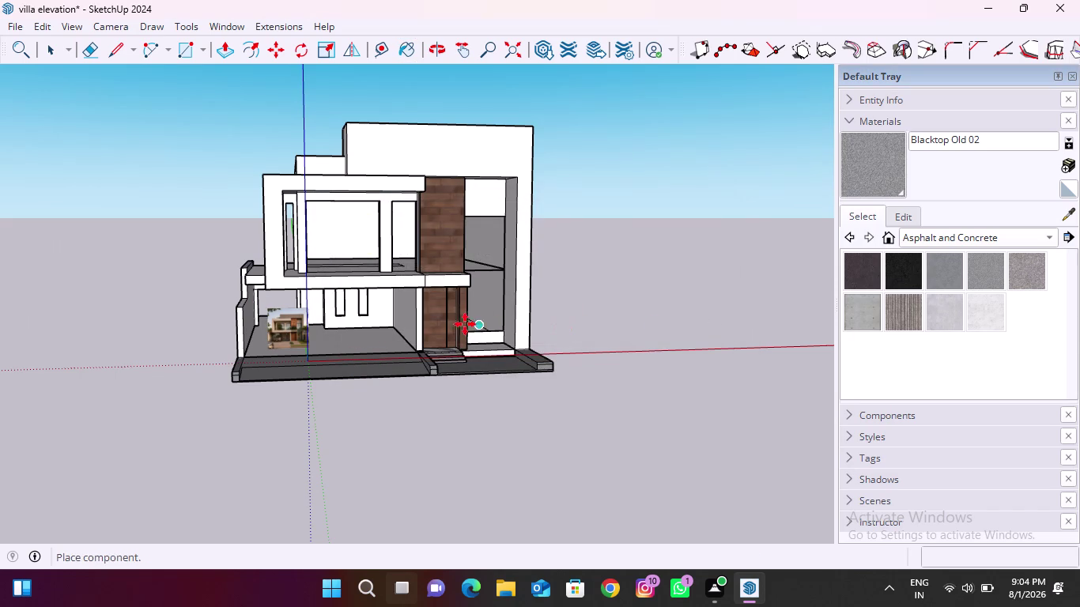
scroll(up, 3)
middle_drag(451, 335, 529, 394)
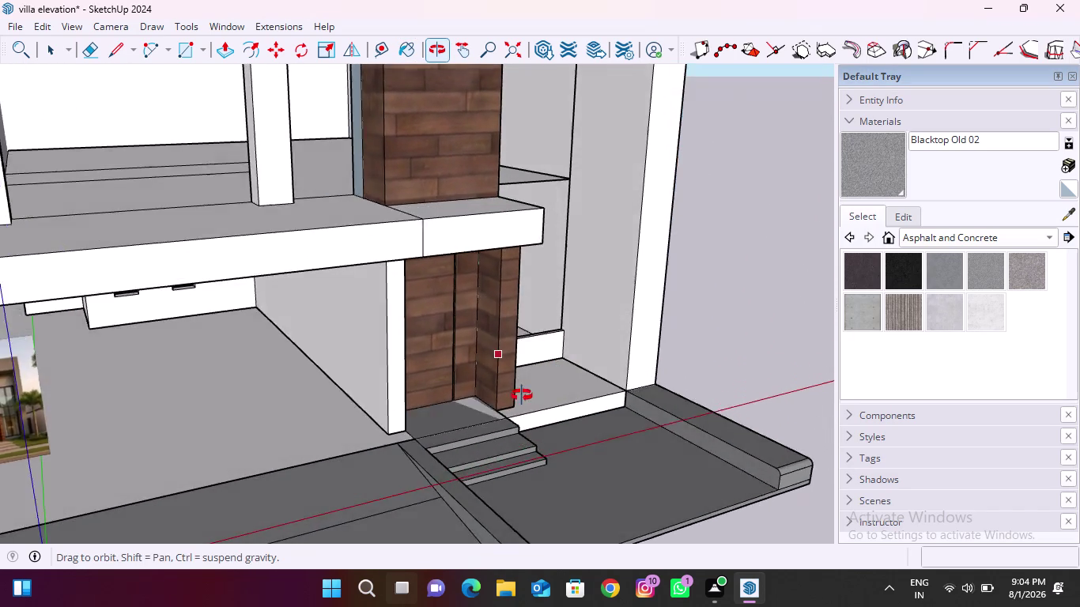
middle_drag(529, 393, 522, 395)
scroll(up, 3)
scroll(down, 3)
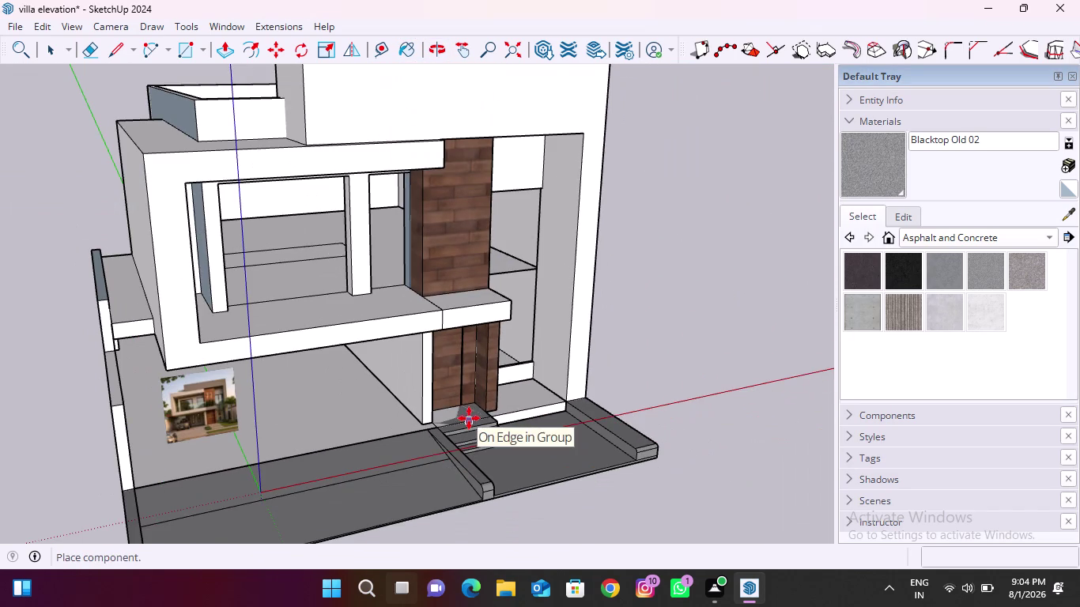
scroll(down, 3)
scroll(up, 3)
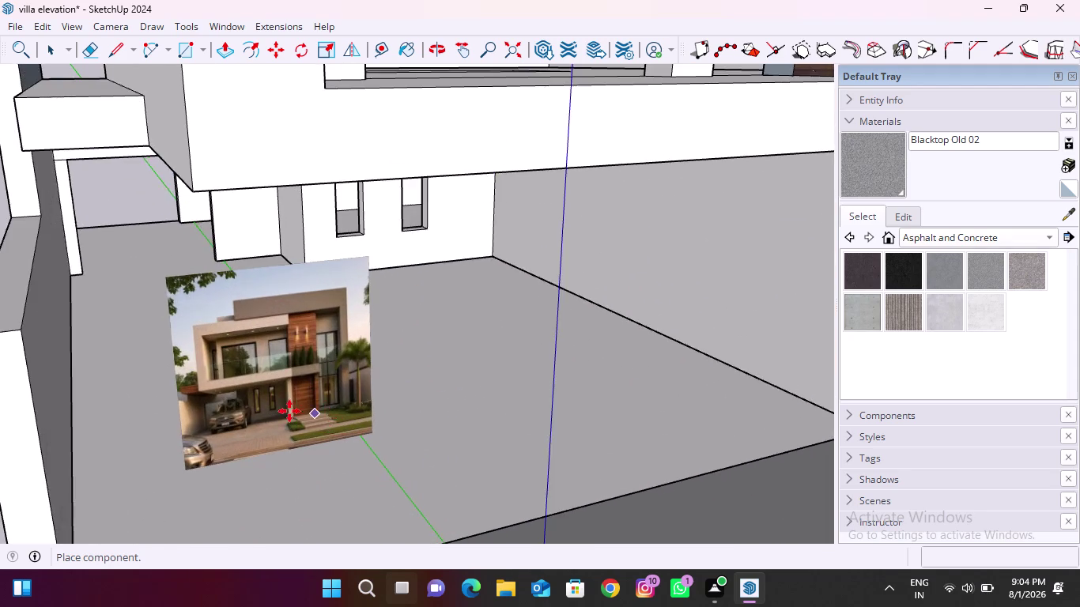
scroll(down, 3)
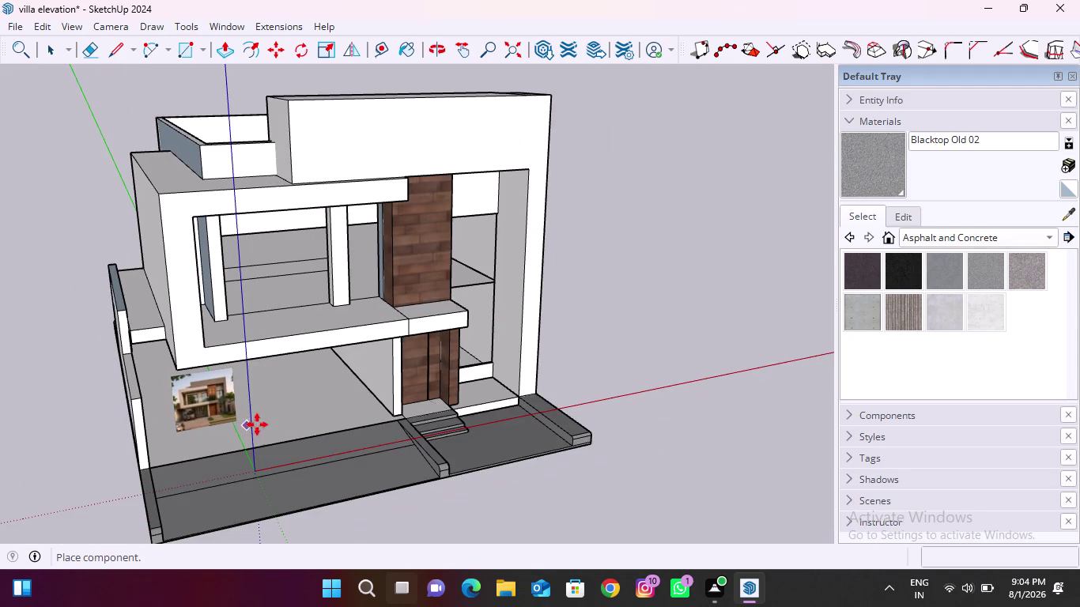
middle_click(261, 423)
scroll(up, 3)
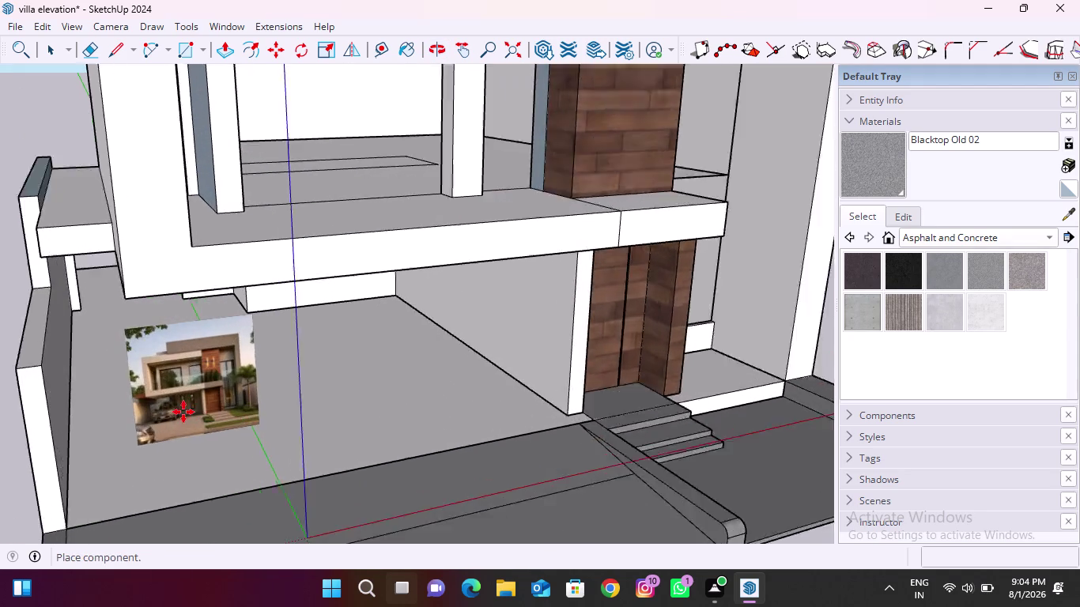
scroll(up, 3)
scroll(down, 3)
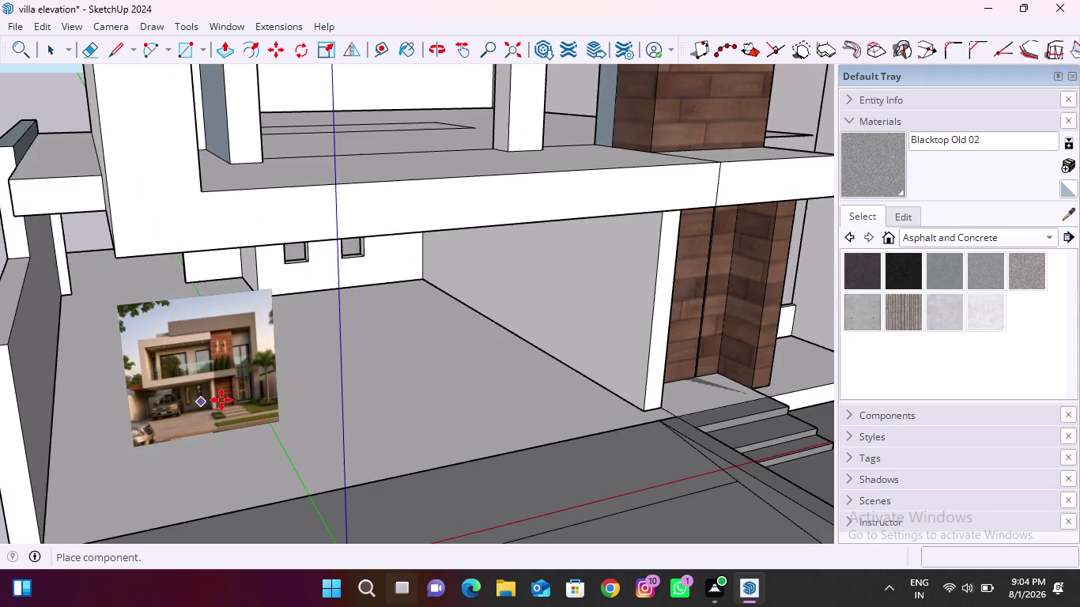
middle_drag(251, 386, 171, 348)
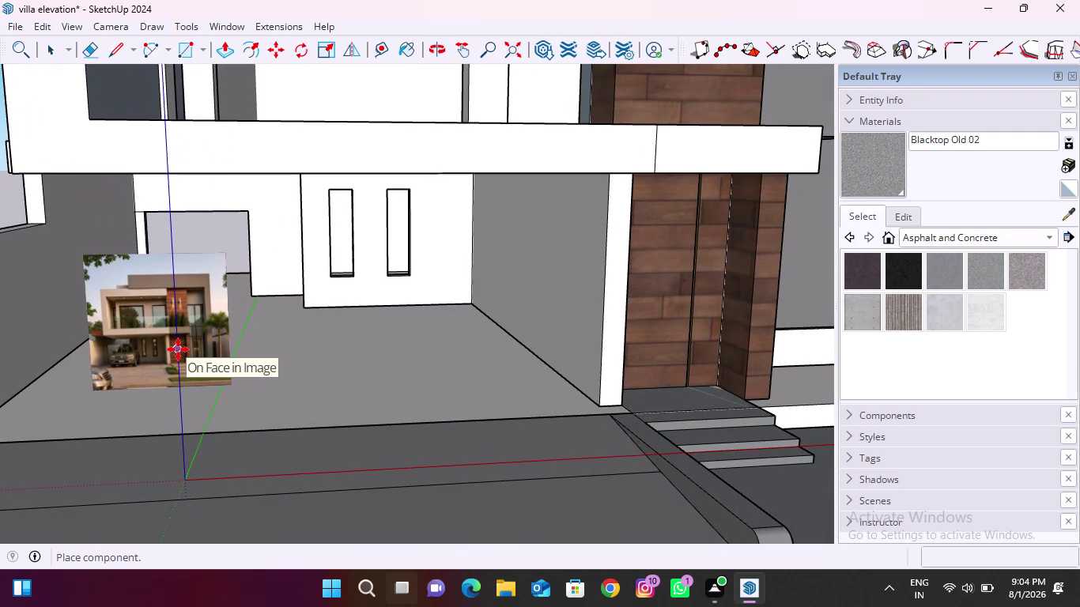
scroll(up, 3)
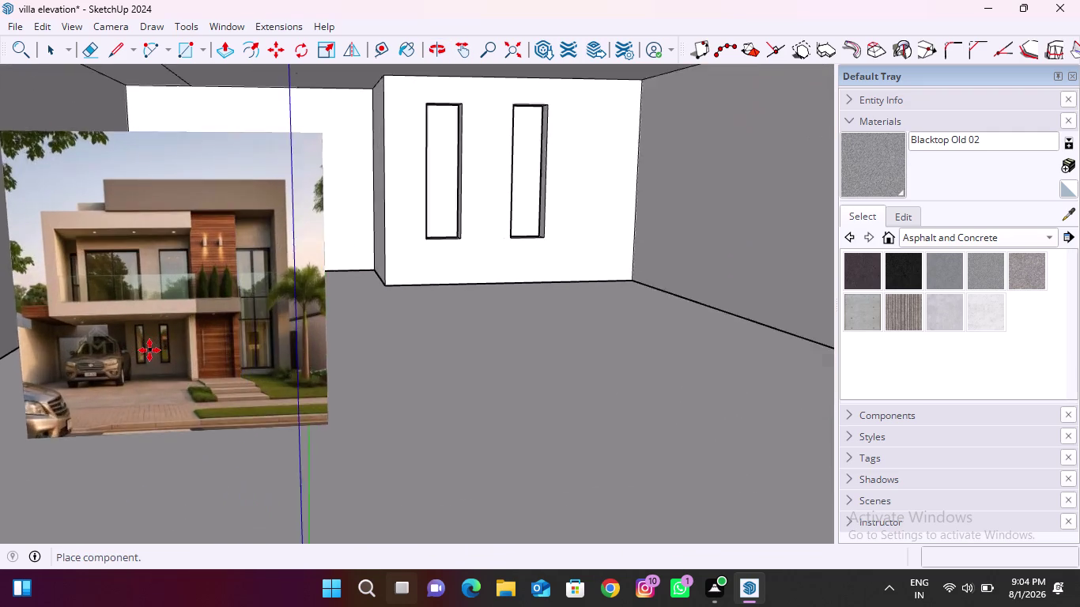
scroll(up, 3)
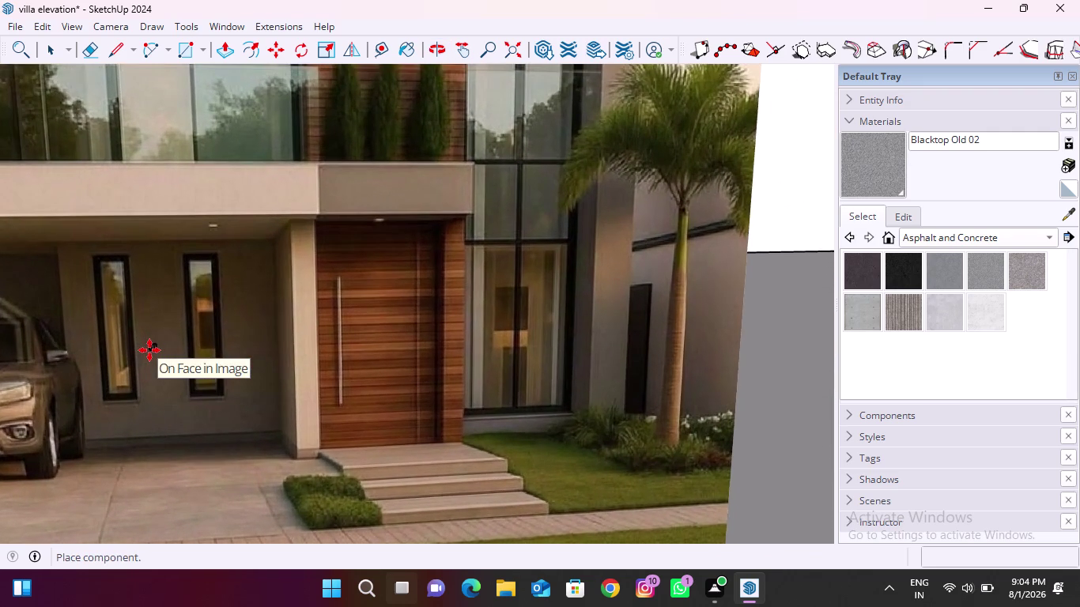
scroll(up, 3)
scroll(down, 3)
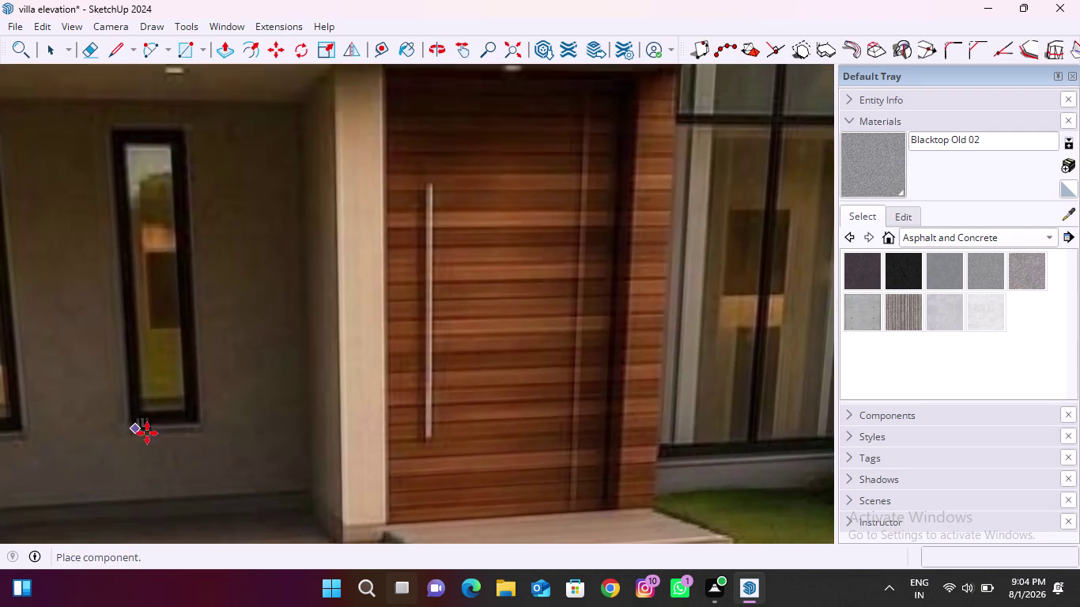
scroll(down, 3)
scroll(up, 3)
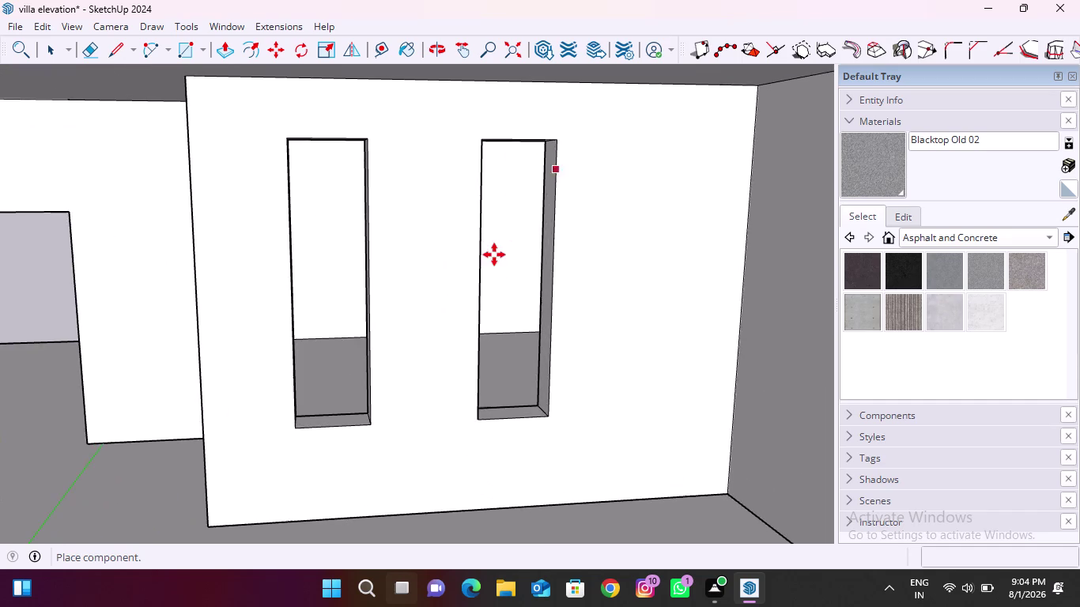
middle_drag(493, 258, 639, 276)
scroll(up, 3)
scroll(down, 3)
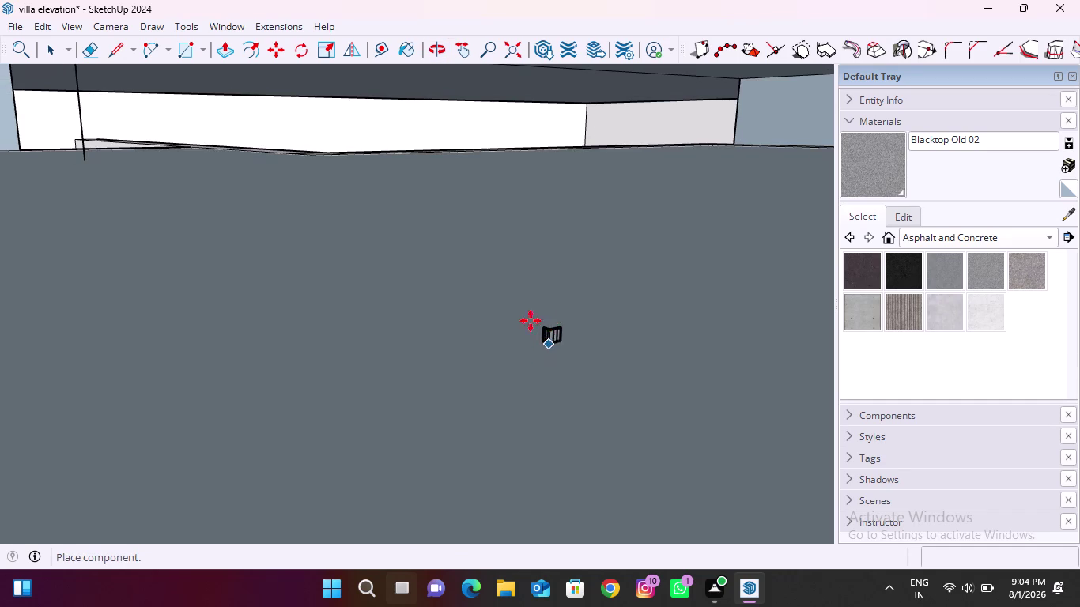
click(510, 38)
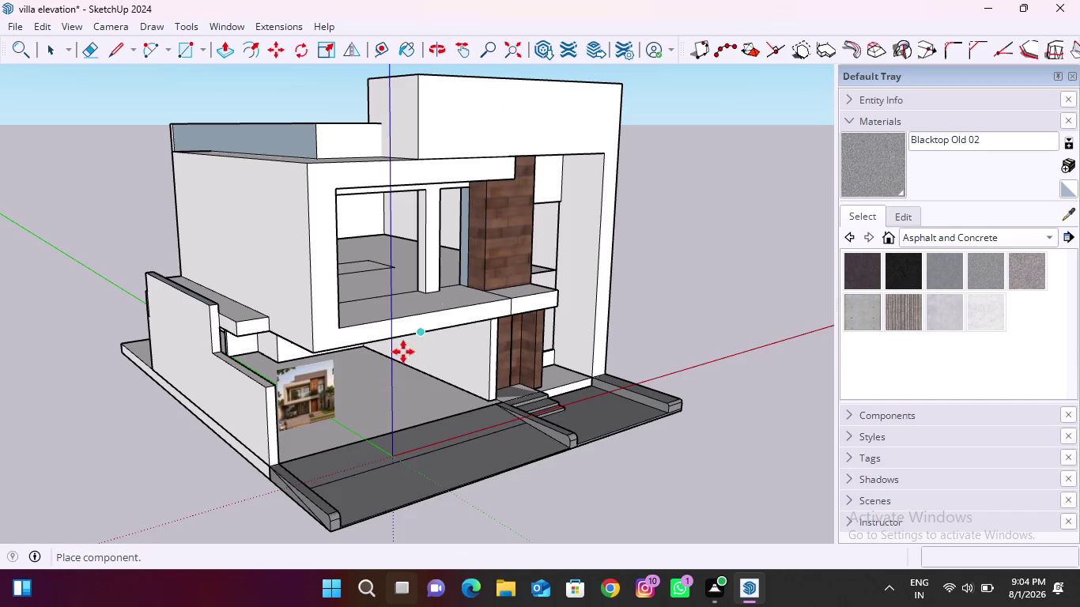
scroll(up, 3)
middle_drag(424, 247, 440, 239)
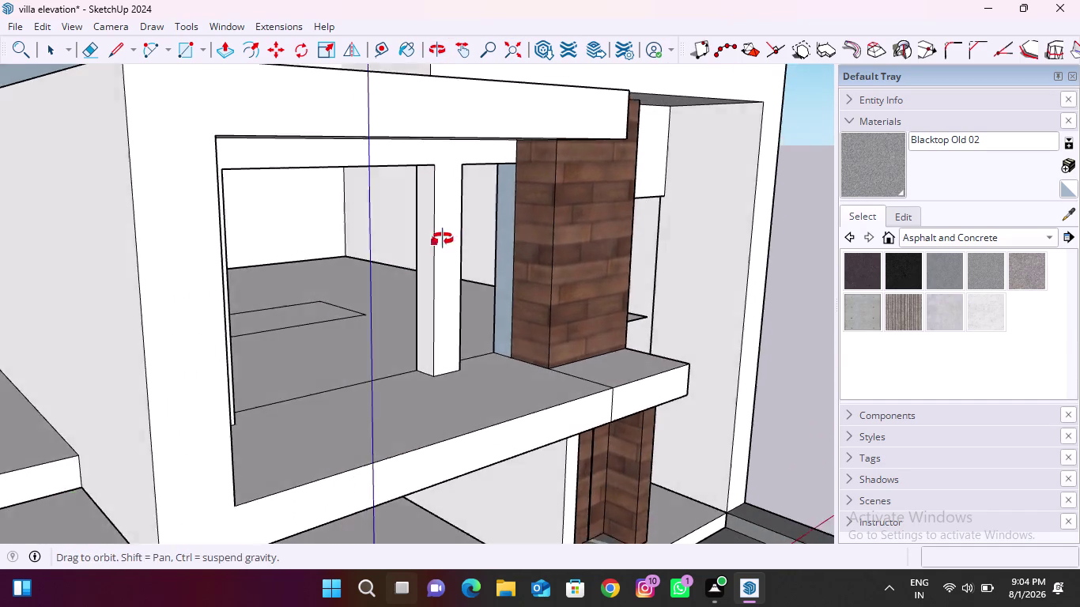
middle_drag(441, 239, 469, 231)
scroll(up, 3)
middle_drag(389, 247, 413, 245)
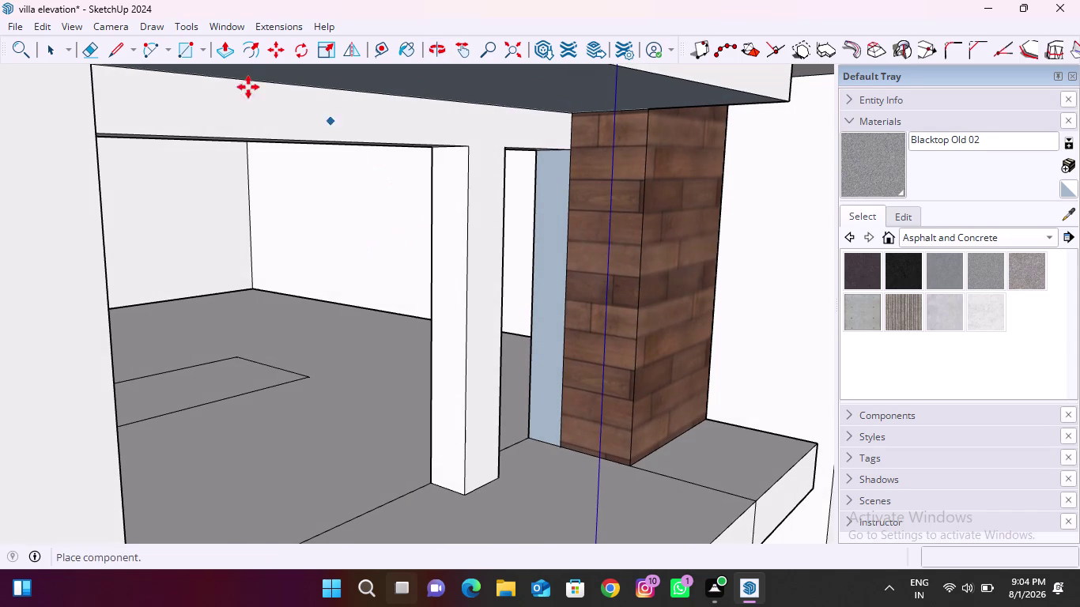
click(195, 56)
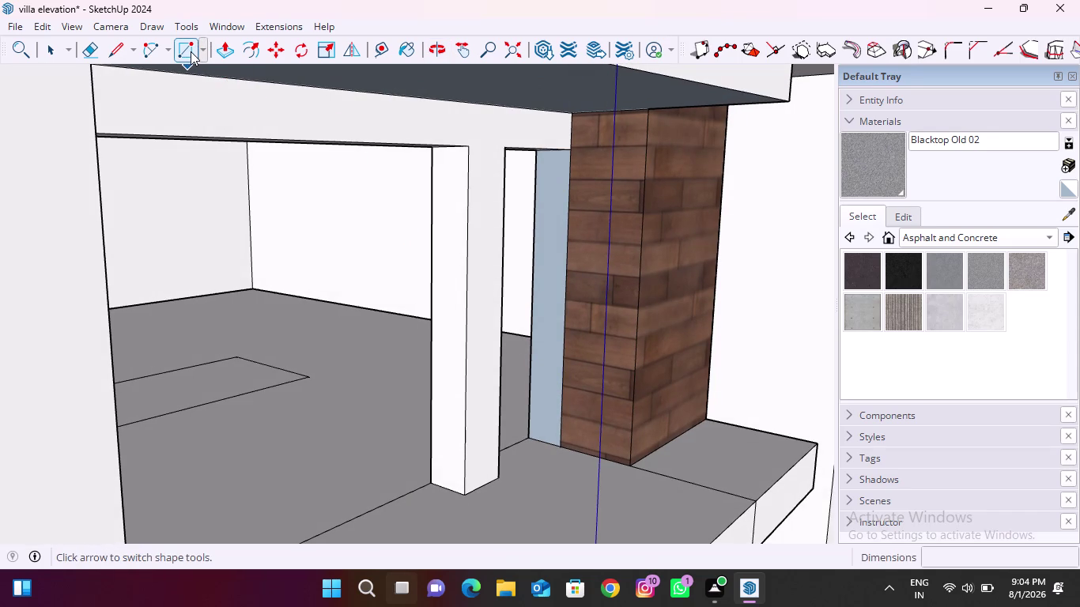
click(190, 51)
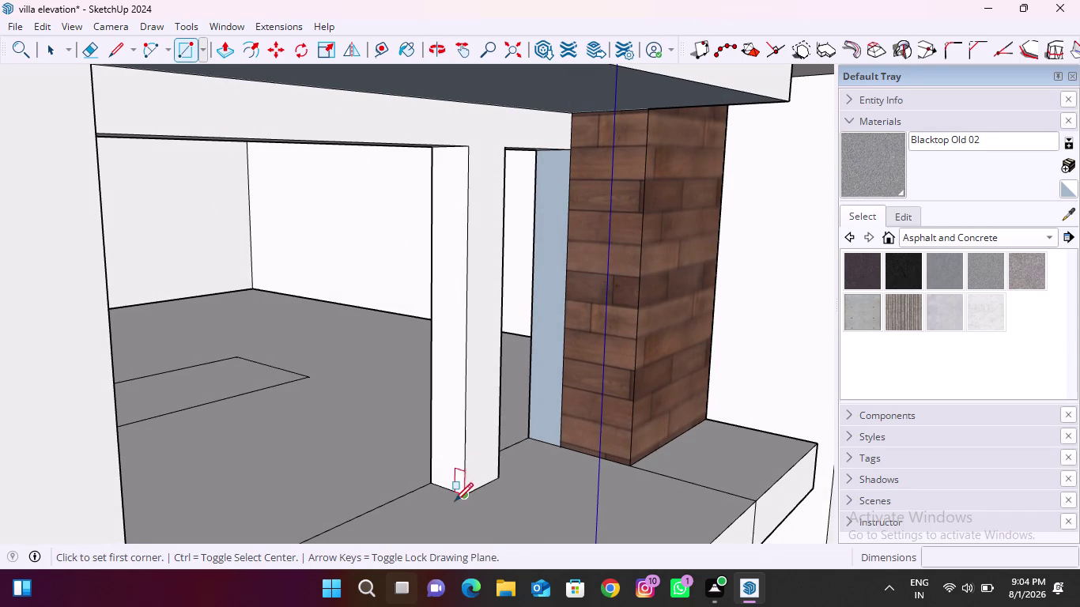
Draw a jamb rectangle from the column base to its top midpoint.
scroll(up, 3)
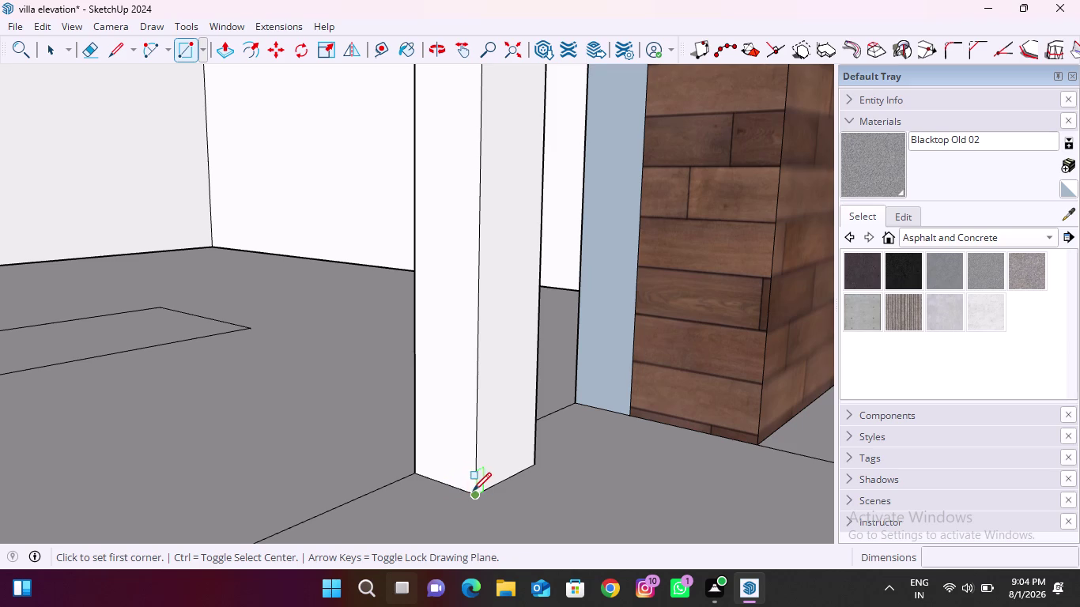
click(474, 491)
scroll(down, 3)
middle_drag(440, 291, 435, 274)
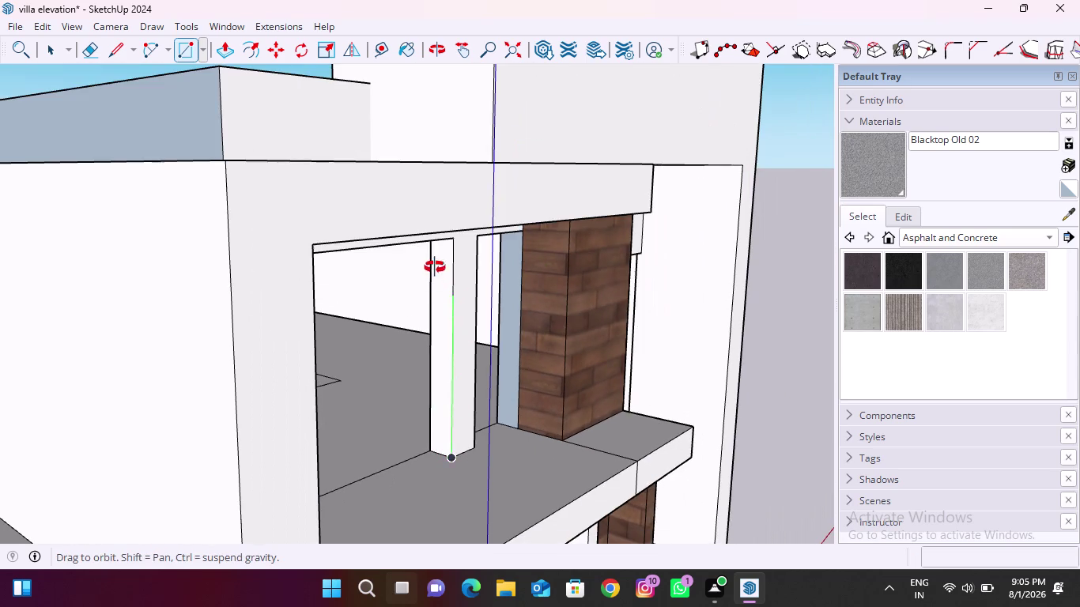
middle_drag(435, 274, 479, 211)
scroll(up, 3)
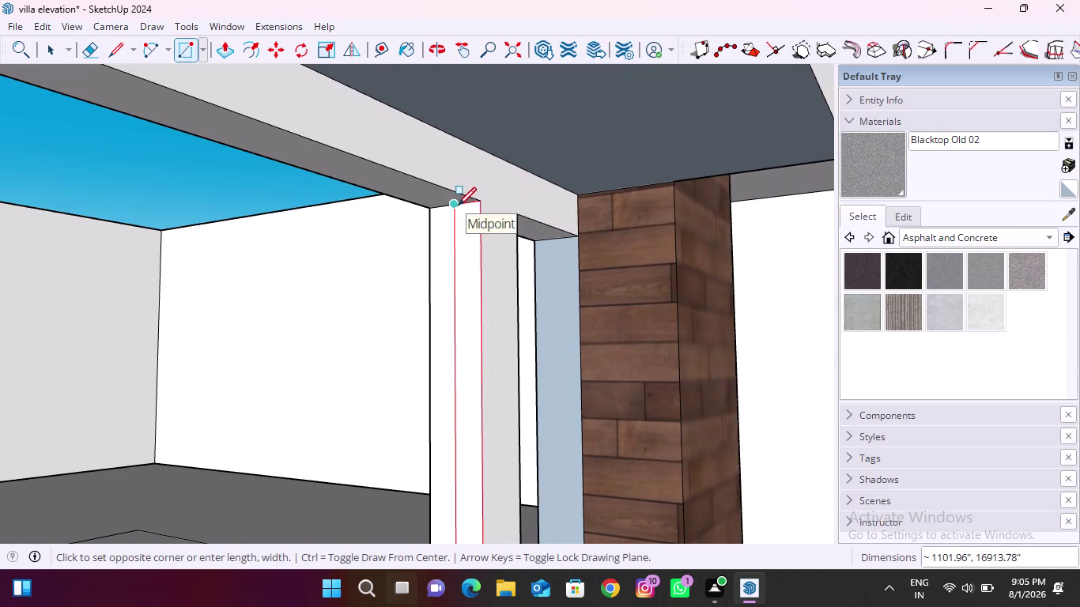
click(454, 206)
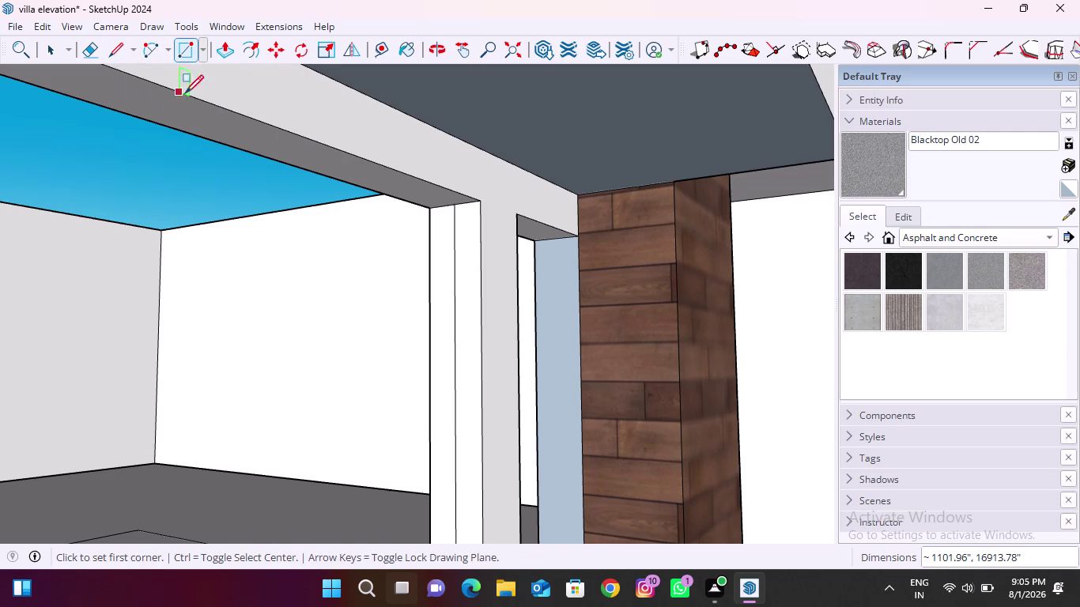
Draw edges along the header underside and down the jamb to the floor.
click(119, 54)
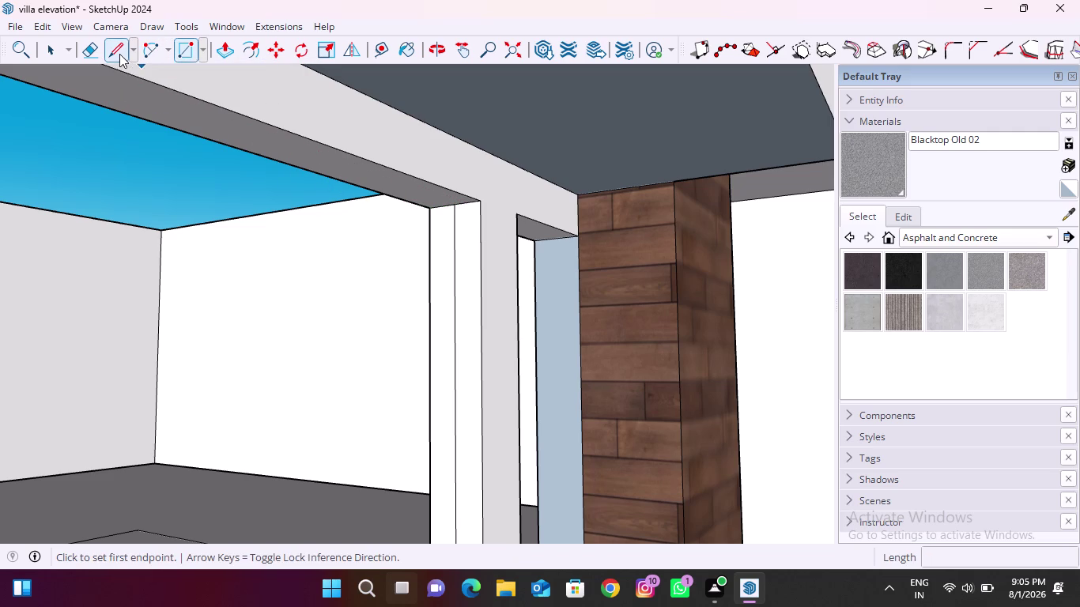
click(451, 210)
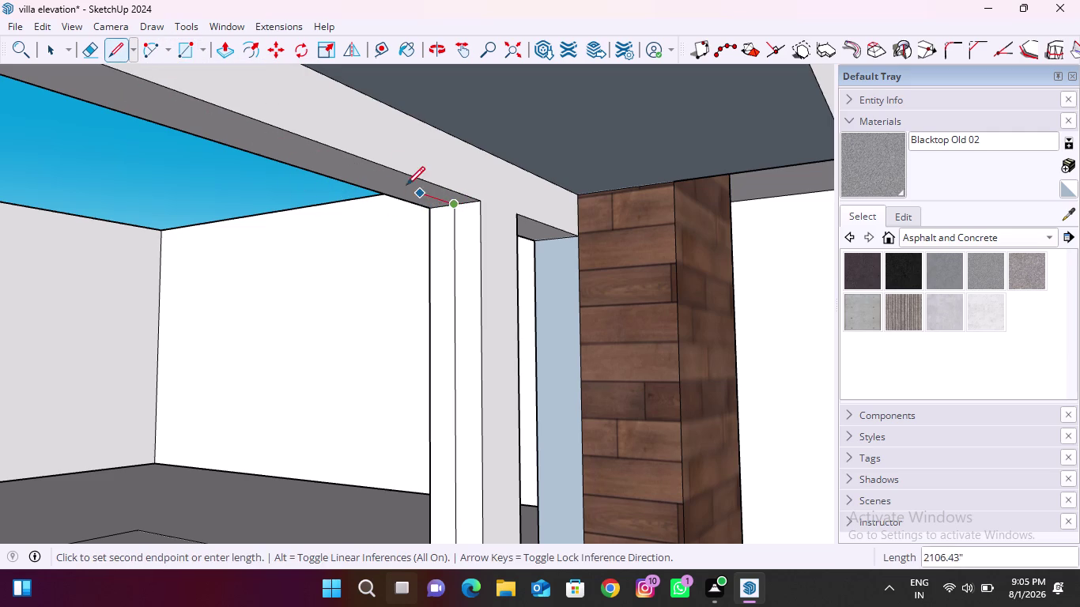
scroll(down, 3)
middle_drag(469, 243, 136, 216)
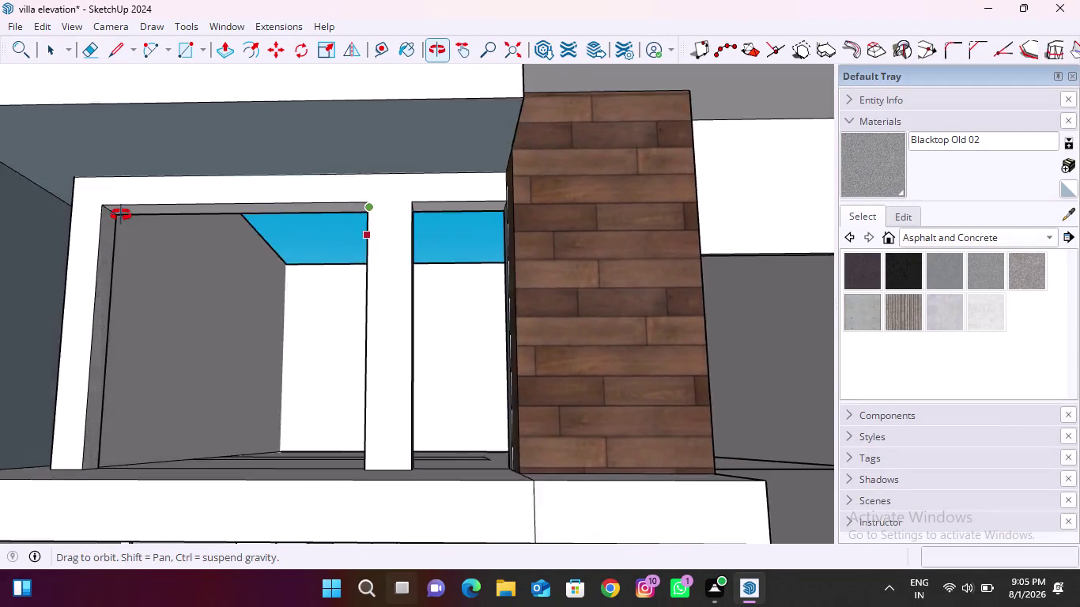
middle_drag(137, 216, 100, 215)
scroll(up, 3)
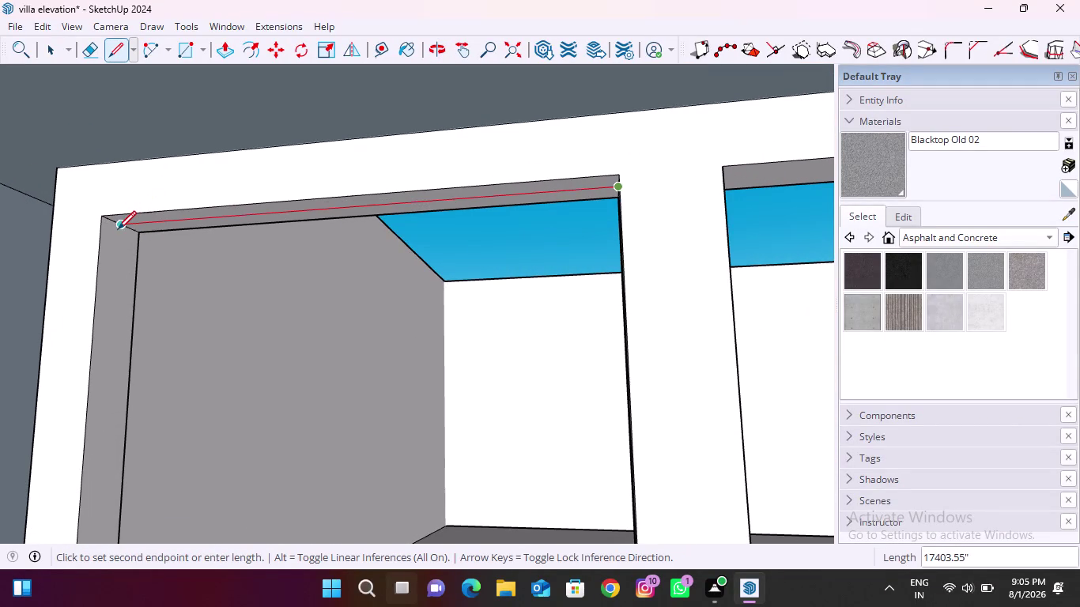
click(118, 229)
click(123, 226)
scroll(down, 3)
middle_drag(138, 290, 118, 404)
scroll(up, 3)
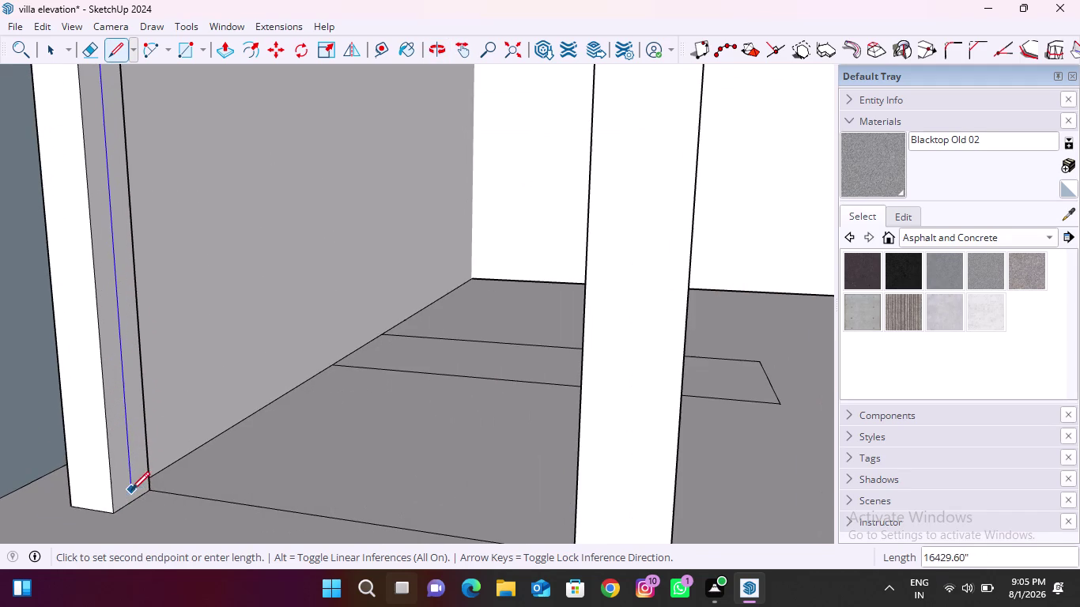
click(131, 498)
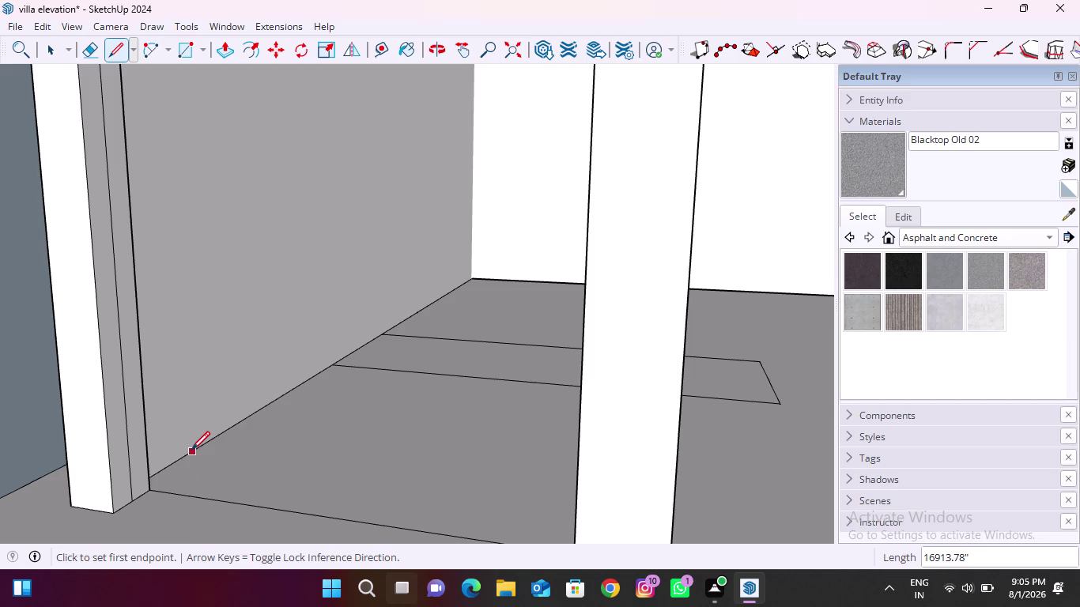
Draw an edge along the opening's threshold.
scroll(down, 3)
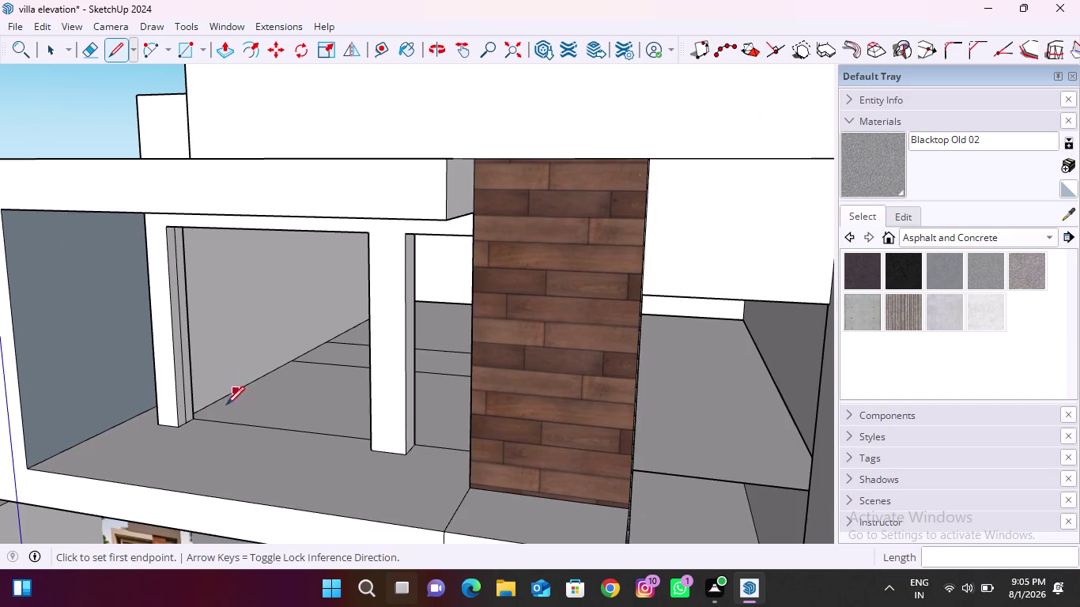
middle_drag(176, 436, 352, 465)
scroll(up, 3)
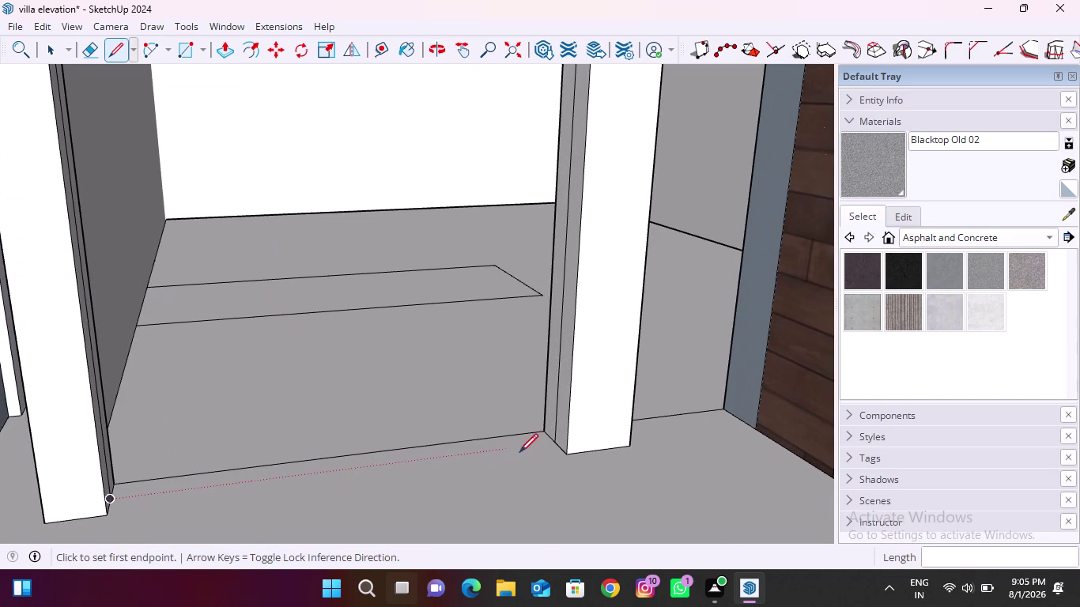
click(556, 439)
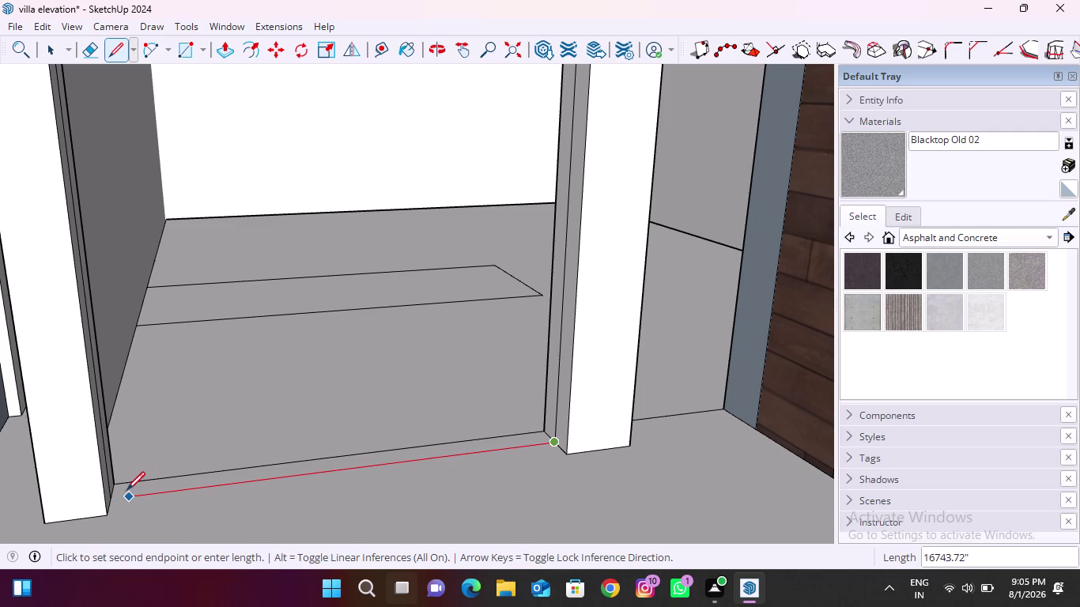
click(115, 495)
scroll(down, 3)
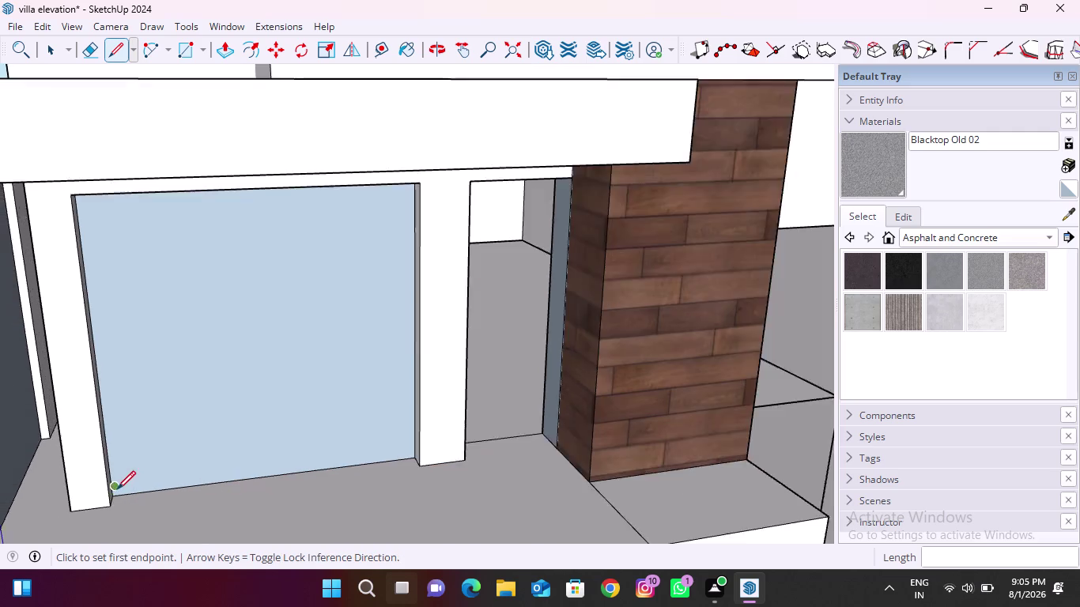
scroll(down, 3)
Select and delete the face filling the opening.
key(Escape)
key(space)
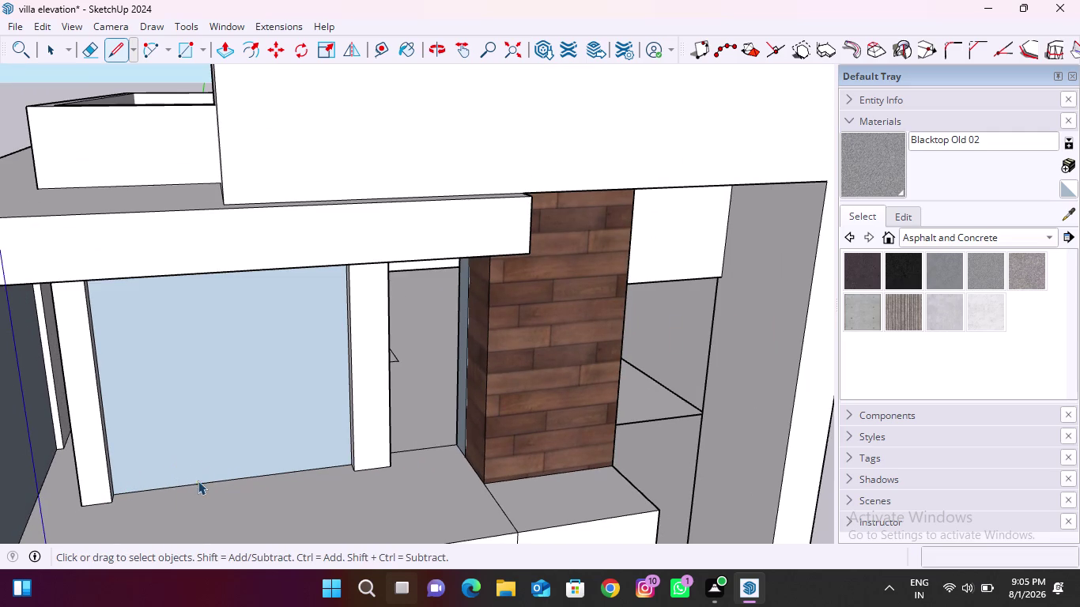
click(211, 431)
key(Delete)
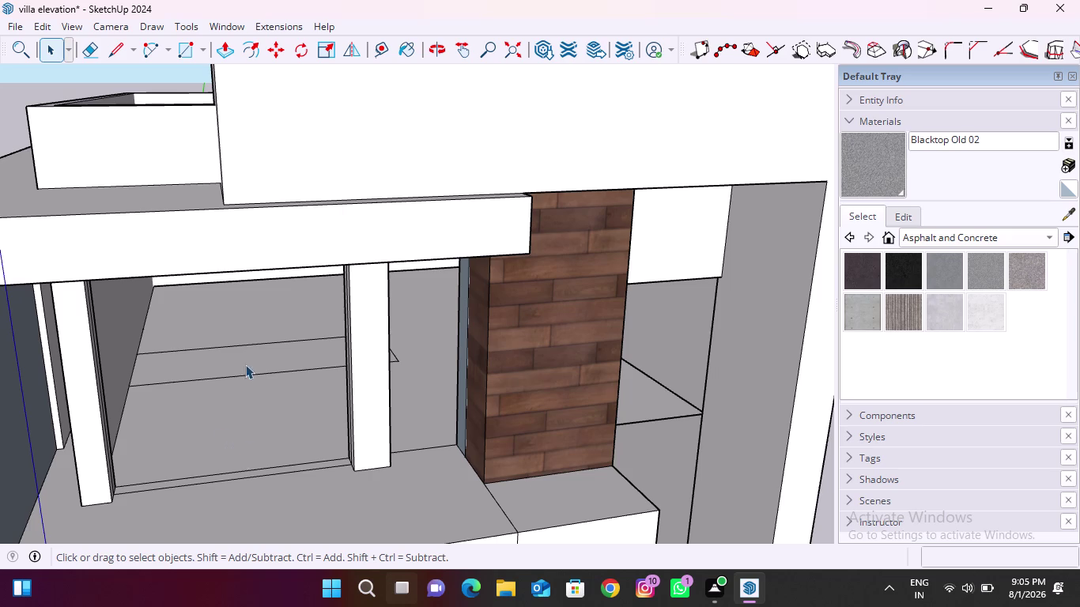
scroll(down, 3)
Extrude the jamb strip with Push/Pull.
middle_drag(252, 422, 438, 321)
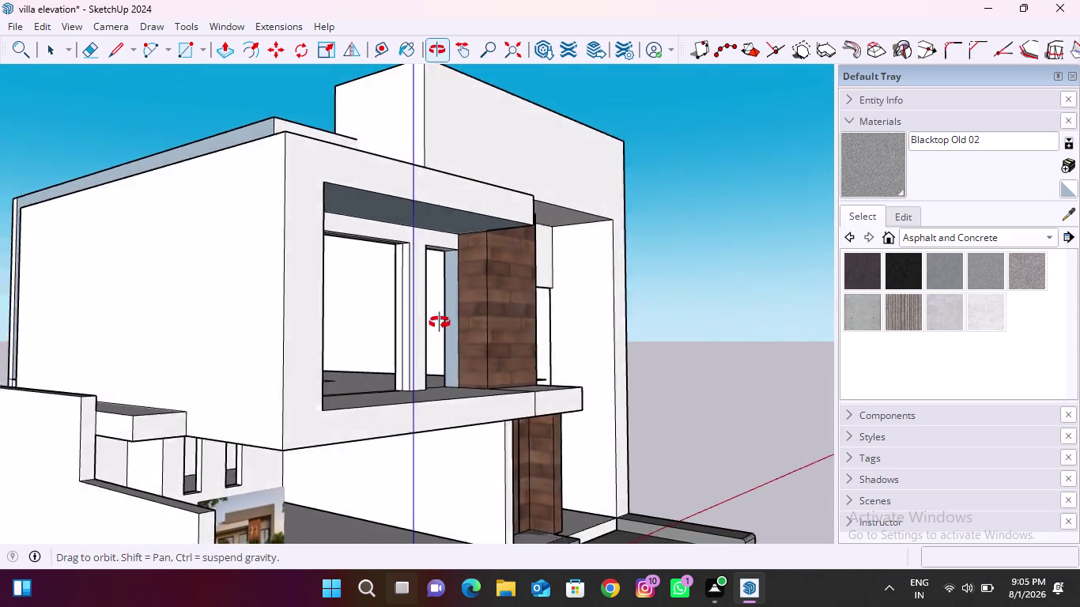
middle_drag(437, 321, 459, 345)
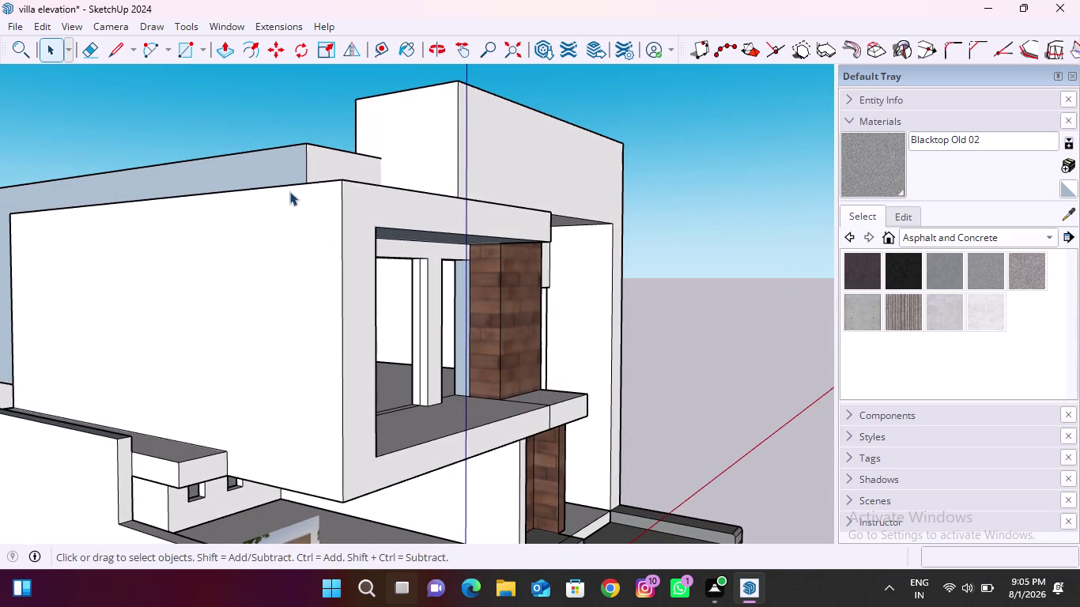
click(220, 48)
scroll(up, 3)
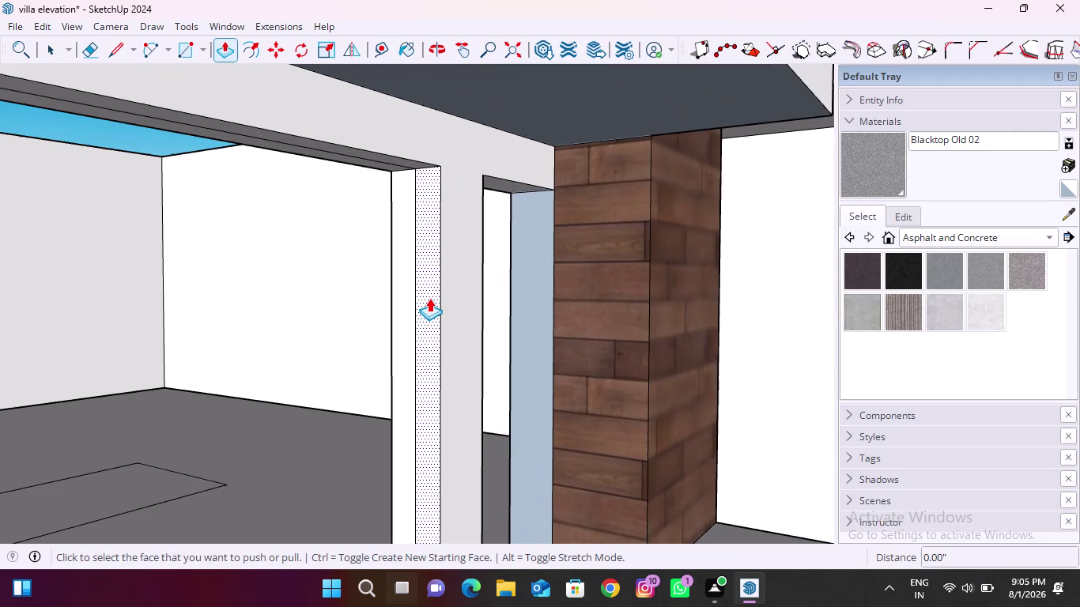
click(430, 298)
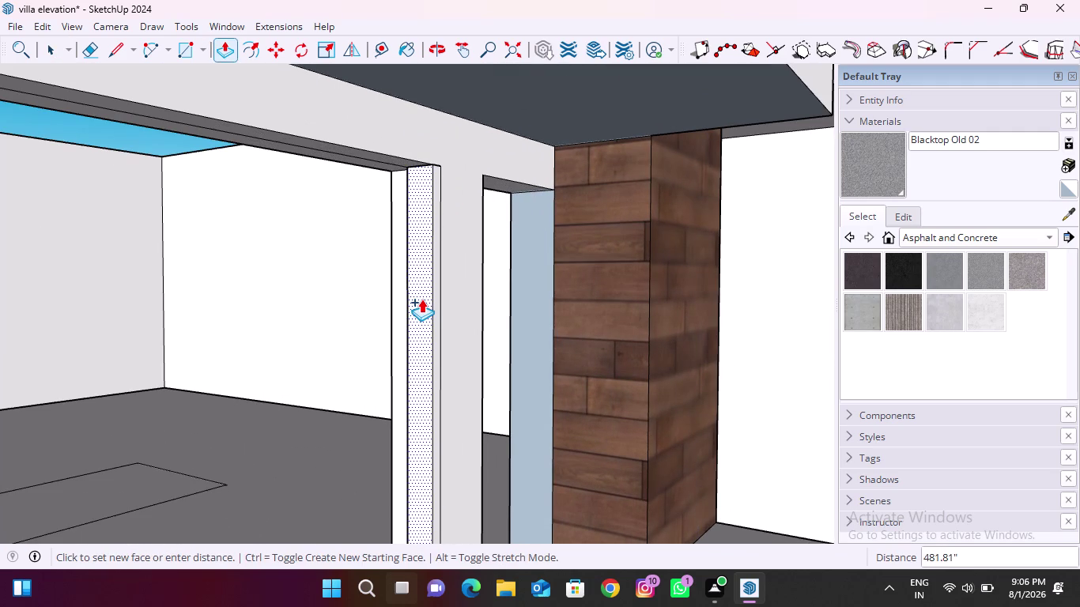
middle_drag(422, 299, 401, 304)
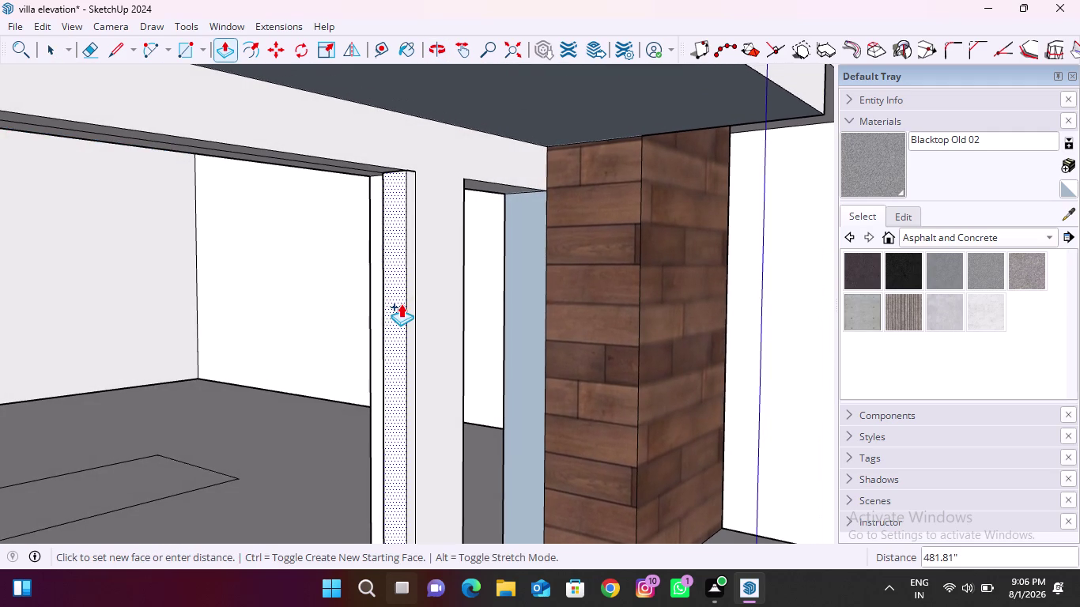
click(401, 304)
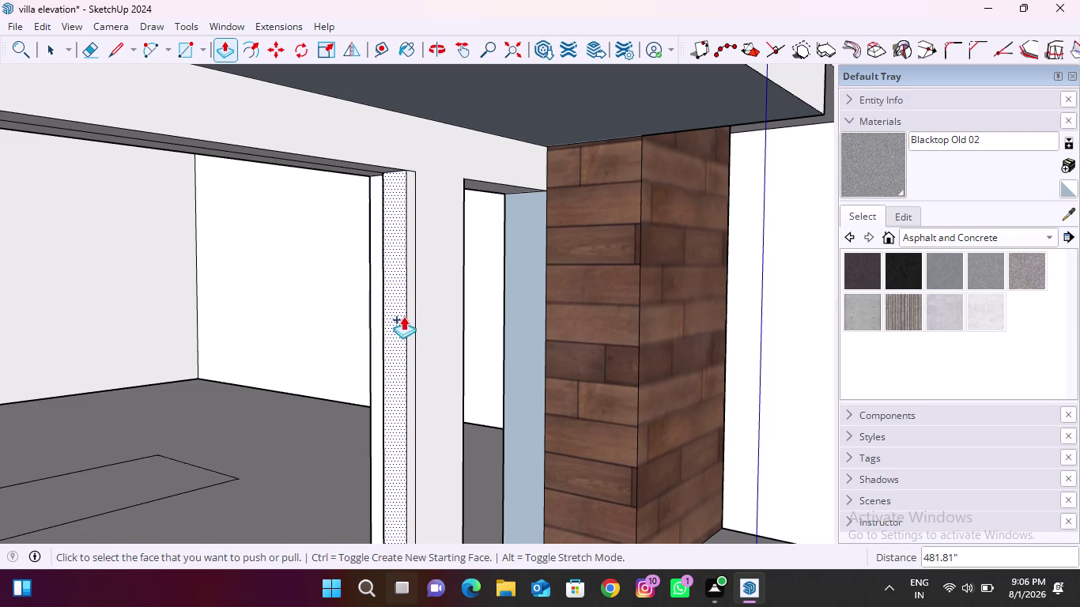
Try repeating the push on the header and jamb faces, undoing the unfinished pushes.
middle_drag(375, 195, 445, 130)
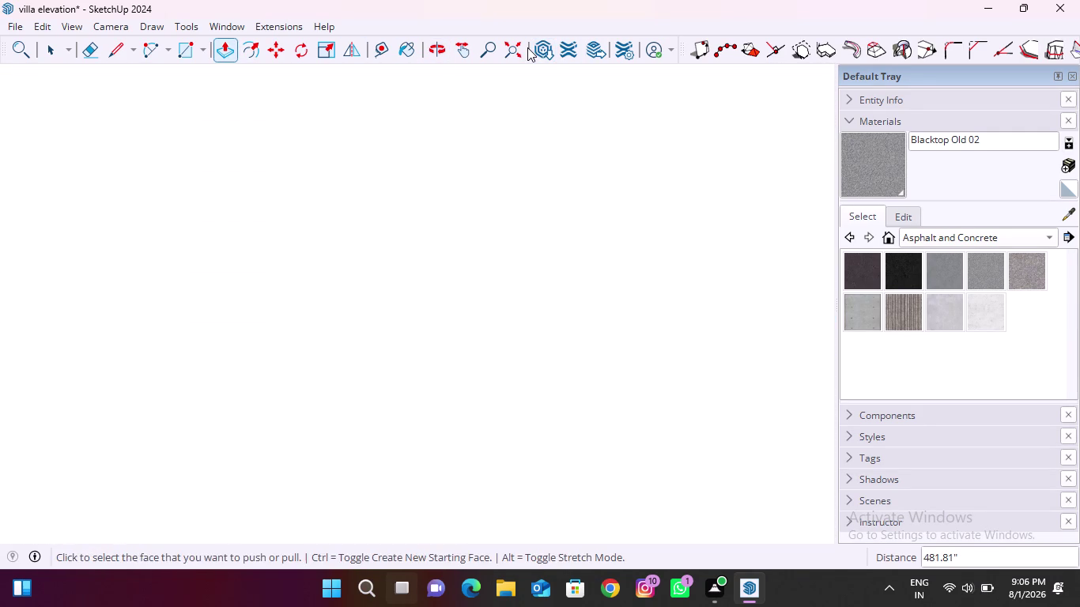
click(522, 49)
middle_drag(625, 302, 417, 319)
scroll(up, 3)
middle_drag(510, 226, 581, 201)
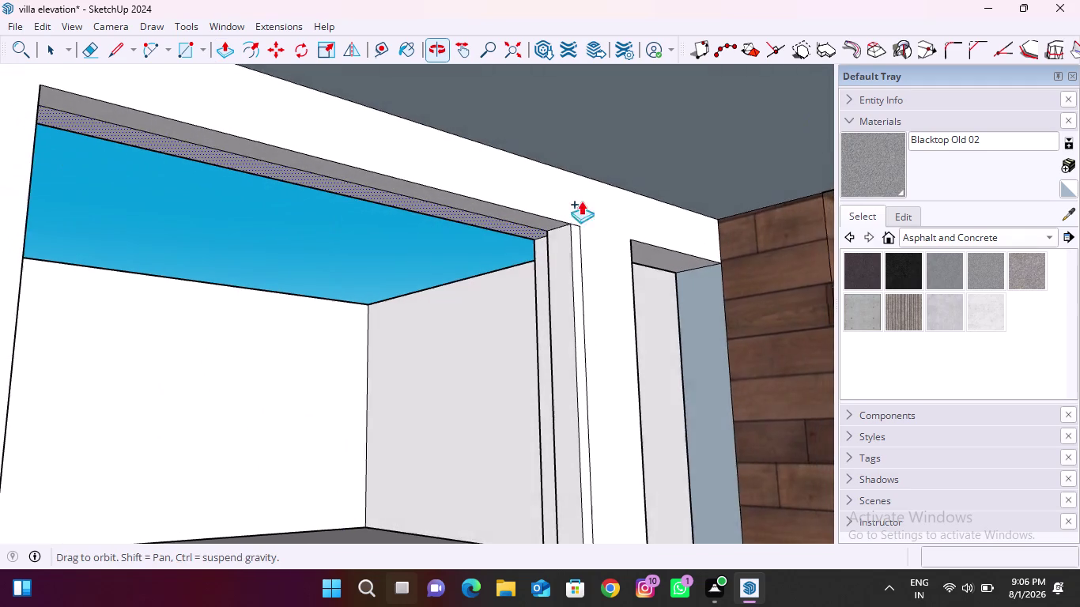
scroll(up, 3)
click(548, 215)
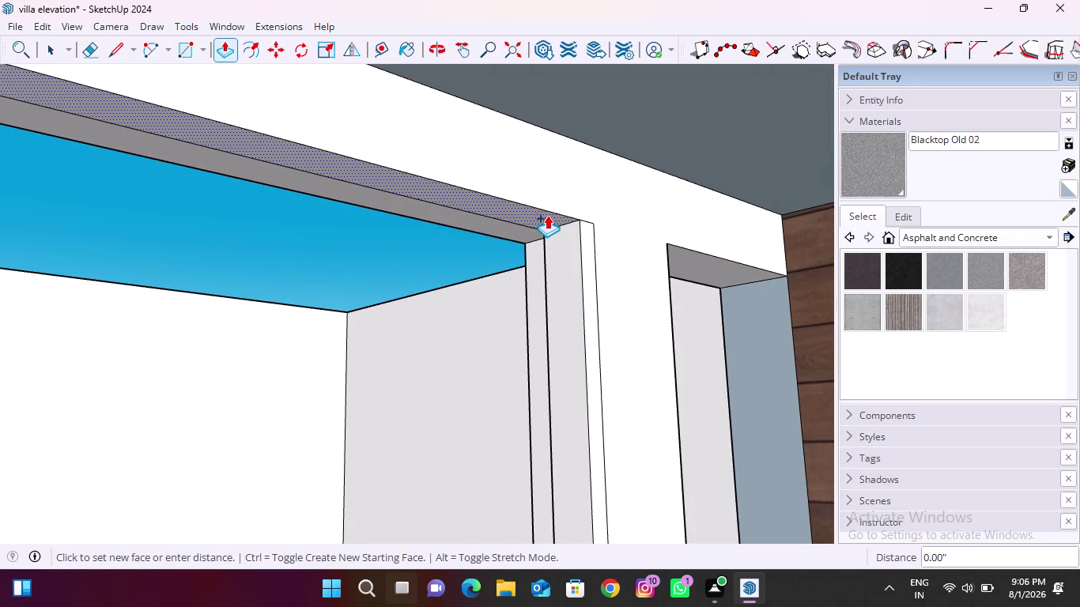
double_click(543, 218)
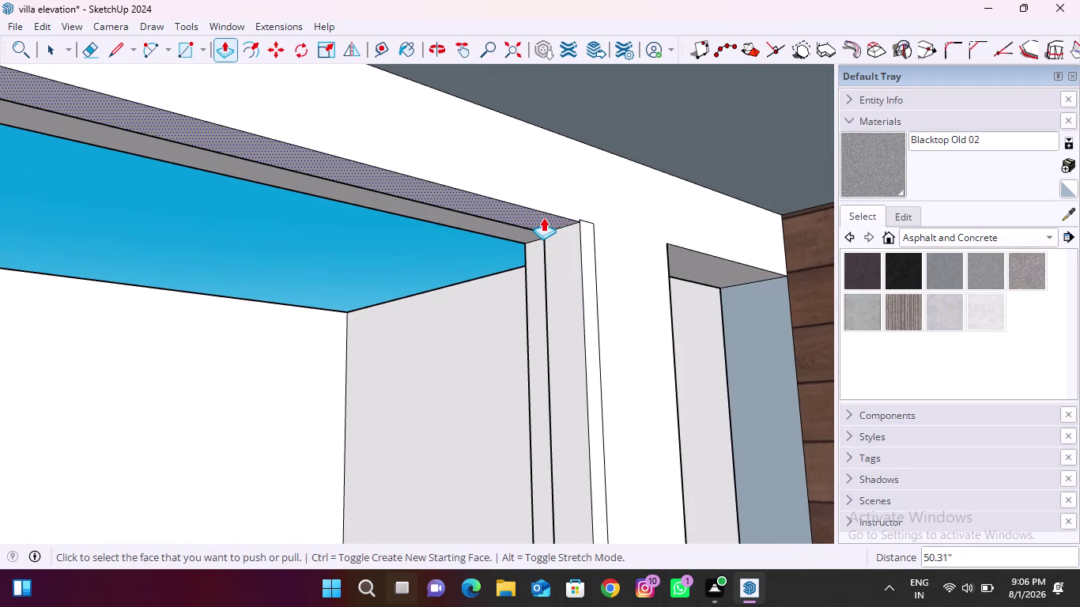
key(ctrl+z)
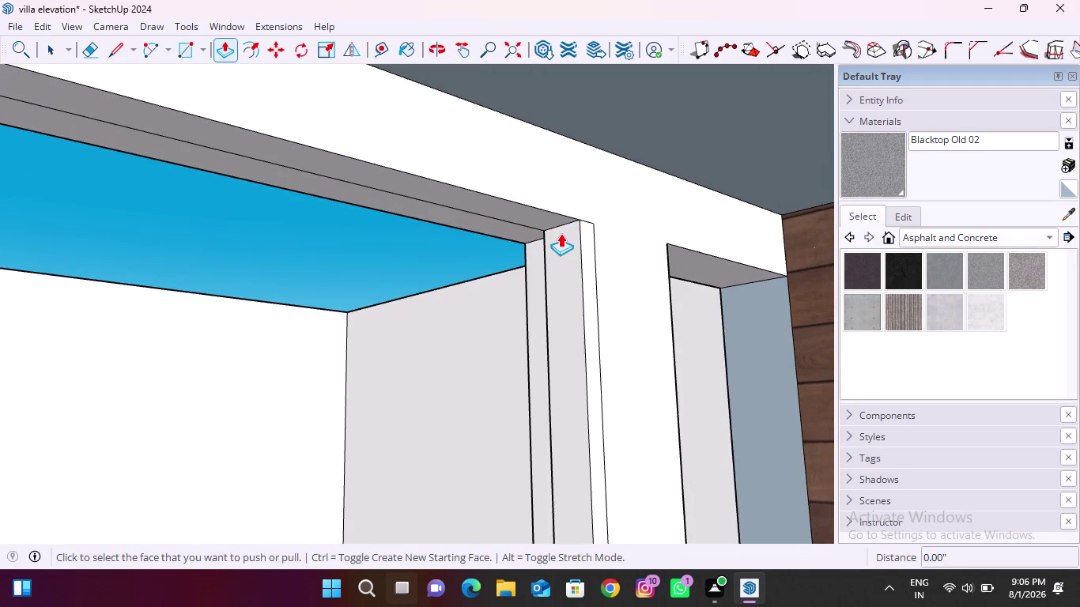
double_click(550, 215)
key(ctrl+z)
key(ctrl+z)
Push the jamb top face, then repeat the offset on the header underside and left jamb.
click(576, 258)
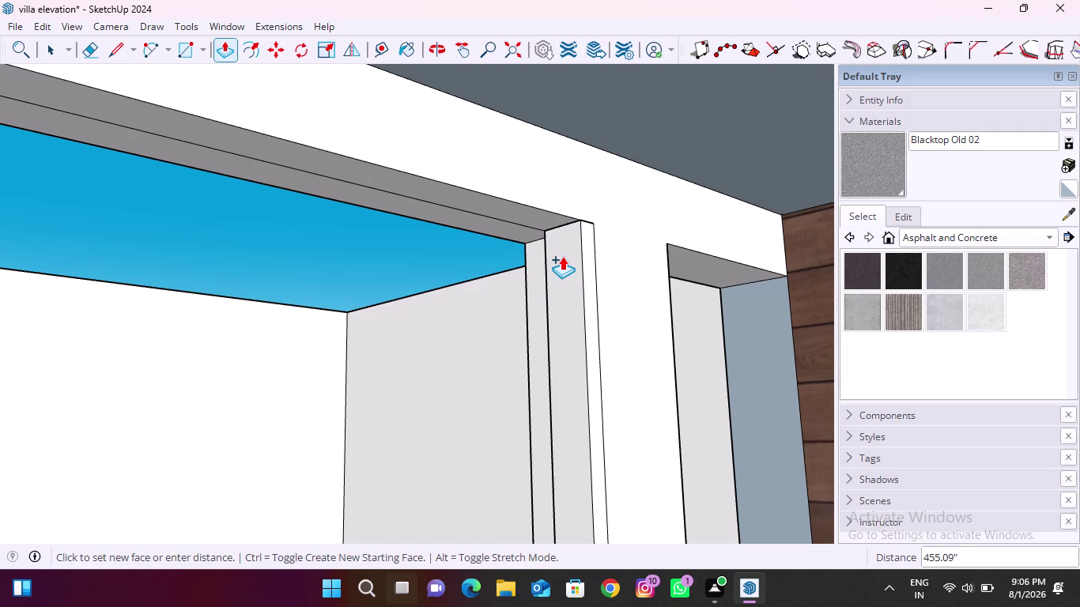
click(562, 256)
double_click(539, 219)
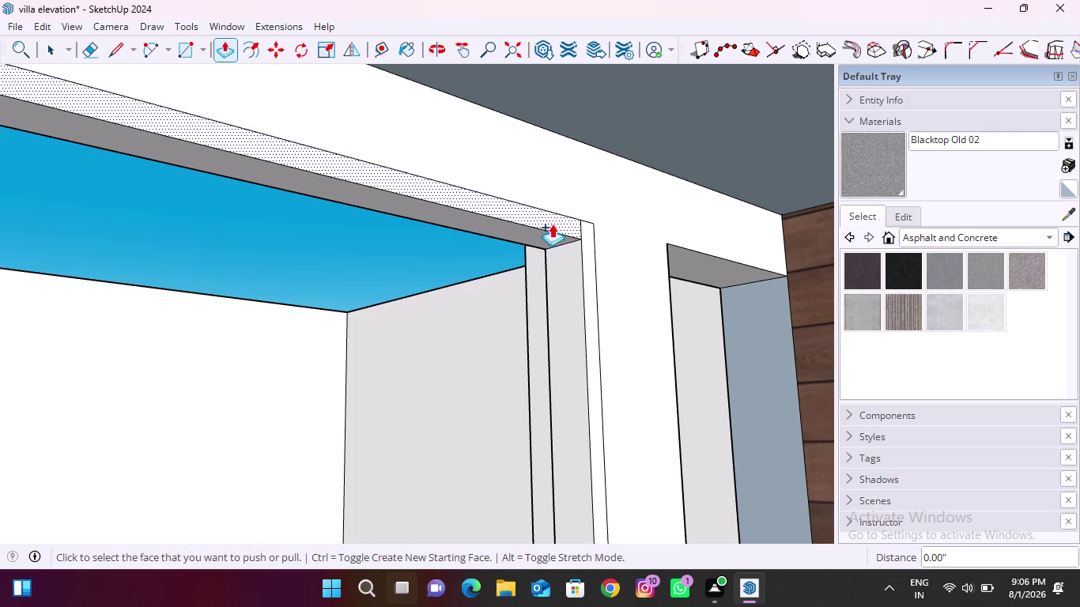
scroll(down, 3)
middle_drag(619, 382, 472, 480)
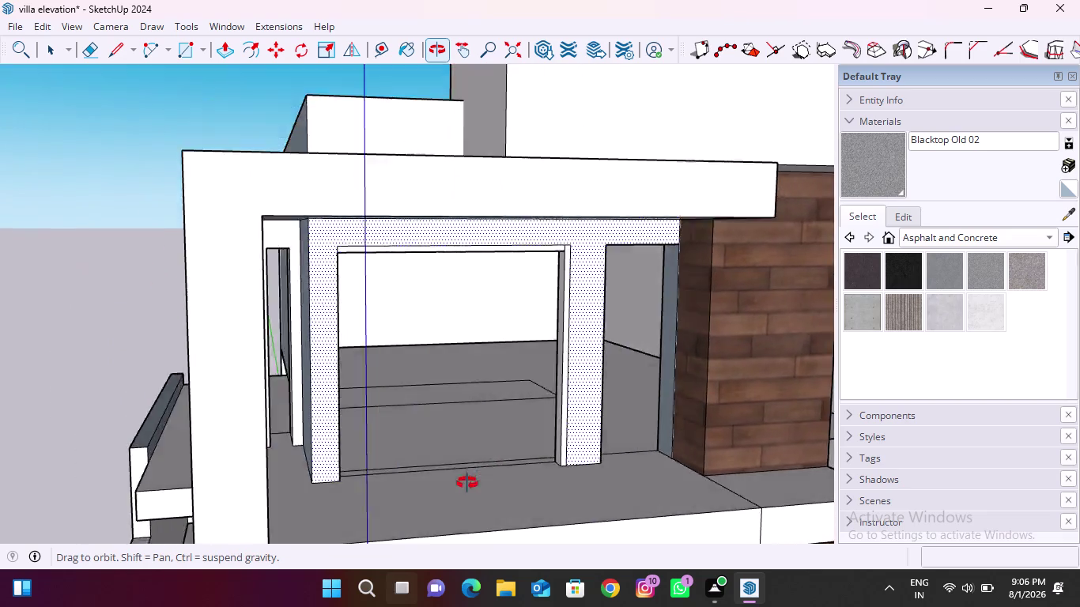
middle_drag(473, 480, 298, 462)
scroll(up, 3)
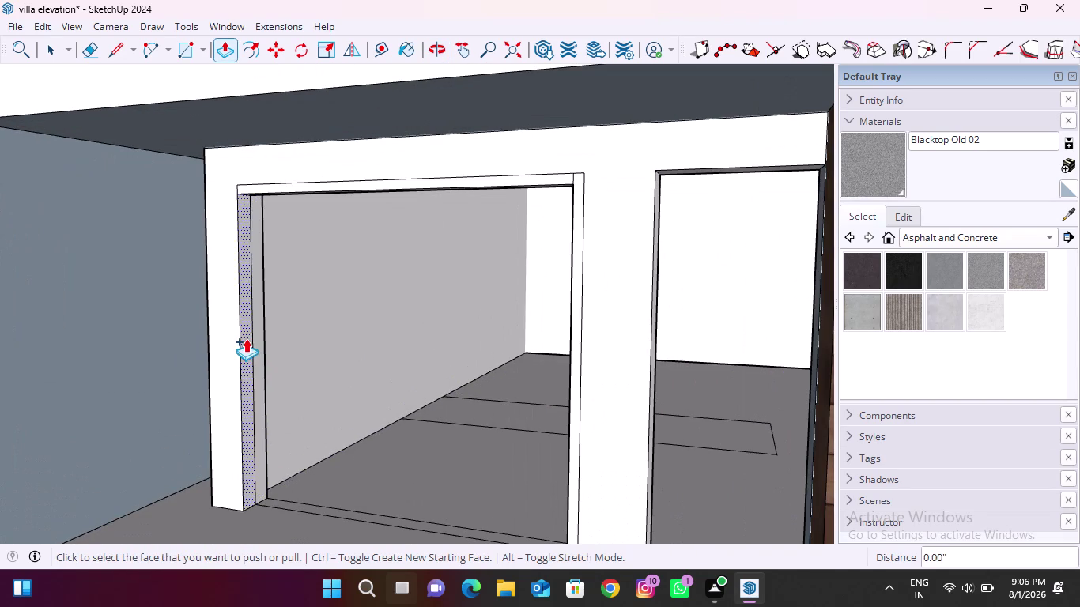
double_click(246, 338)
Push the top face above the opening.
scroll(up, 3)
scroll(down, 3)
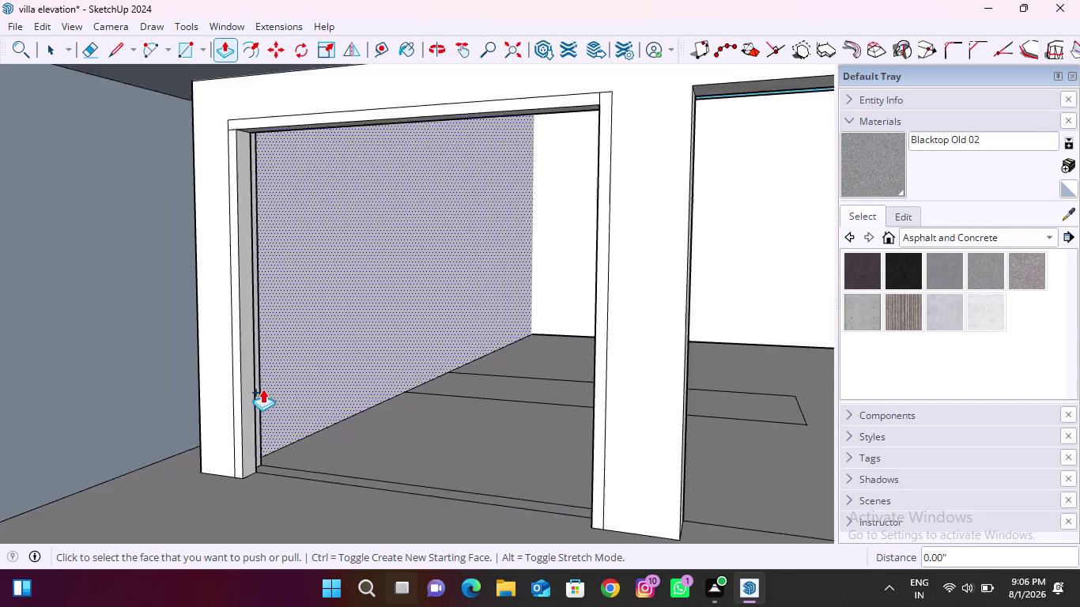
scroll(down, 3)
middle_drag(288, 442, 260, 544)
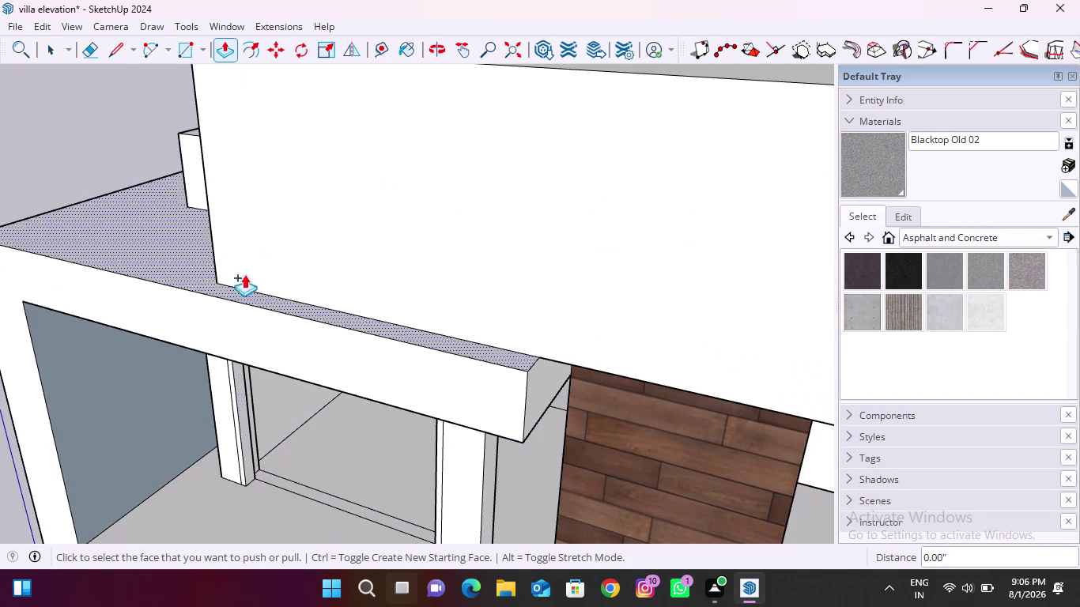
click(110, 51)
scroll(down, 3)
scroll(up, 3)
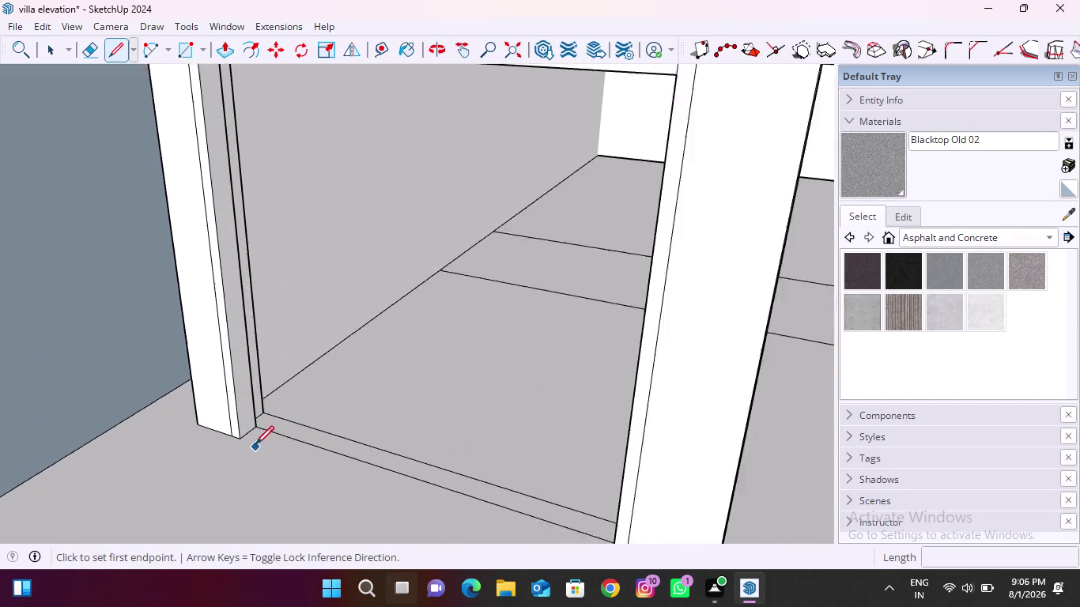
Draw a threshold line across the opening's base to the right jamb.
click(242, 437)
scroll(down, 3)
scroll(up, 3)
middle_drag(314, 452, 466, 460)
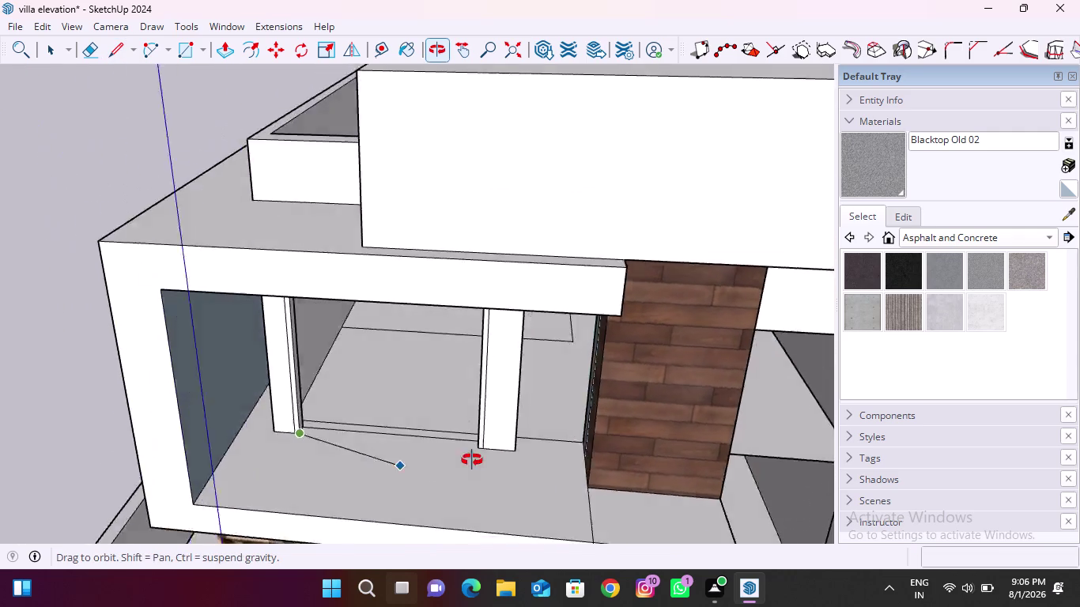
middle_drag(467, 460, 502, 461)
scroll(up, 3)
click(533, 429)
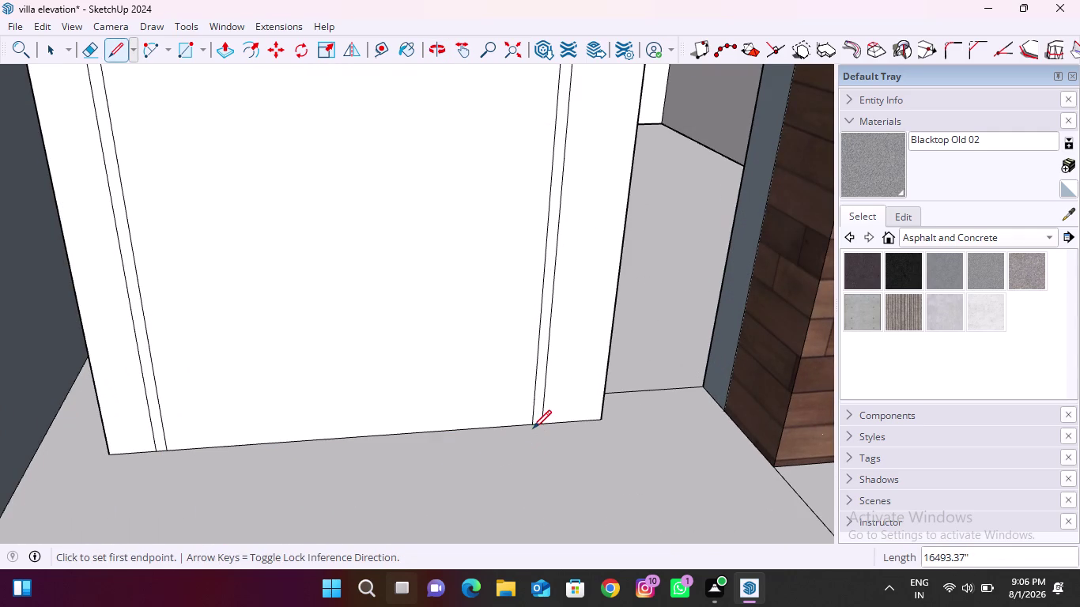
Delete the face closing the door opening and recess the threshold strip by the previous depth.
key(space)
click(295, 198)
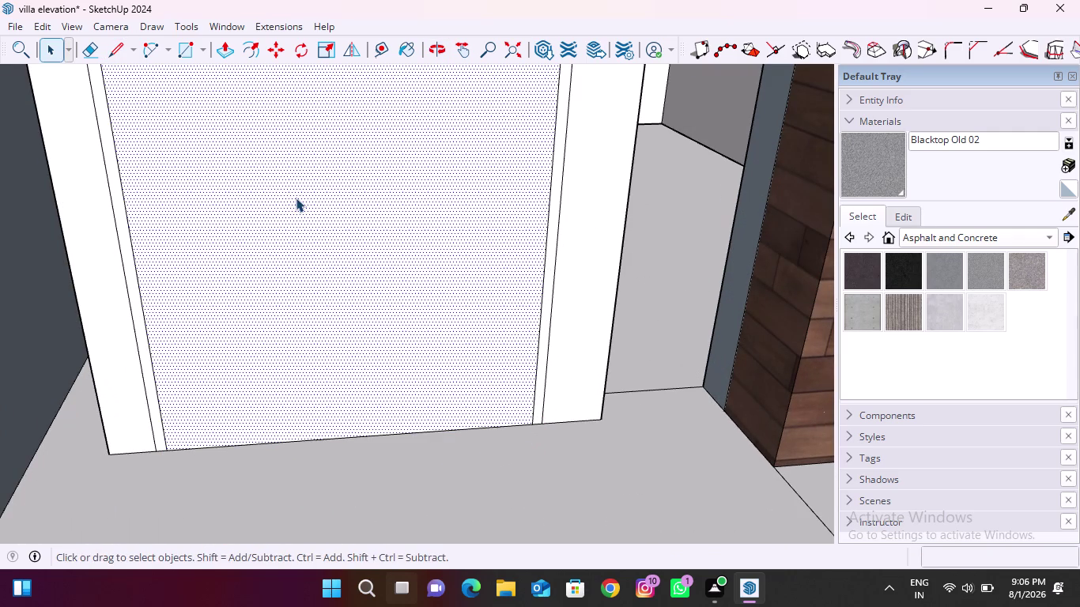
key(Delete)
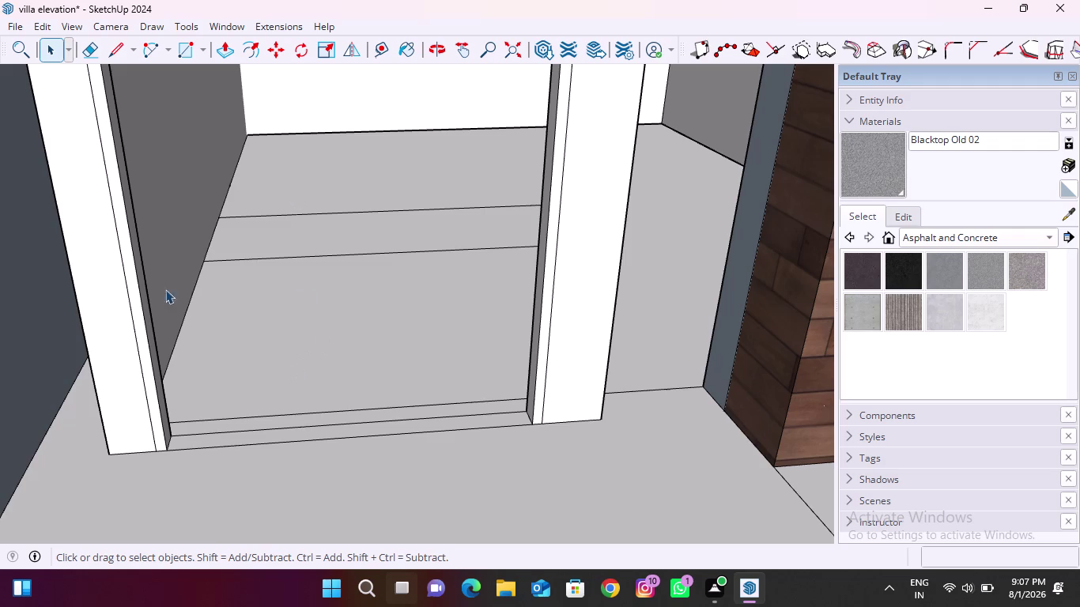
click(221, 57)
scroll(up, 3)
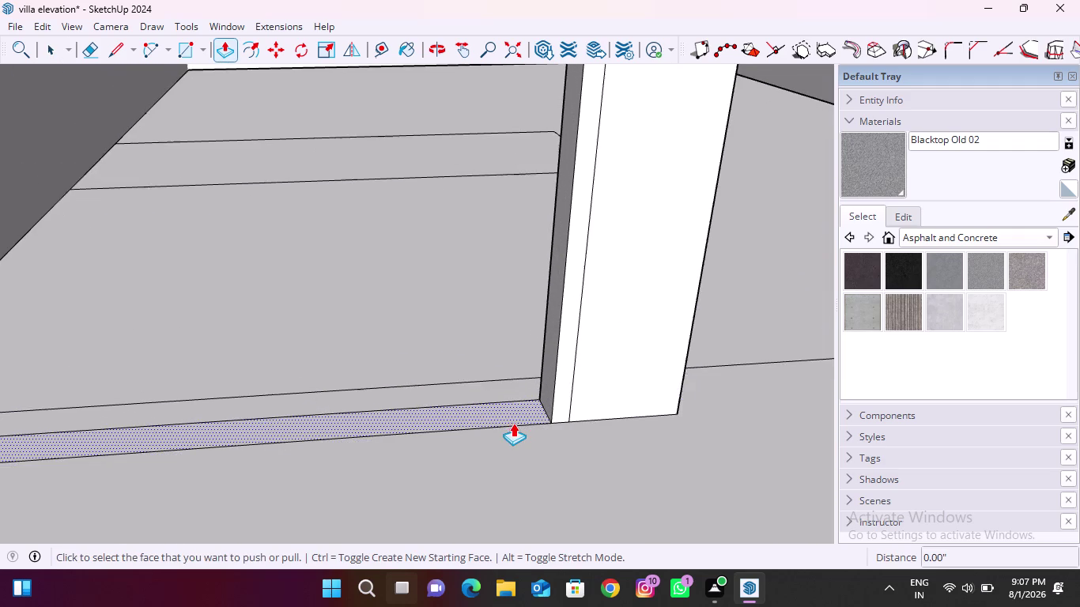
double_click(522, 412)
scroll(down, 3)
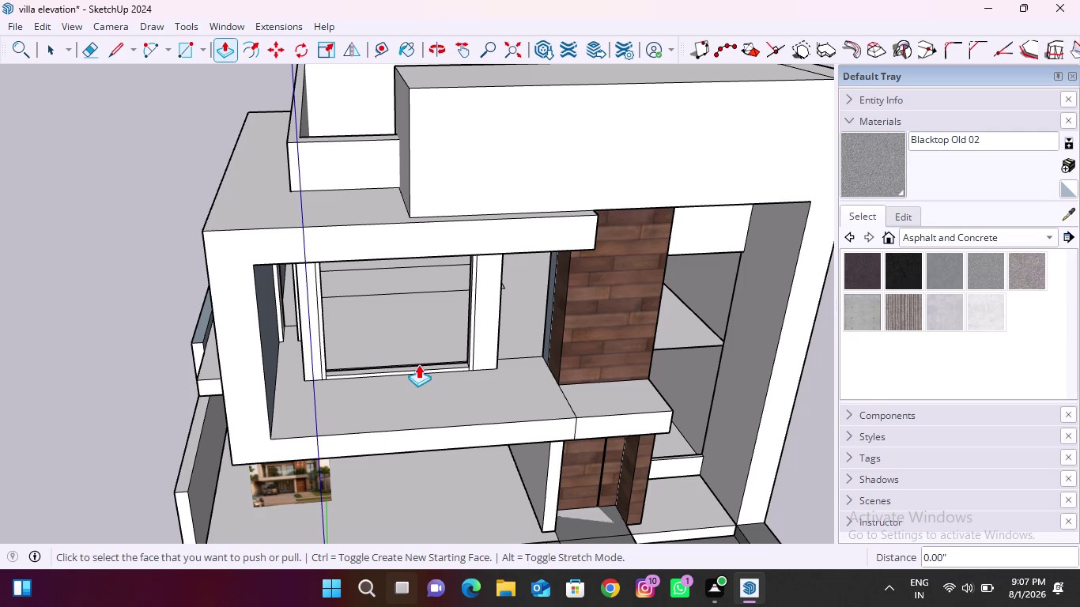
Orbit in to view the opening beside the clad pillar.
click(115, 51)
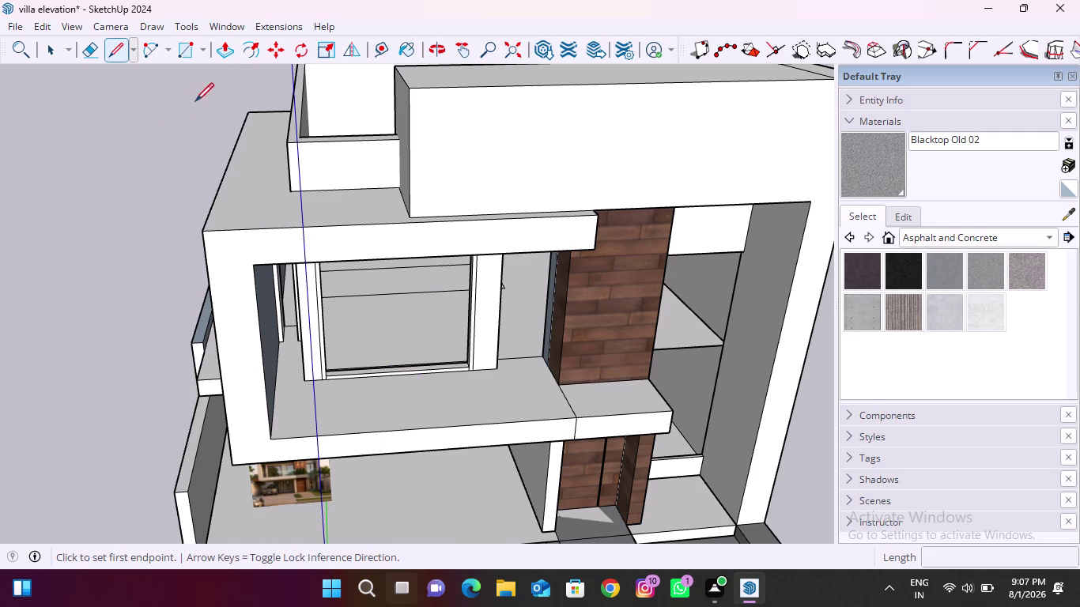
key(Escape)
key(space)
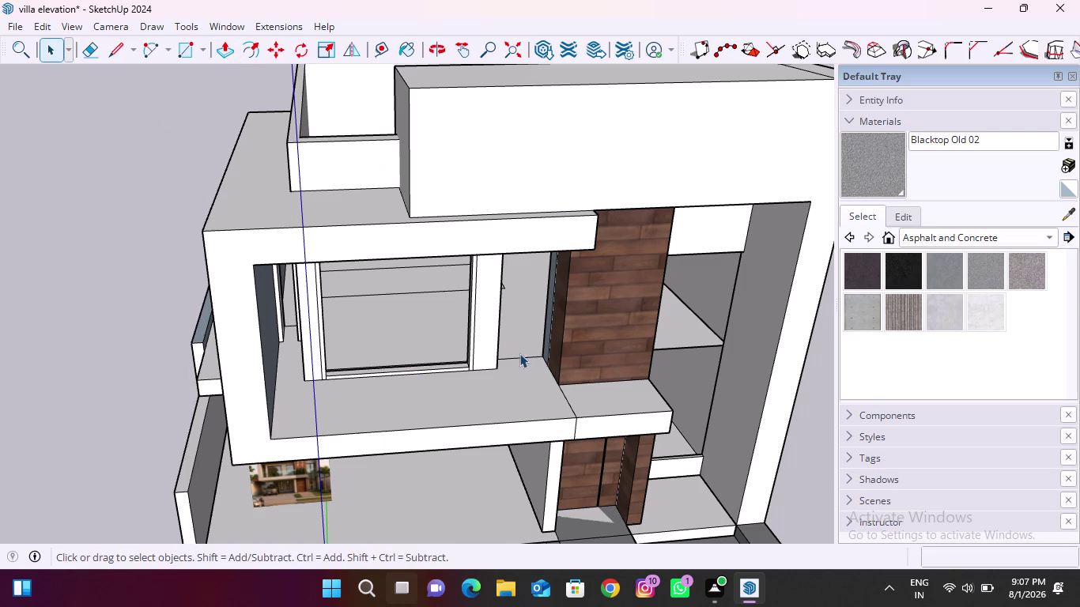
middle_drag(520, 354, 732, 306)
scroll(up, 3)
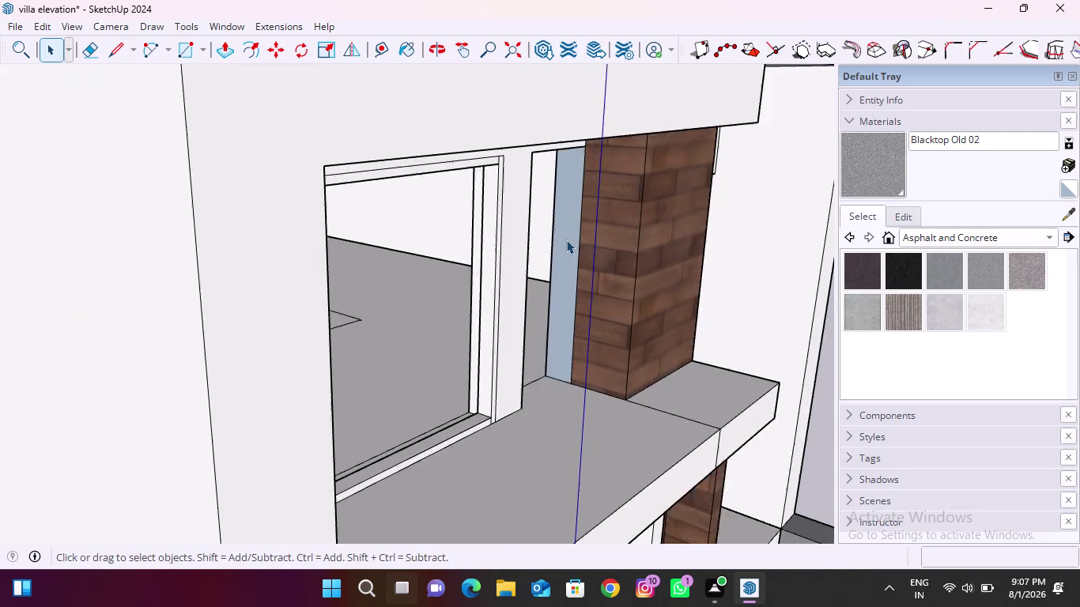
scroll(up, 3)
middle_drag(566, 279, 607, 245)
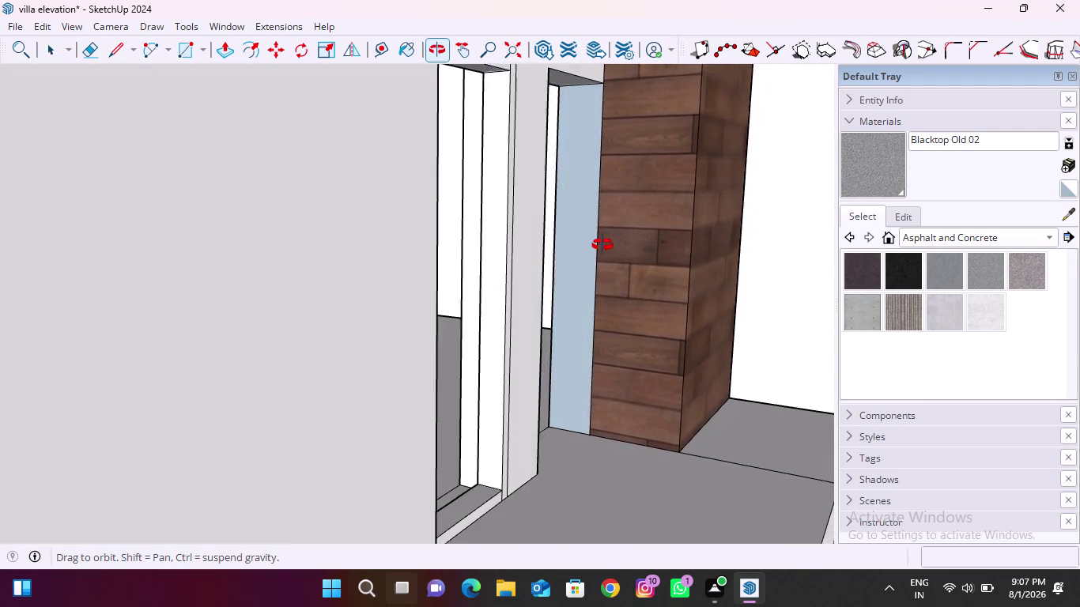
middle_drag(608, 245, 598, 248)
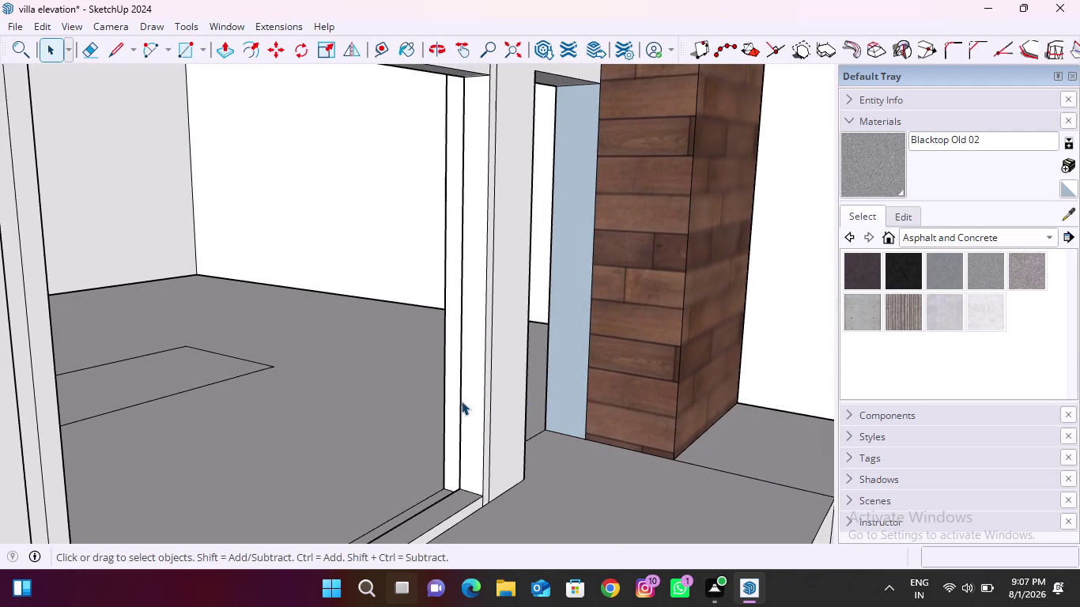
Outline a narrow strip along the door opening's jamb edge.
scroll(down, 3)
middle_drag(455, 390, 381, 390)
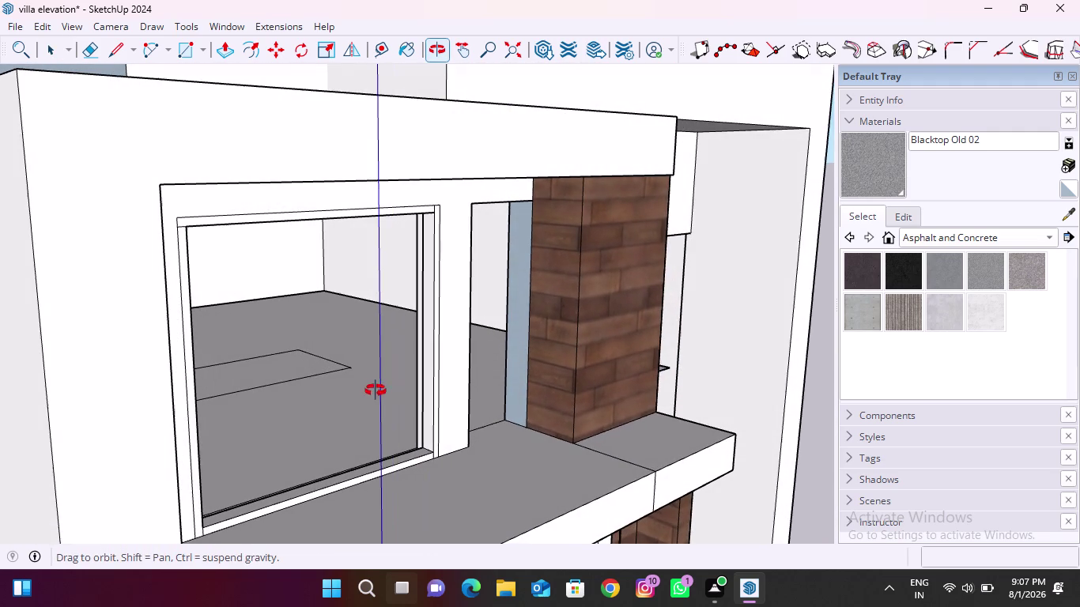
middle_drag(381, 391, 319, 392)
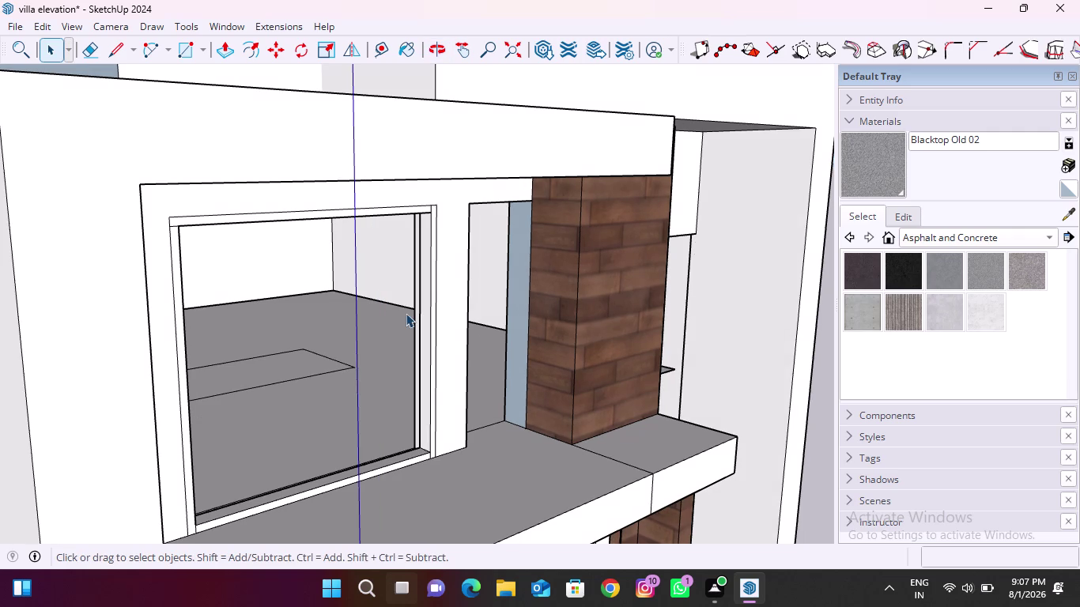
scroll(up, 3)
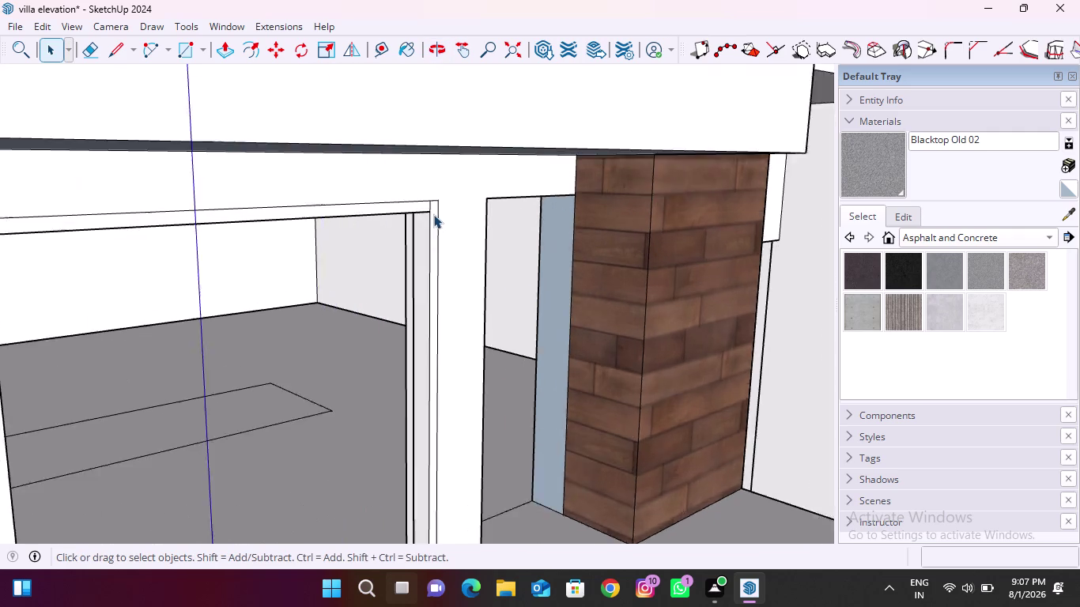
scroll(up, 3)
click(445, 197)
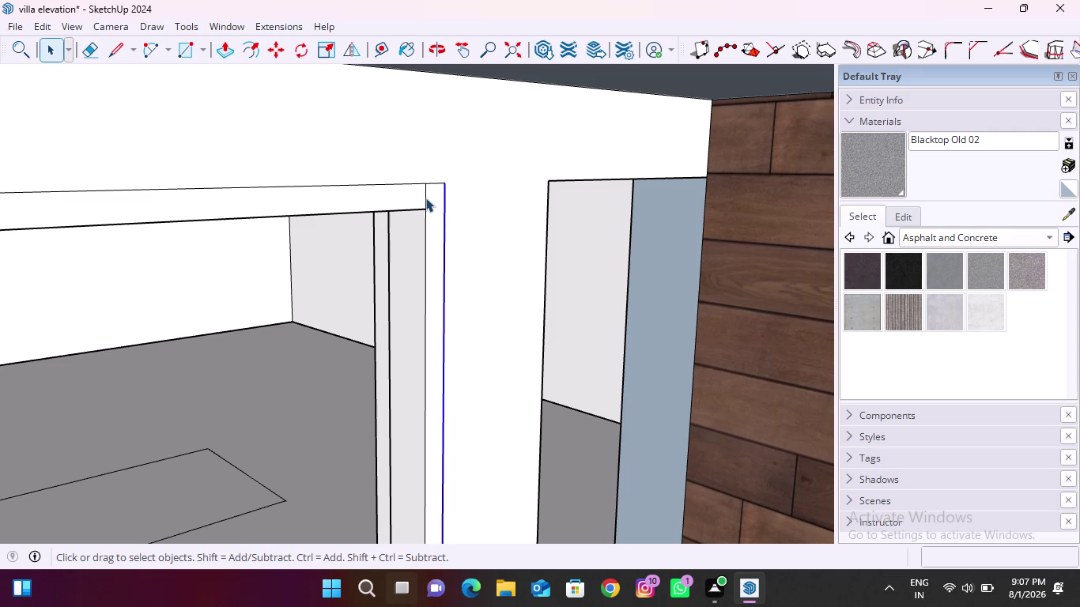
click(424, 220)
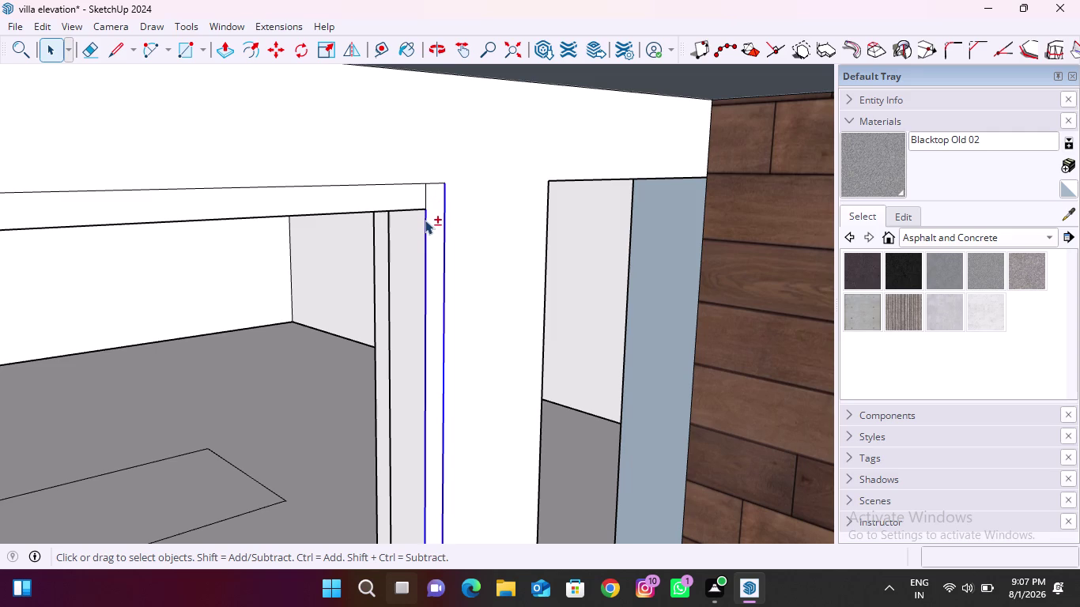
click(424, 199)
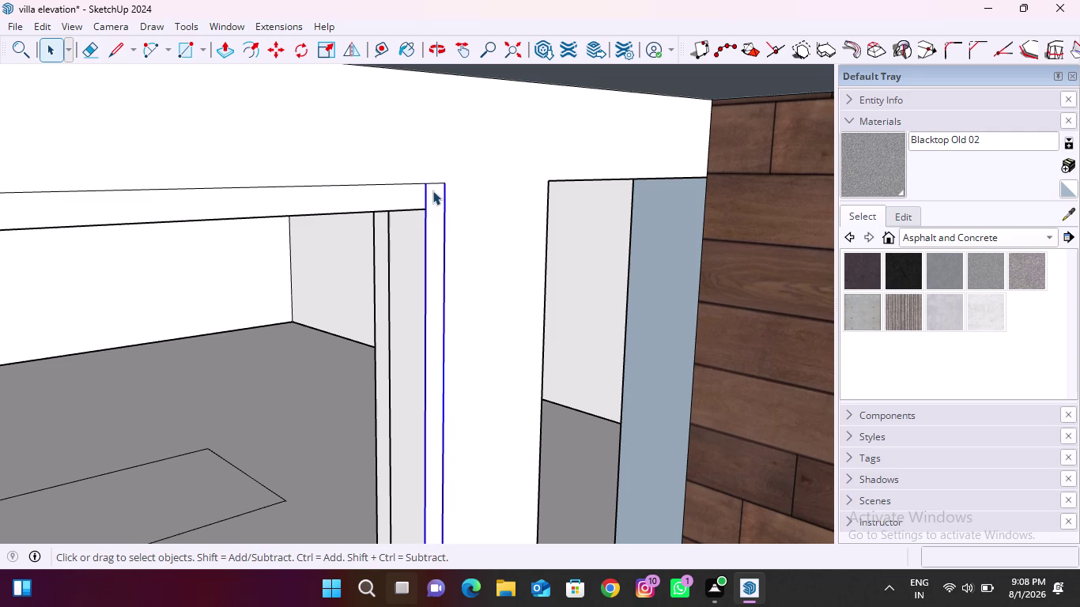
click(435, 185)
scroll(down, 3)
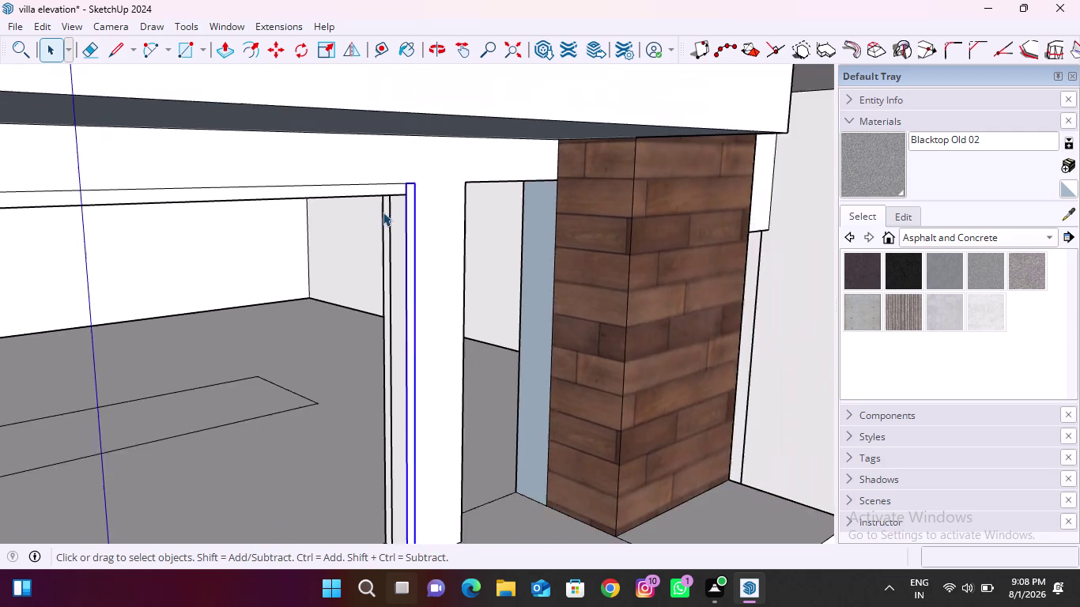
scroll(down, 3)
scroll(up, 3)
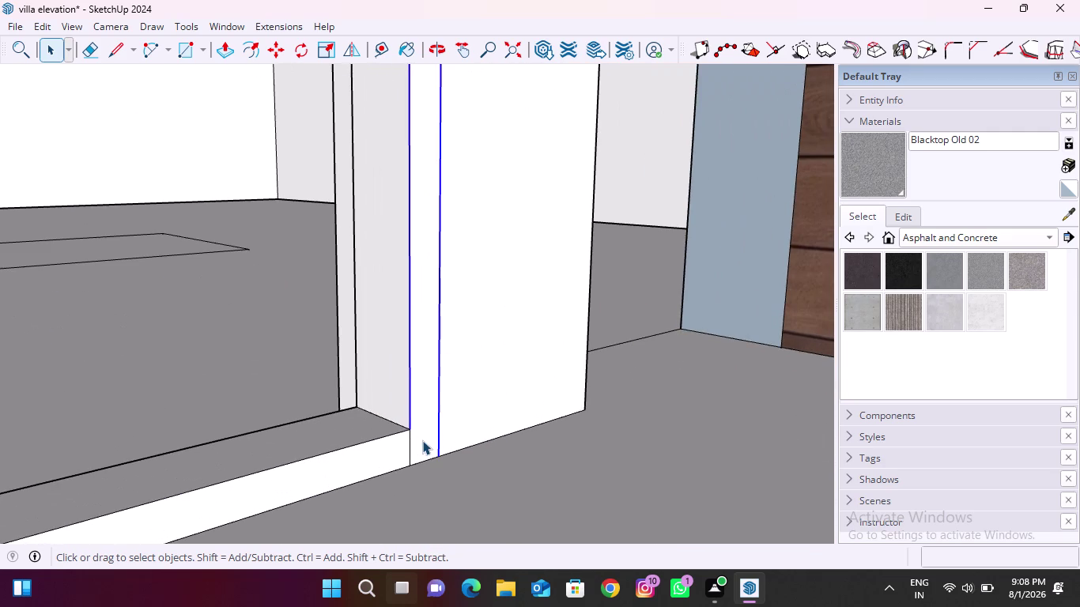
click(409, 449)
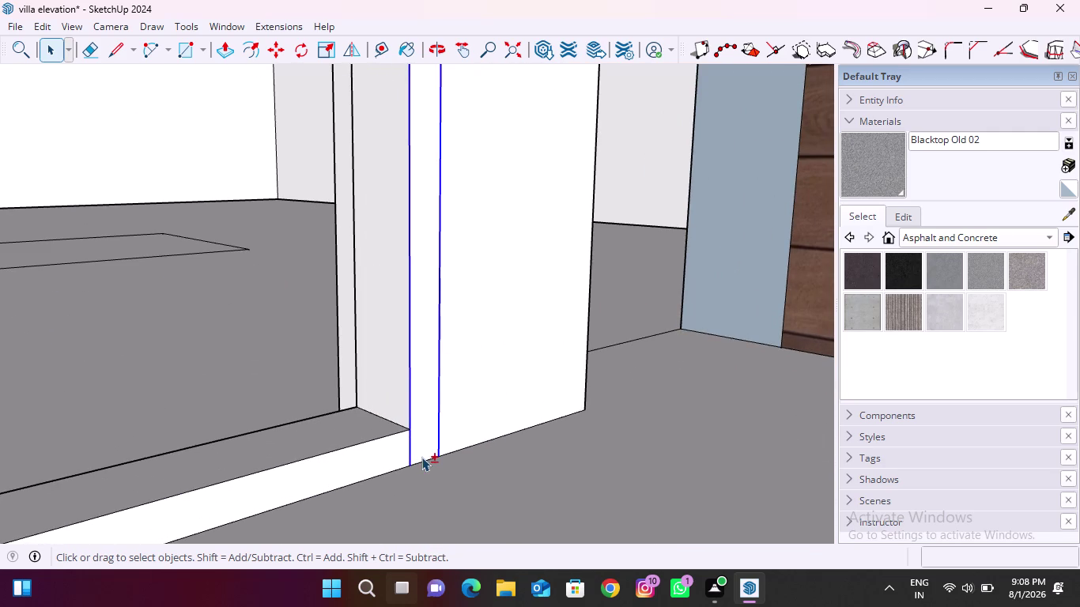
Select the narrow jamb strip together with its edges.
click(422, 458)
click(423, 459)
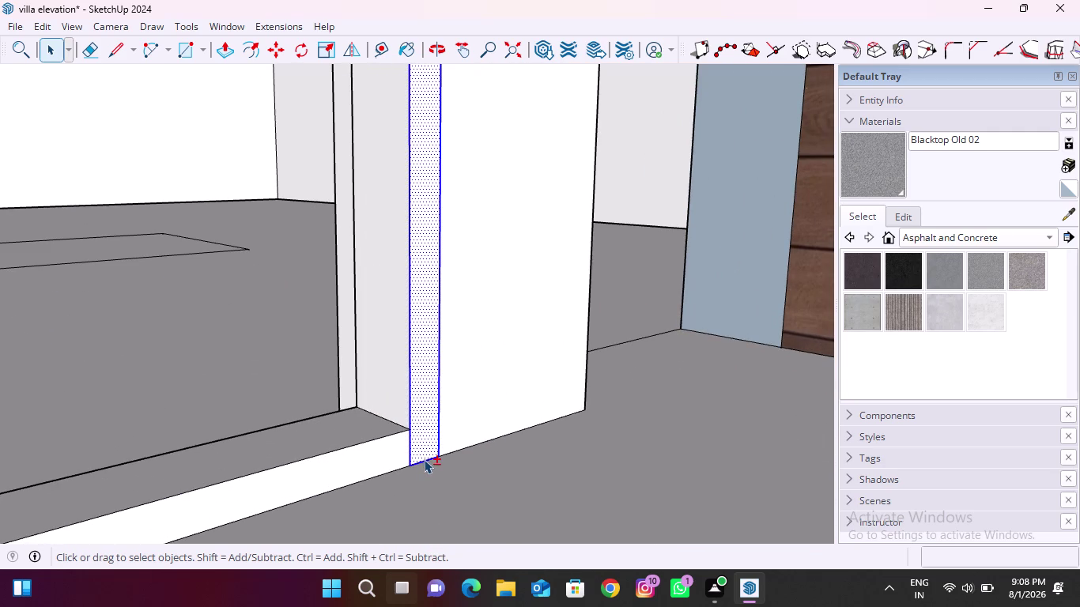
scroll(down, 3)
scroll(down, 3)
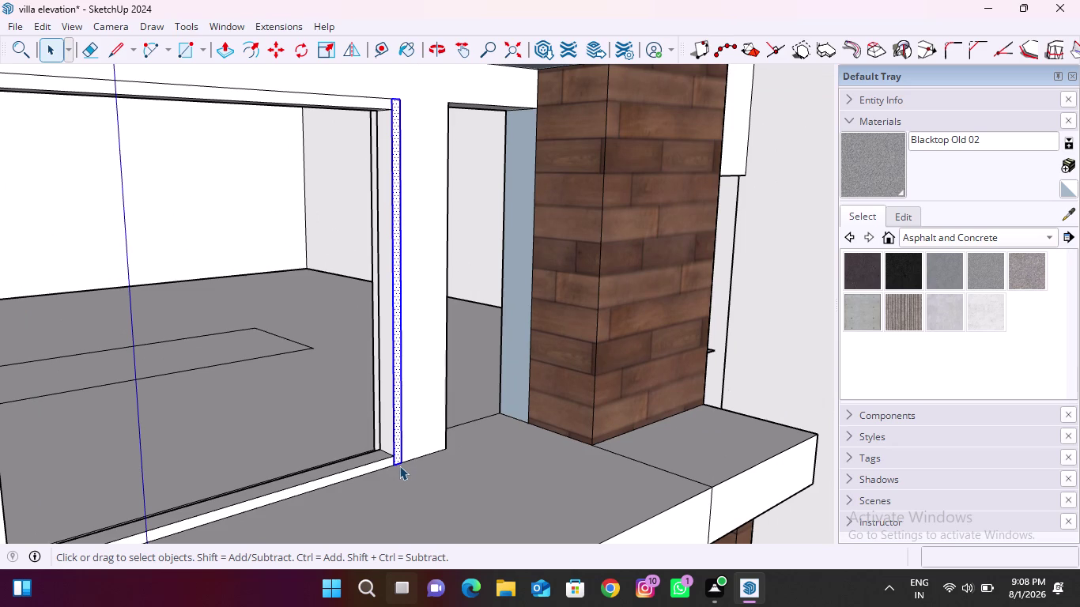
click(283, 46)
scroll(up, 3)
Copy the narrow jamb strip across the opening beside the brick pillar.
click(382, 427)
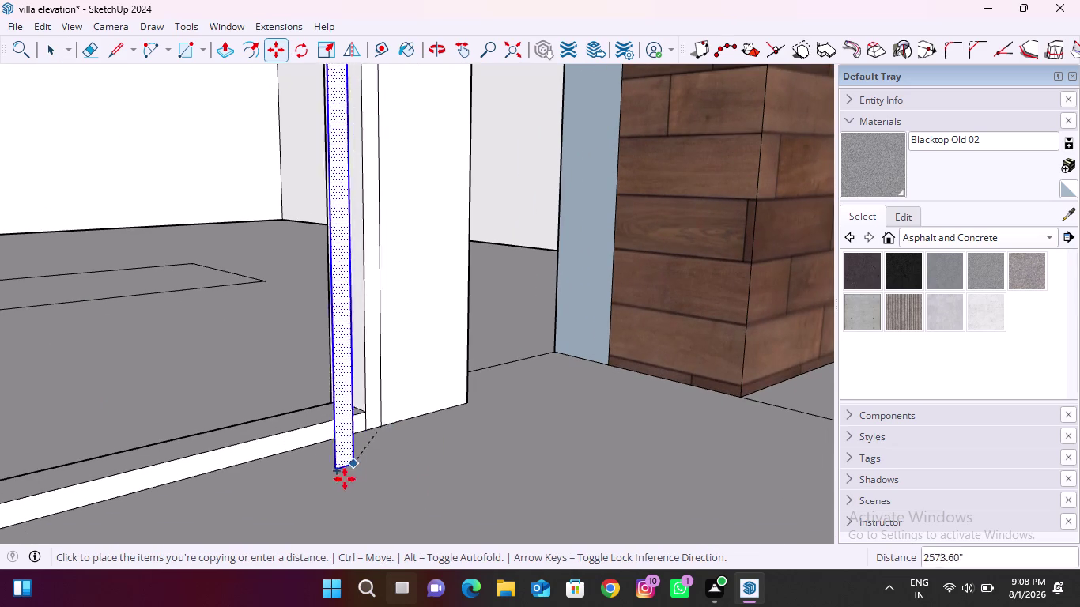
scroll(down, 3)
scroll(up, 3)
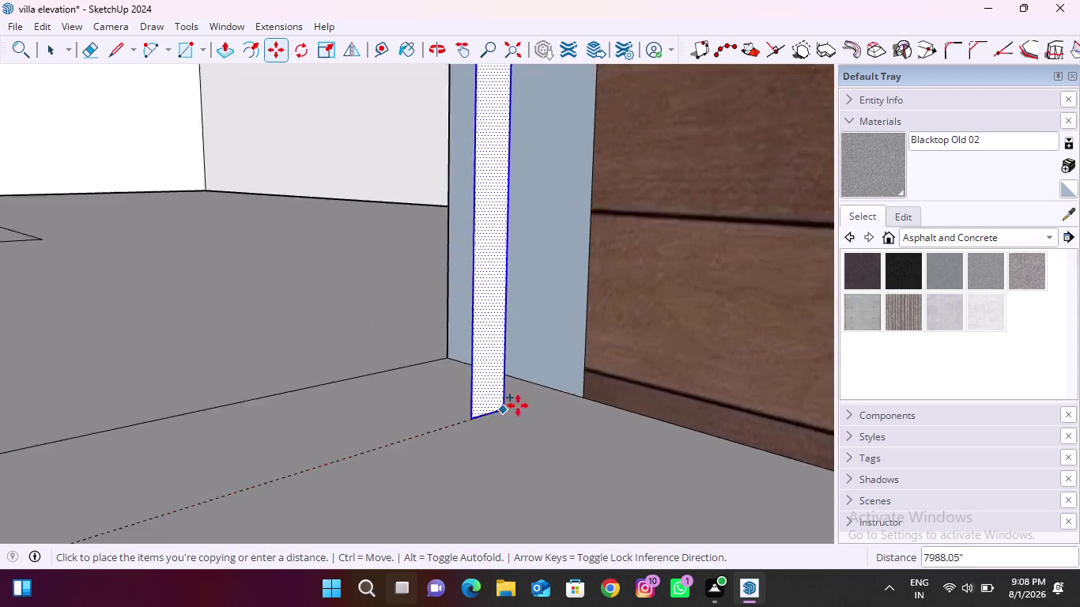
click(578, 395)
scroll(down, 3)
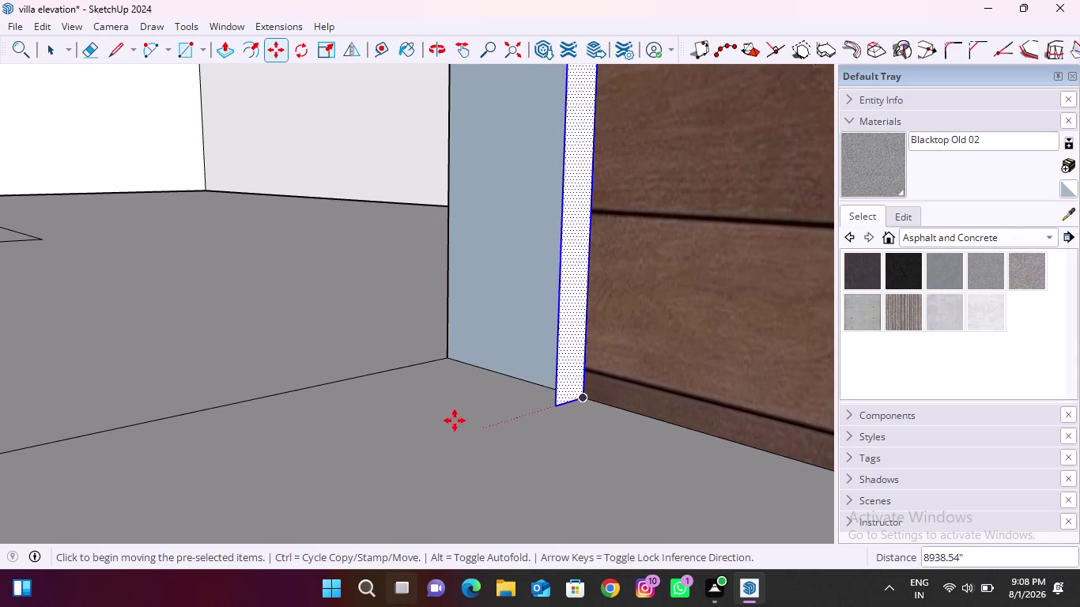
scroll(down, 3)
middle_drag(505, 436, 270, 461)
scroll(down, 3)
middle_drag(231, 441, 288, 442)
scroll(up, 3)
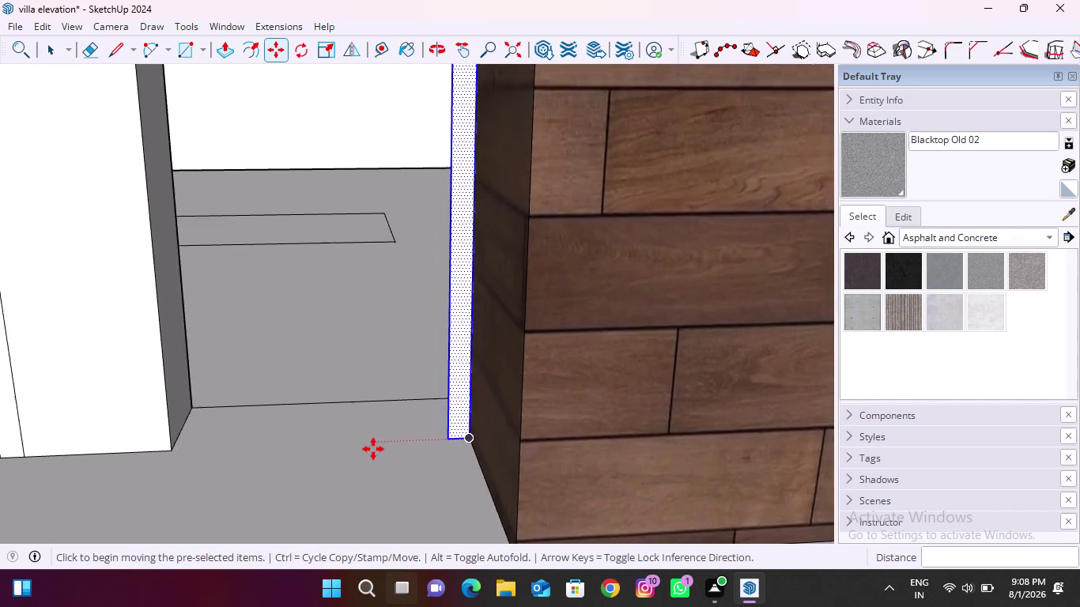
Reposition the copied strip onto the opposite jamb and check both jambs.
click(486, 434)
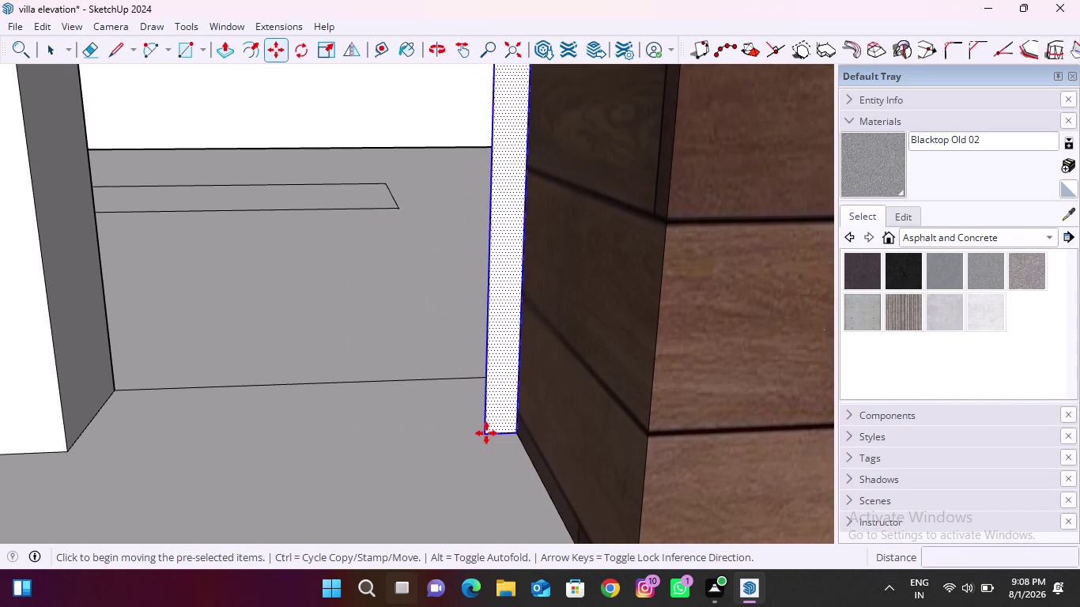
click(68, 452)
scroll(down, 3)
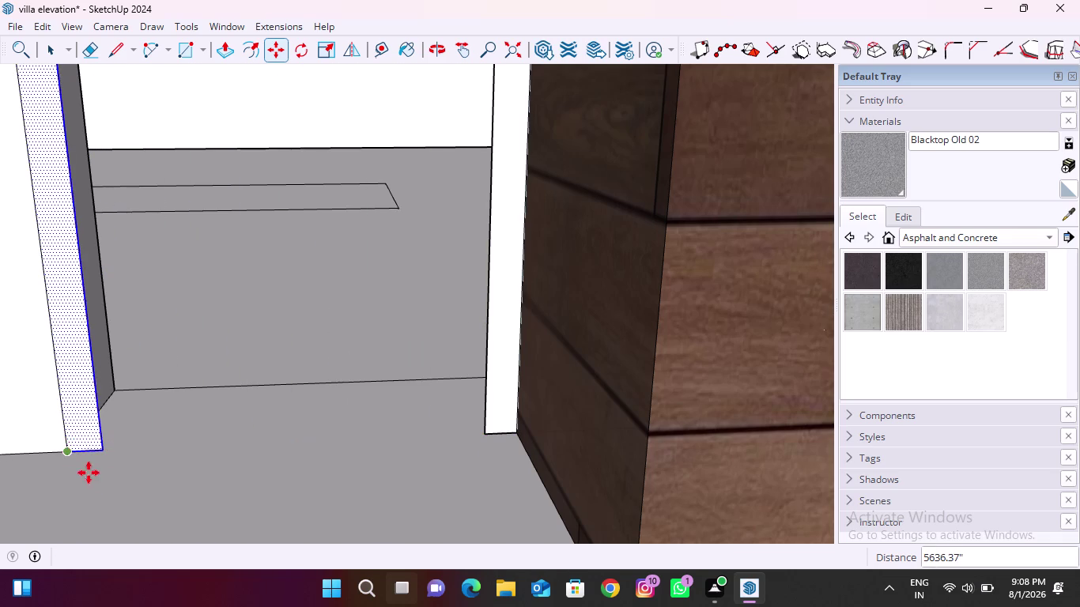
scroll(down, 3)
middle_drag(97, 475, 170, 442)
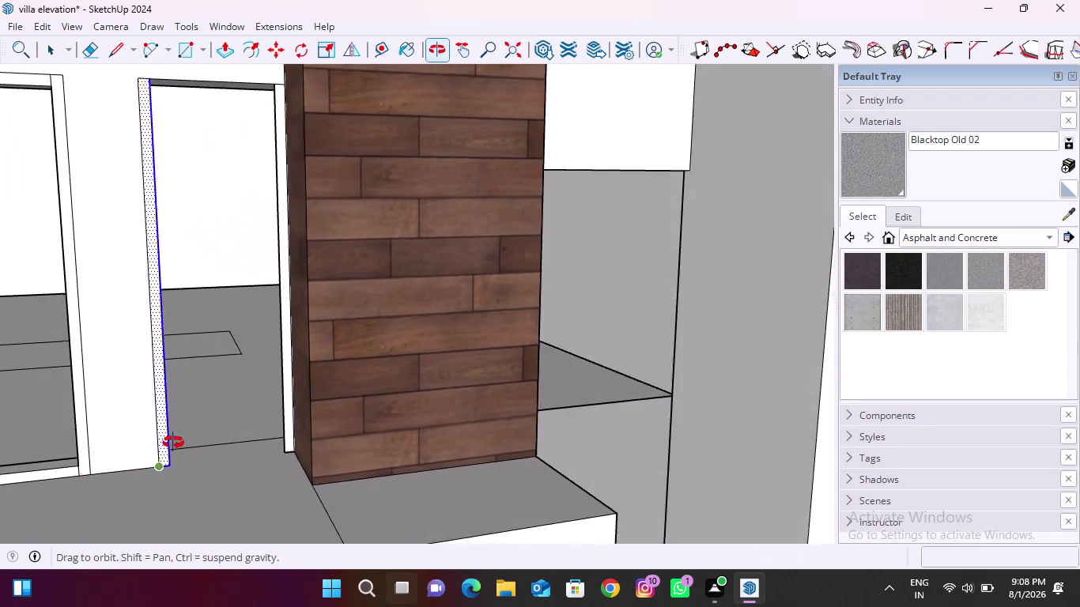
middle_drag(170, 442, 233, 465)
scroll(down, 3)
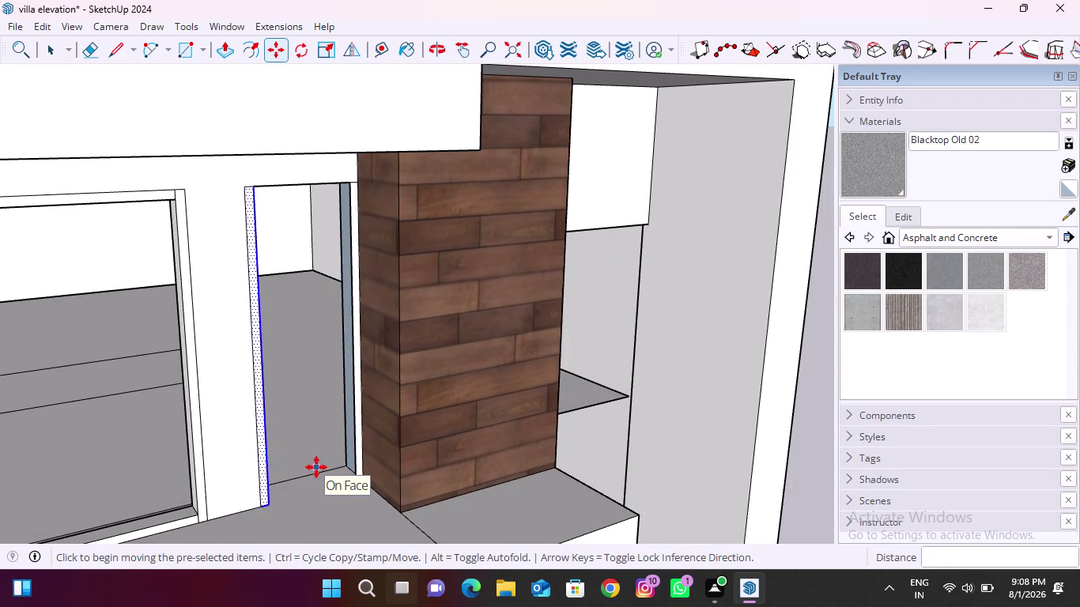
scroll(down, 3)
scroll(down, 3)
middle_drag(299, 487, 289, 468)
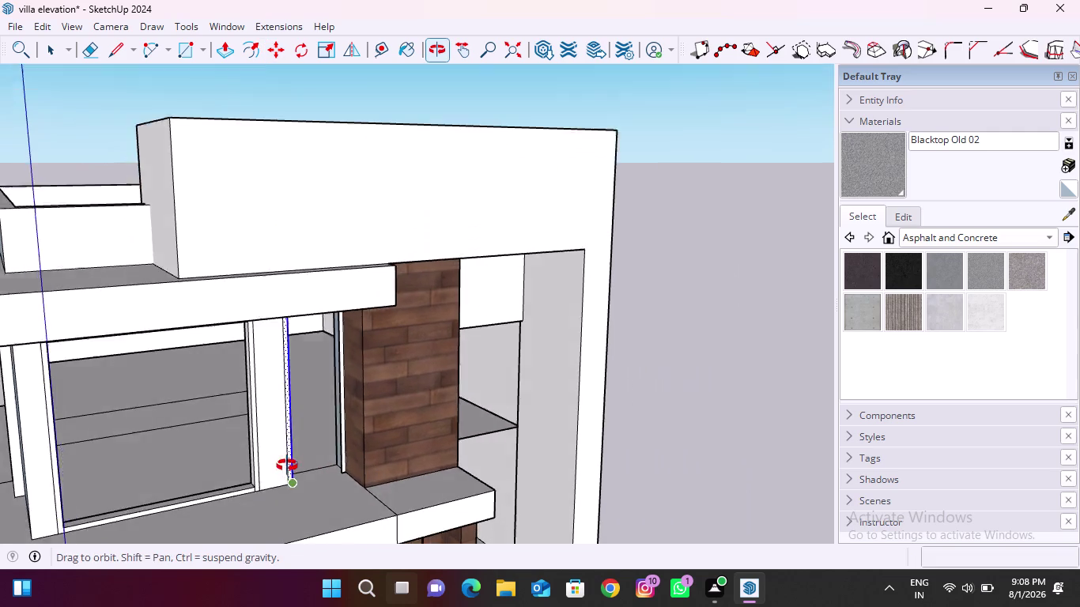
middle_drag(289, 469, 262, 461)
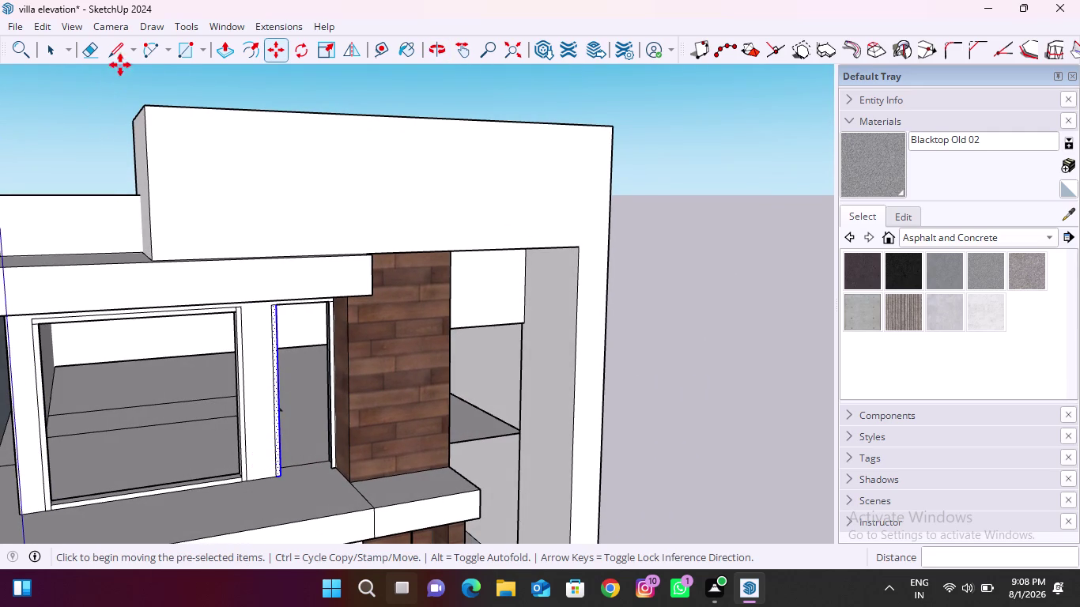
click(370, 50)
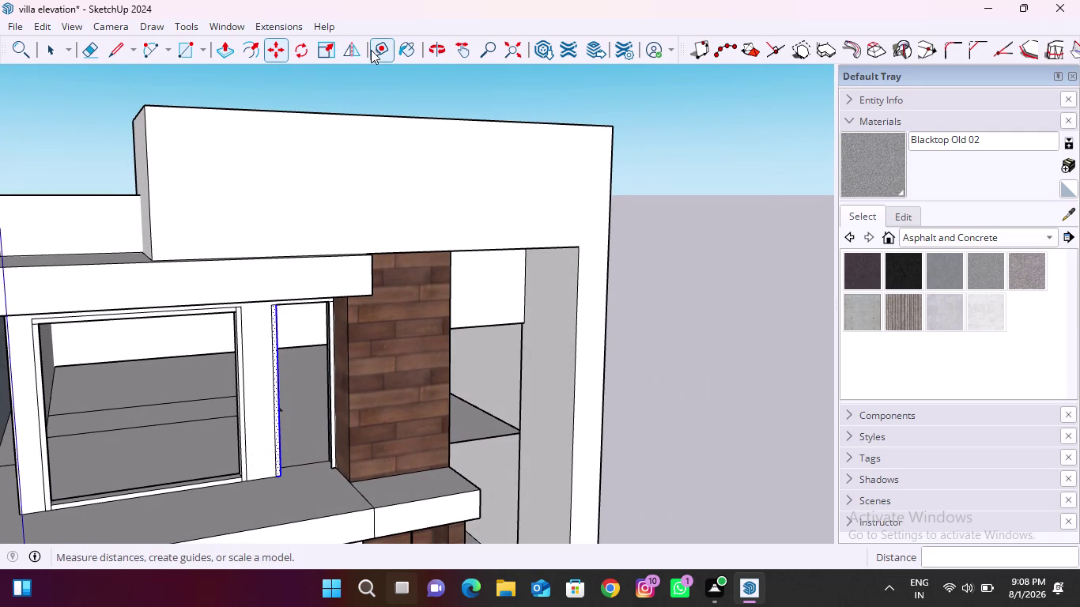
Pull a horizontal guide from the opening's top edge to door head height.
scroll(up, 3)
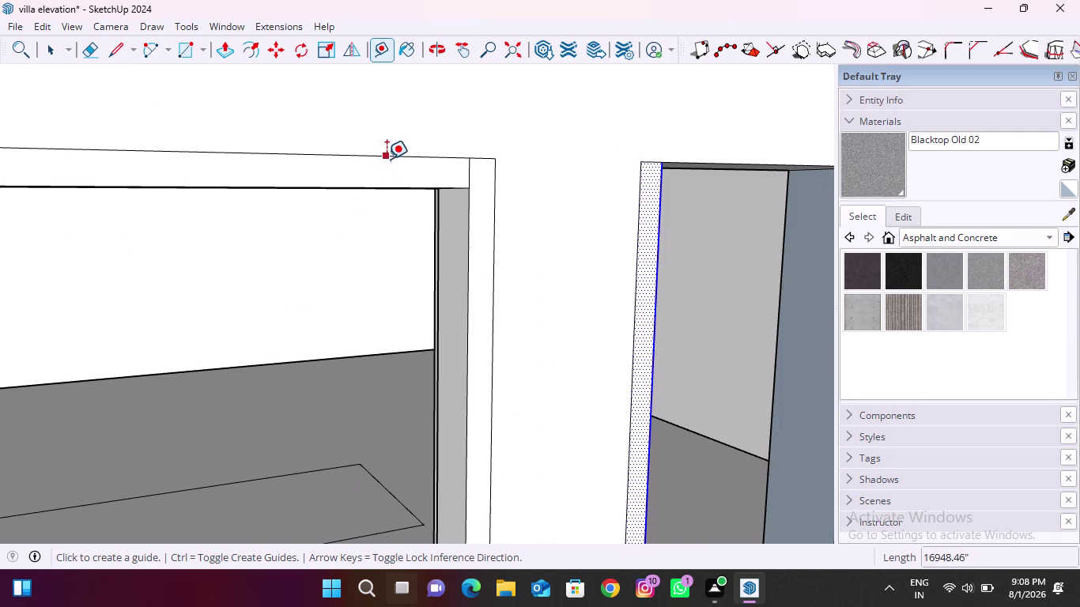
click(387, 158)
click(392, 187)
scroll(down, 3)
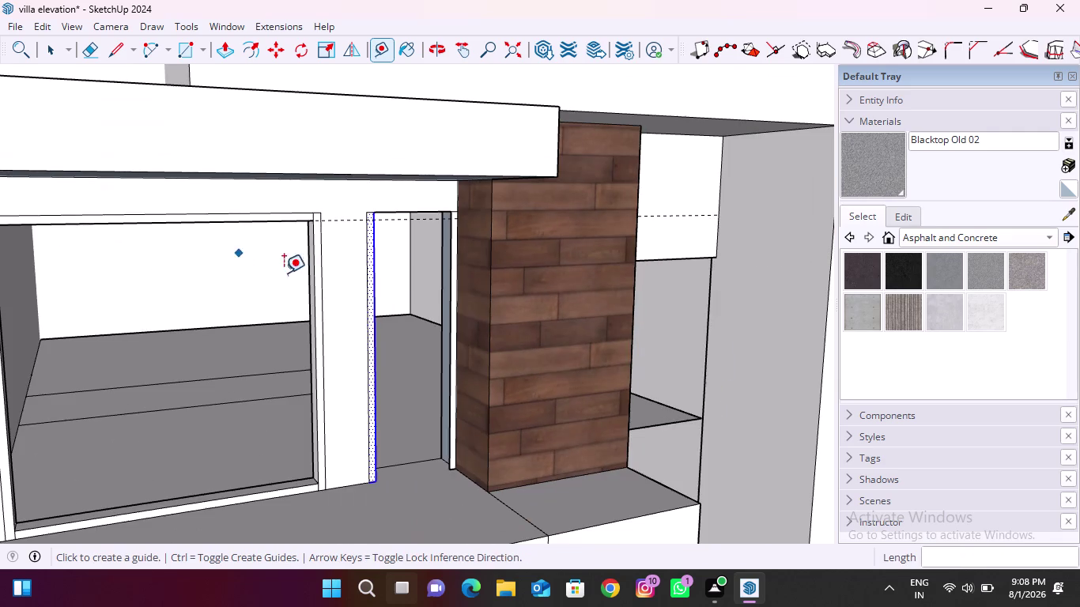
click(106, 57)
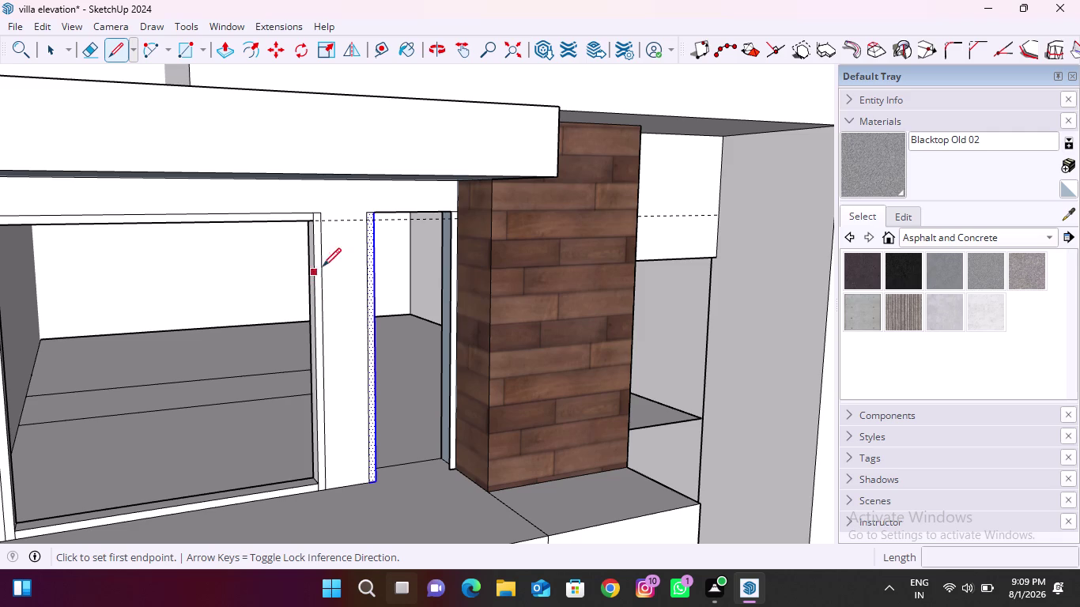
Draw the header line between the two jambs along the head-height guide.
scroll(up, 3)
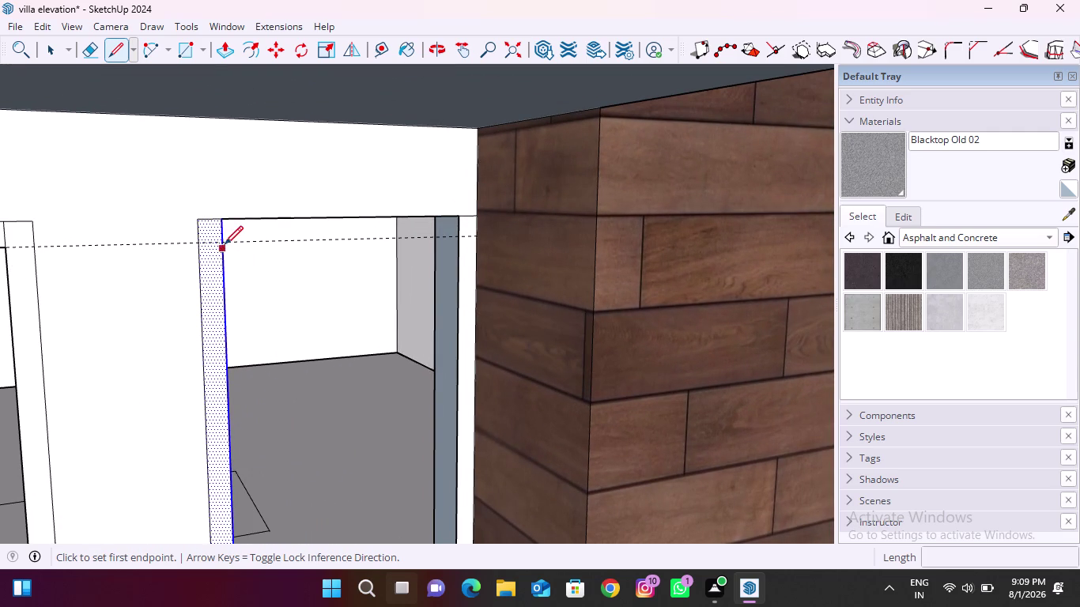
click(224, 244)
click(458, 238)
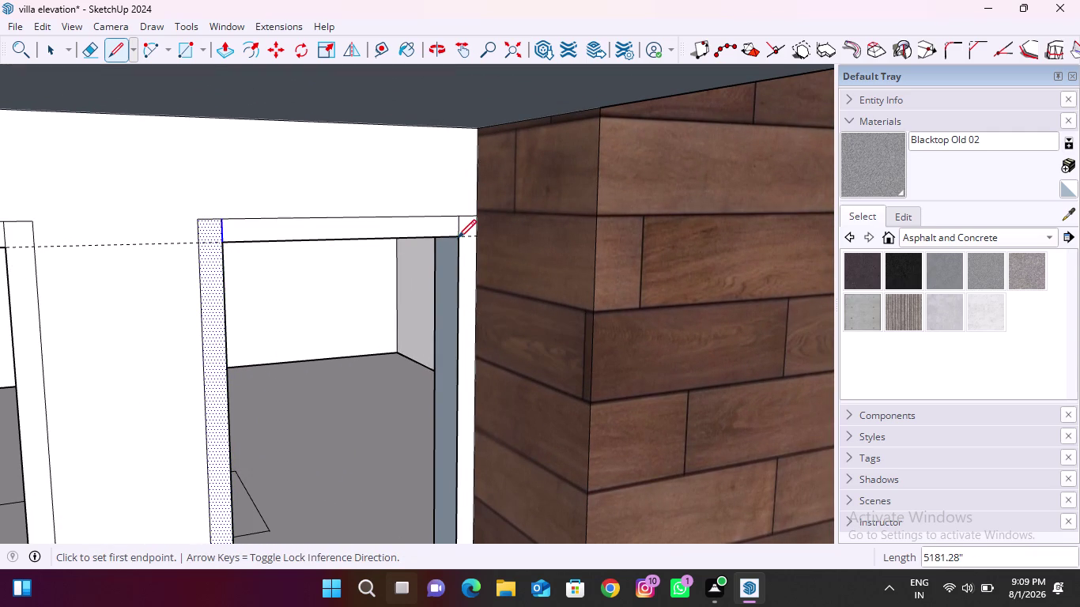
scroll(down, 3)
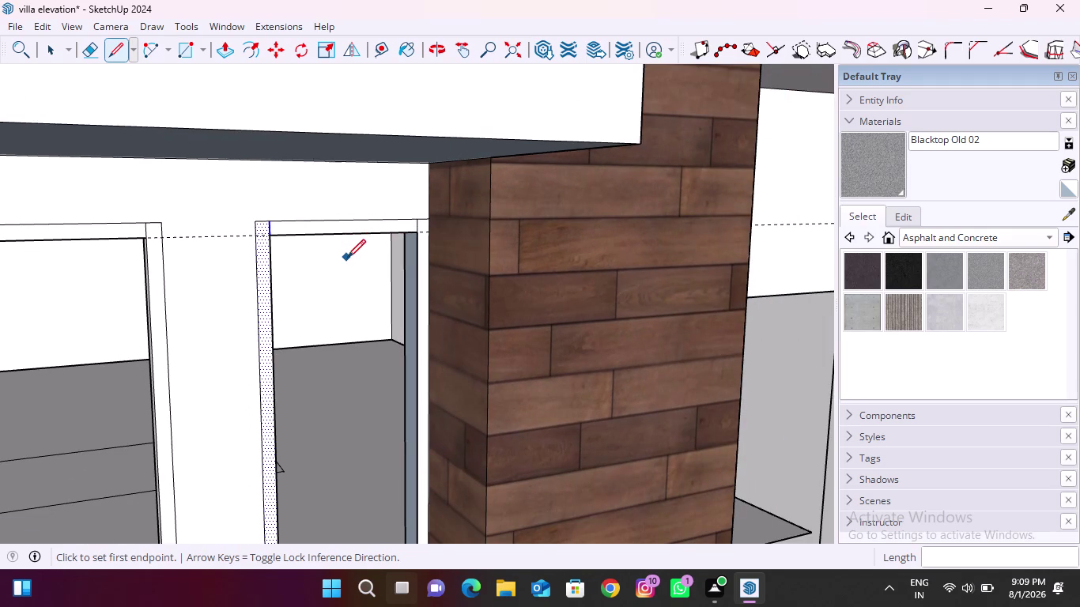
scroll(down, 3)
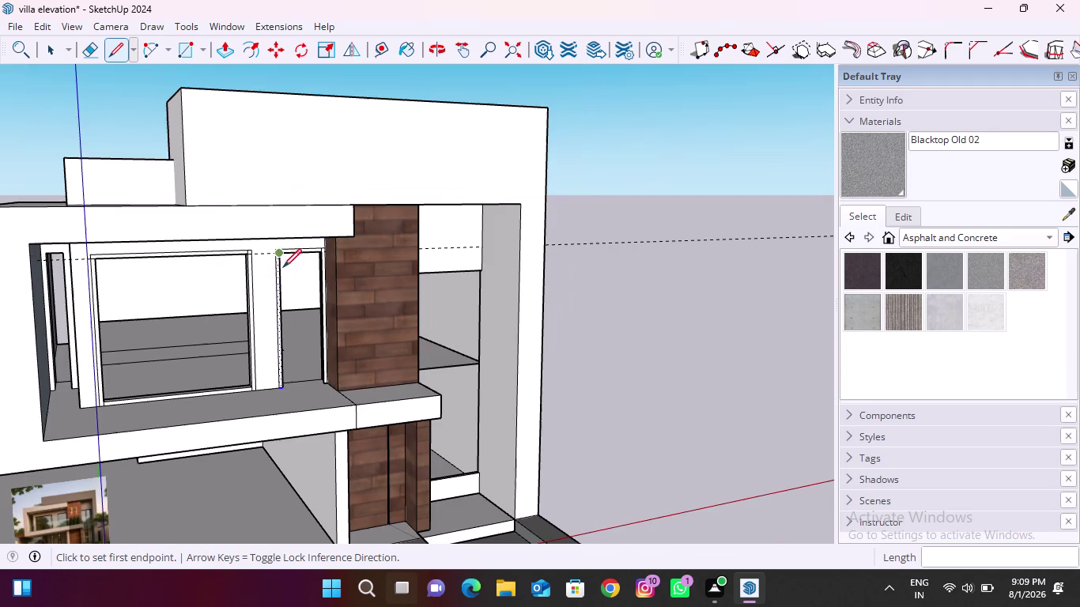
Orbit around the villa to inspect the doorway, jamb strips and header strip.
middle_drag(154, 301, 413, 408)
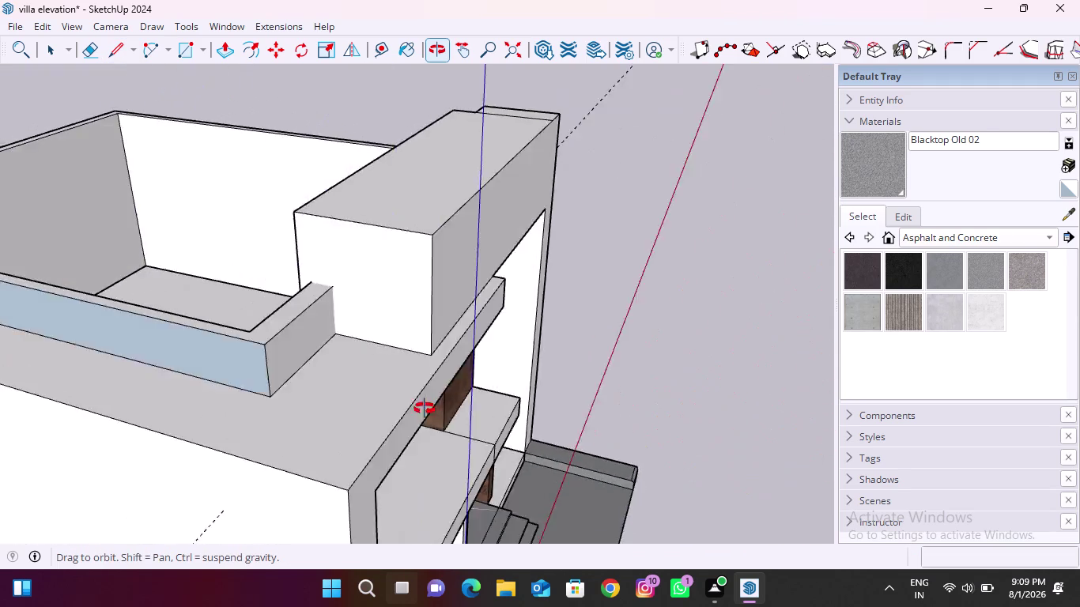
middle_drag(414, 408, 613, 399)
middle_drag(449, 311, 721, 314)
scroll(up, 3)
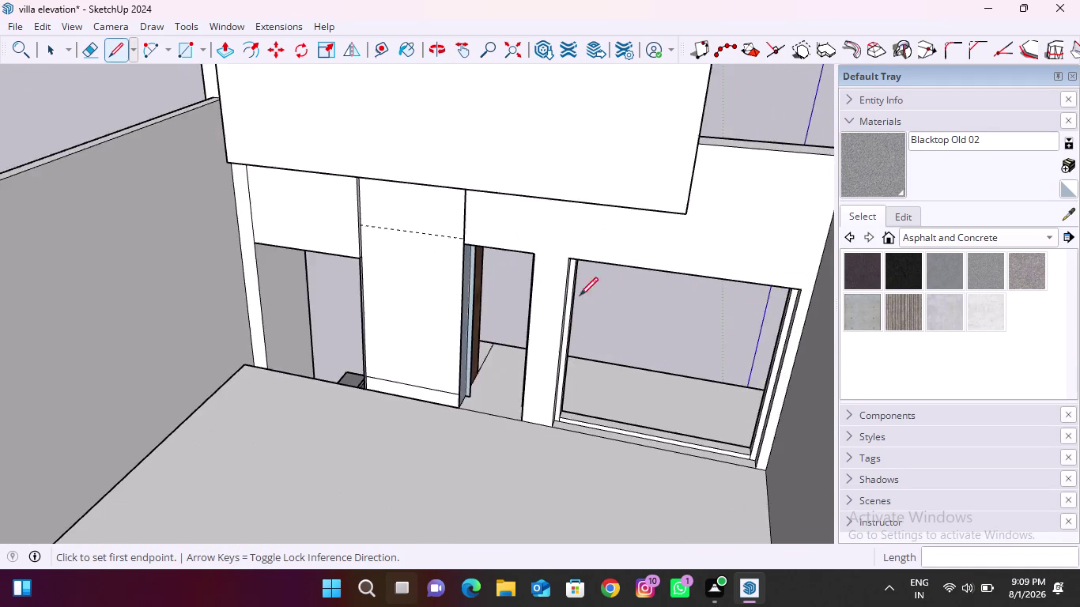
scroll(up, 3)
scroll(down, 3)
middle_drag(353, 352, 413, 290)
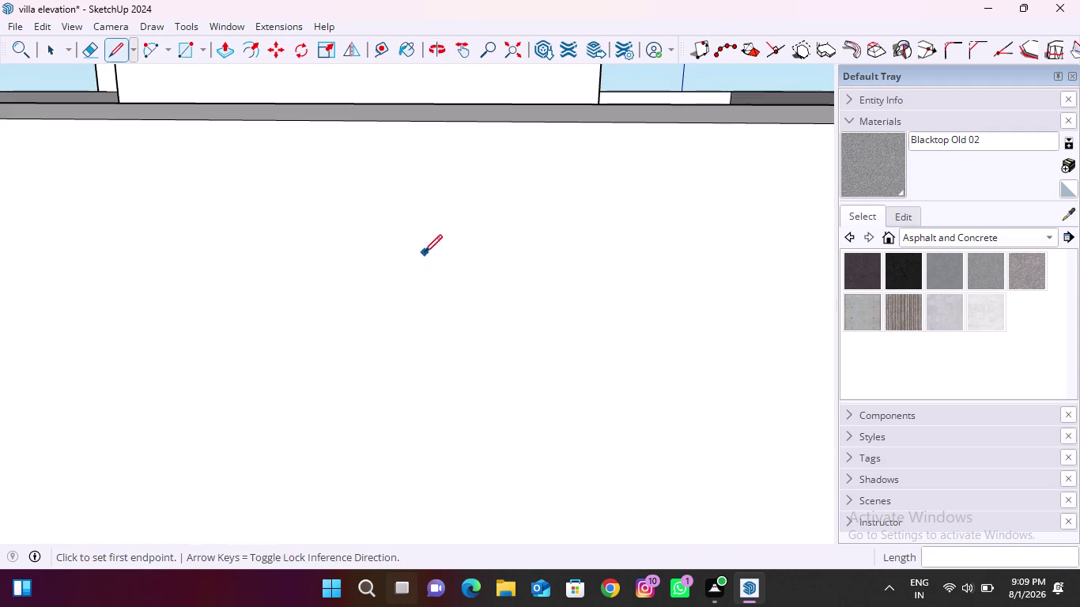
middle_drag(422, 254, 395, 357)
scroll(down, 3)
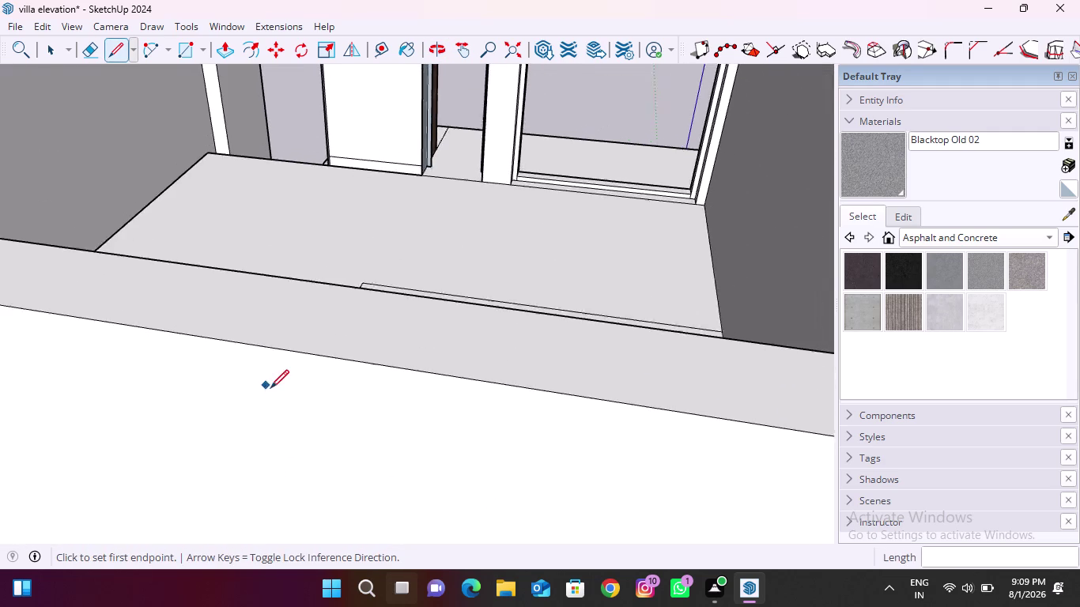
scroll(down, 3)
scroll(up, 3)
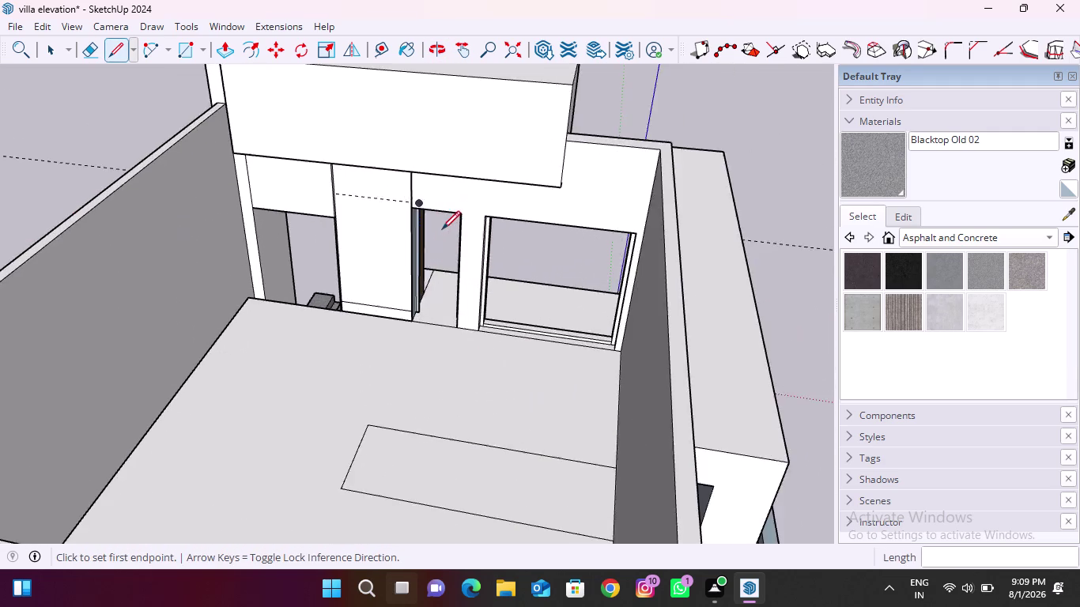
scroll(up, 3)
middle_drag(386, 375, 396, 359)
scroll(up, 3)
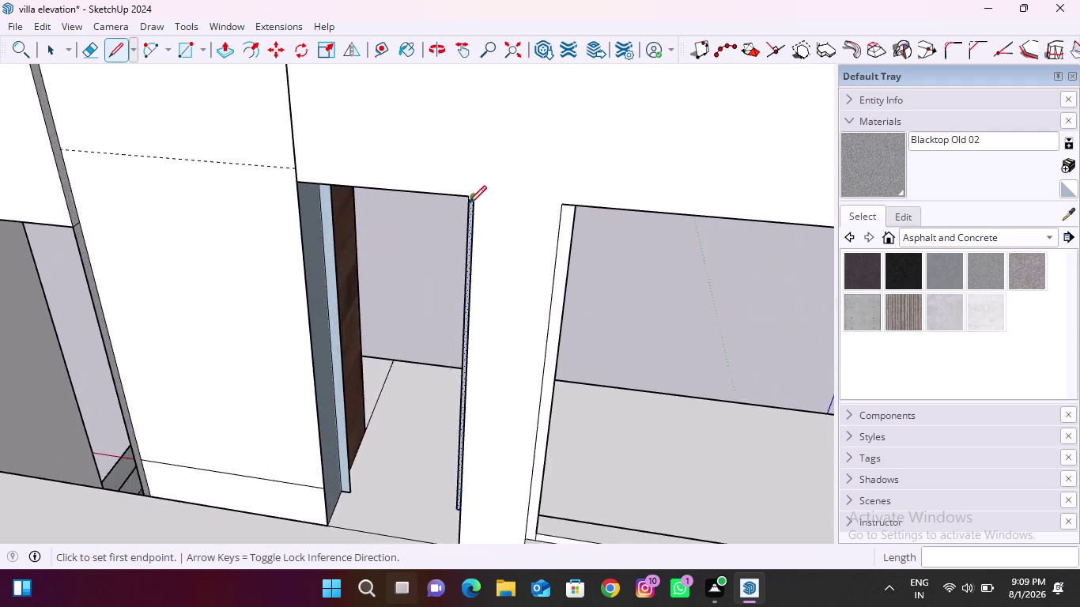
middle_drag(375, 387, 400, 341)
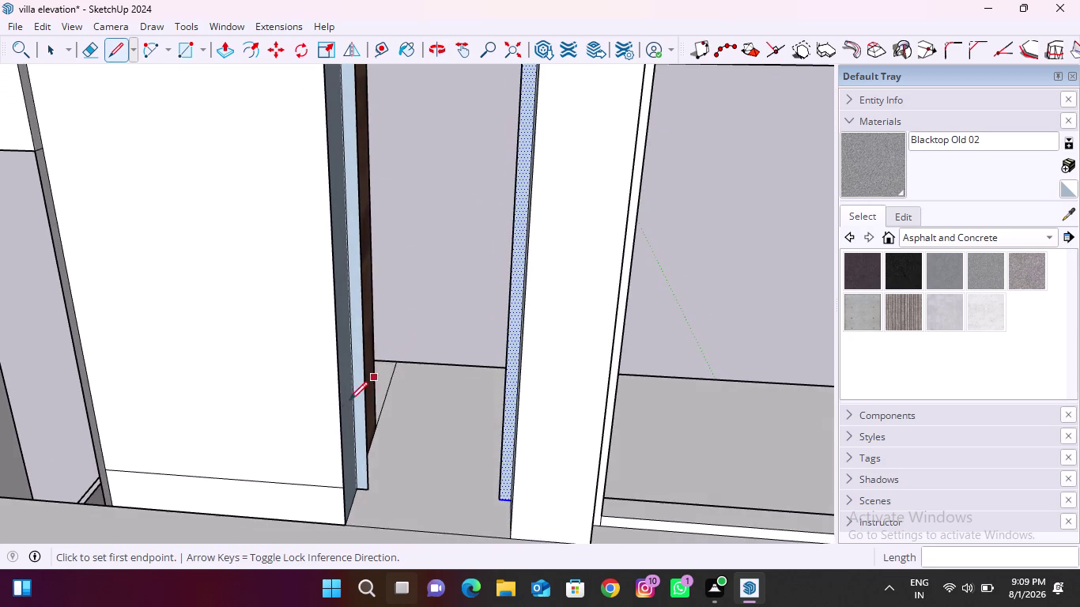
scroll(down, 3)
middle_drag(389, 207, 410, 183)
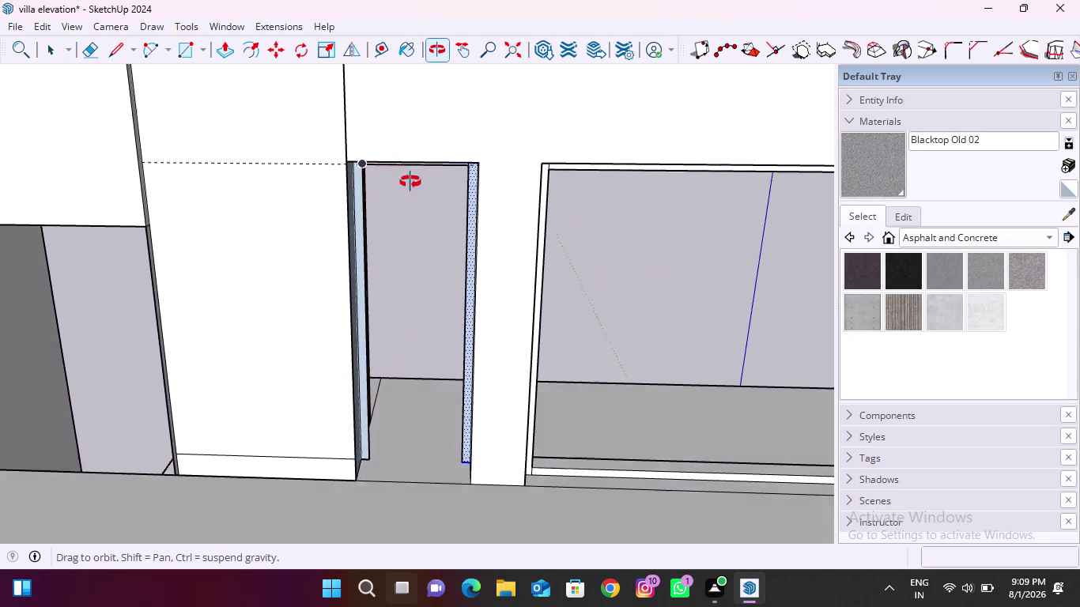
middle_drag(410, 183, 415, 177)
scroll(up, 3)
middle_drag(429, 235, 432, 205)
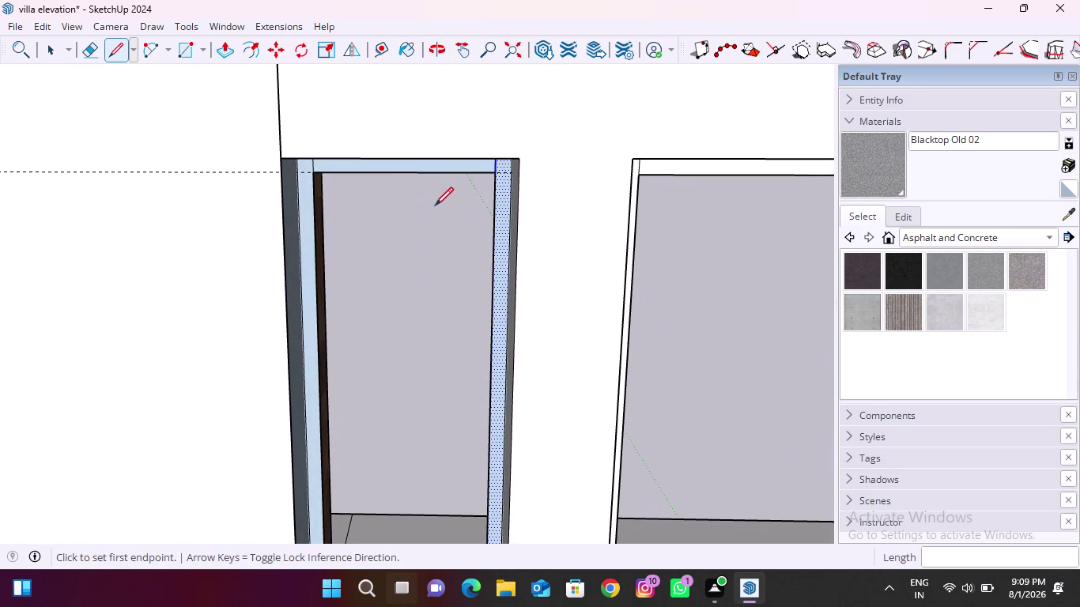
click(227, 47)
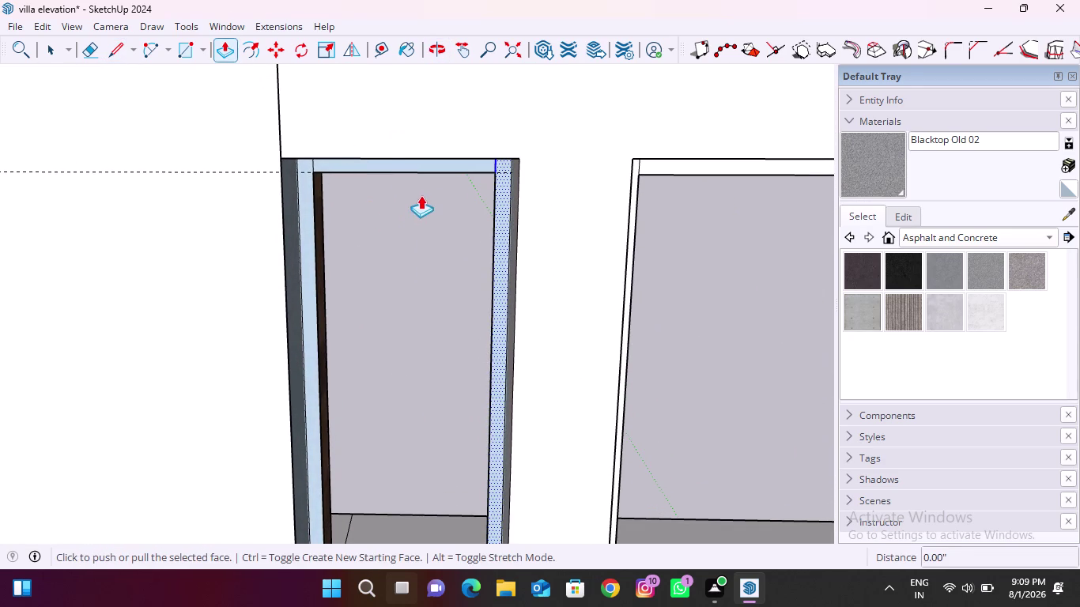
Pull the right jamb face outward and repeat that projection on the left jamb.
middle_drag(426, 188, 547, 254)
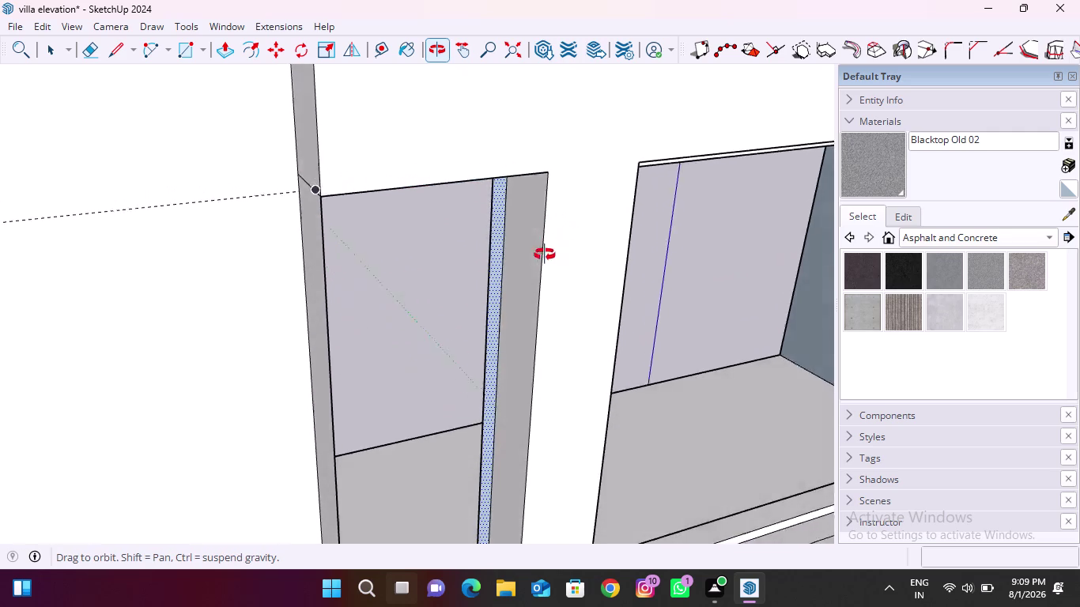
middle_drag(548, 254, 510, 272)
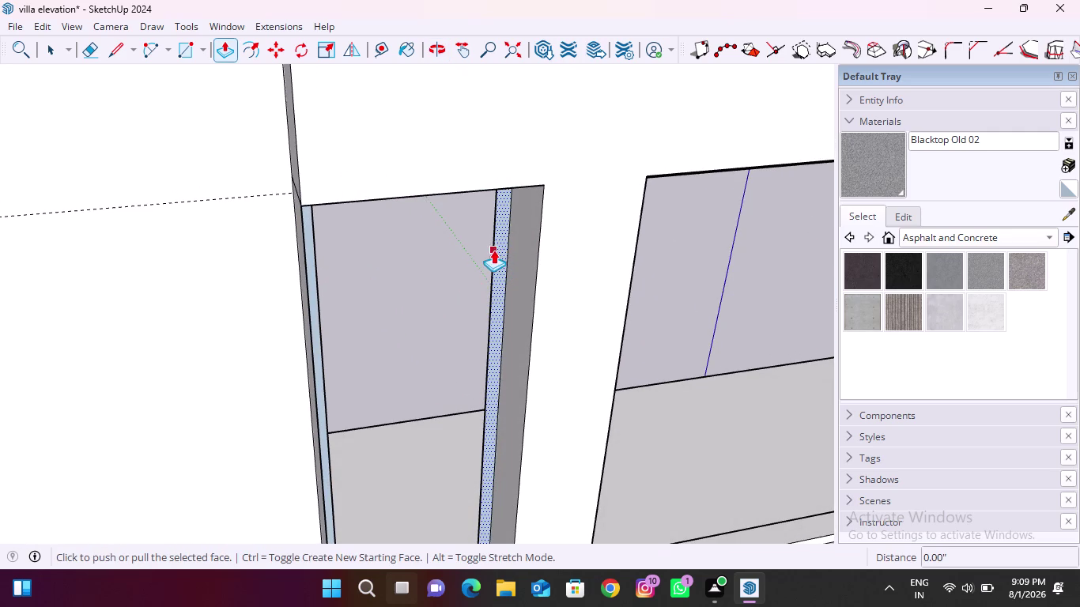
middle_drag(357, 280, 297, 265)
scroll(up, 3)
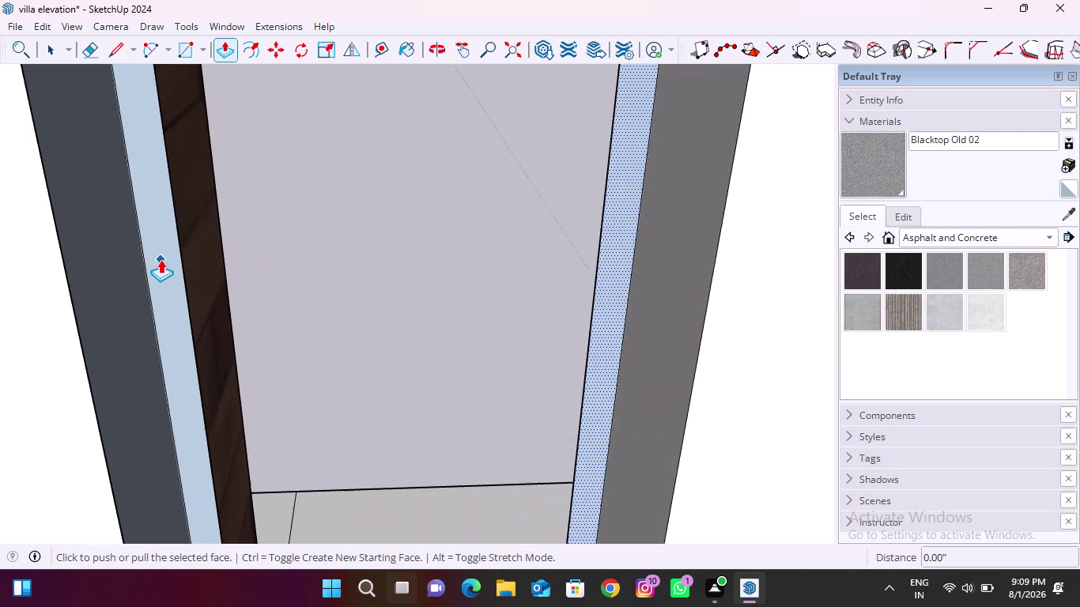
click(613, 270)
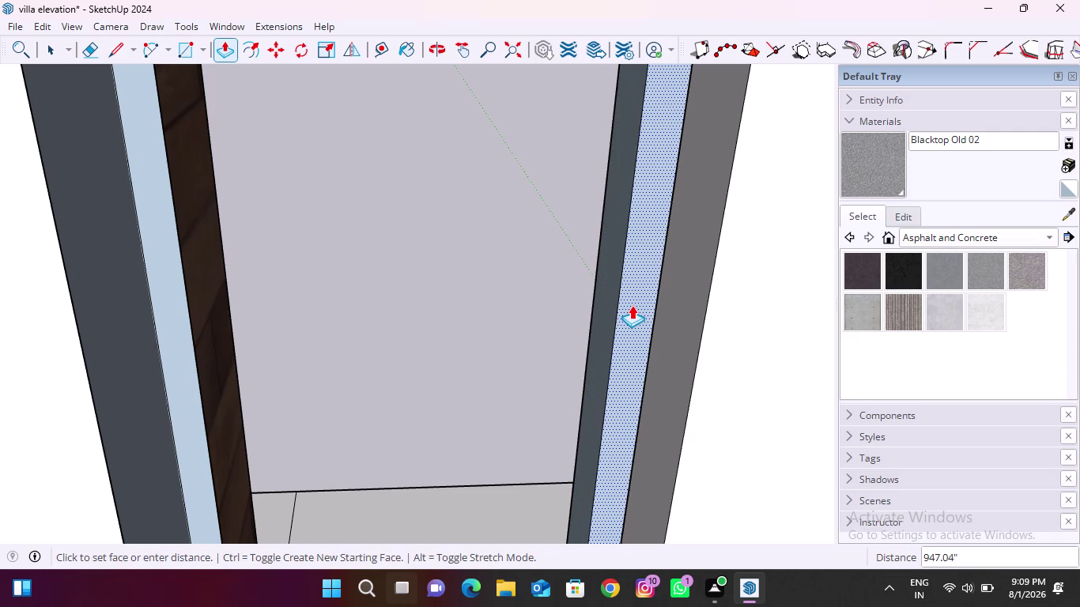
click(632, 305)
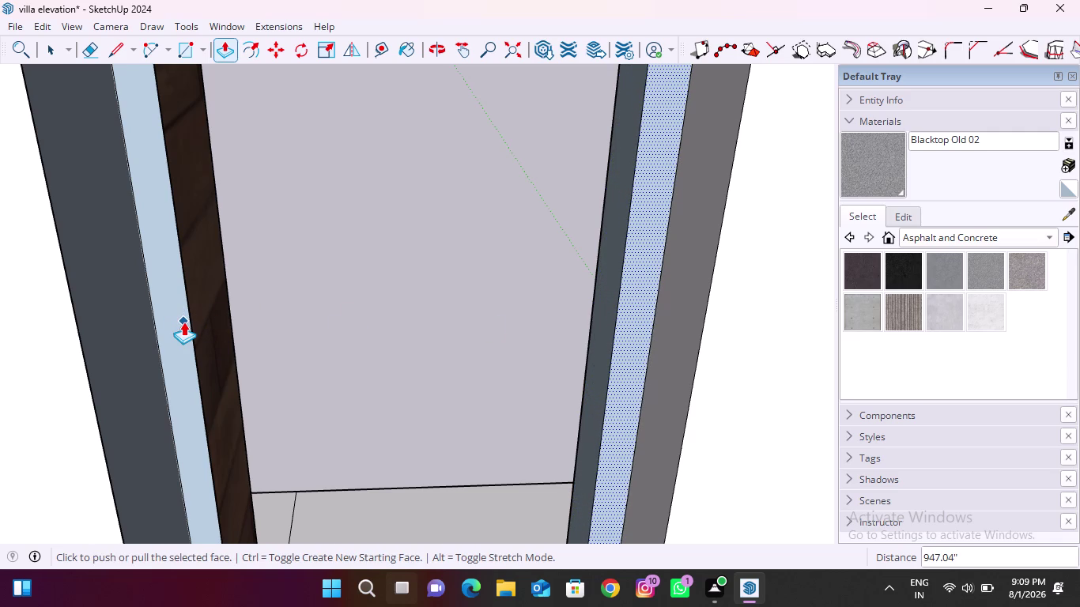
key(Escape)
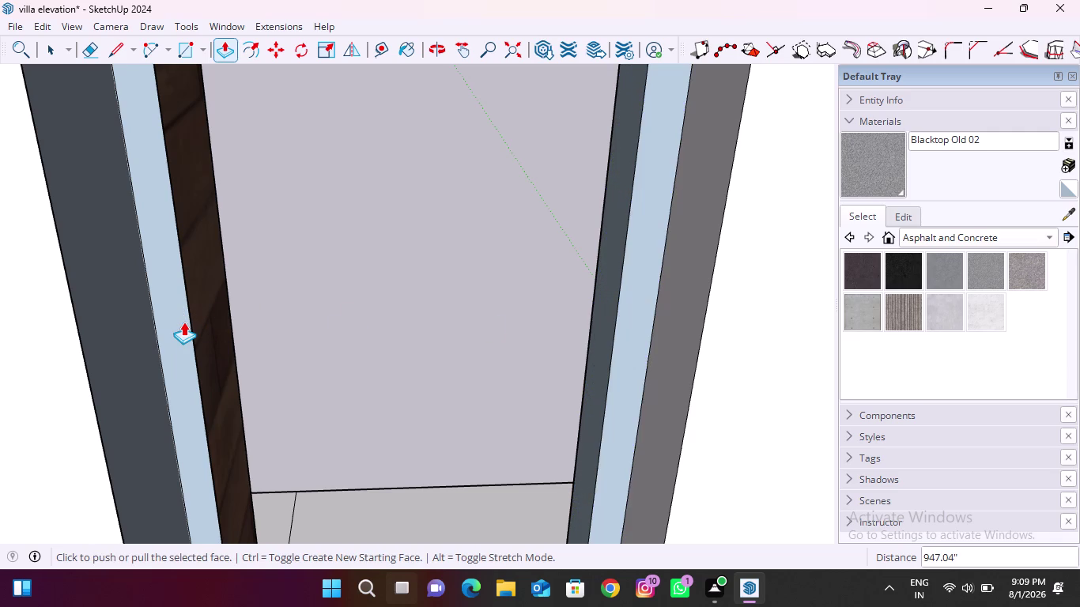
double_click(178, 305)
Repeat the same projection on the header face and orbit to check the frame.
scroll(down, 3)
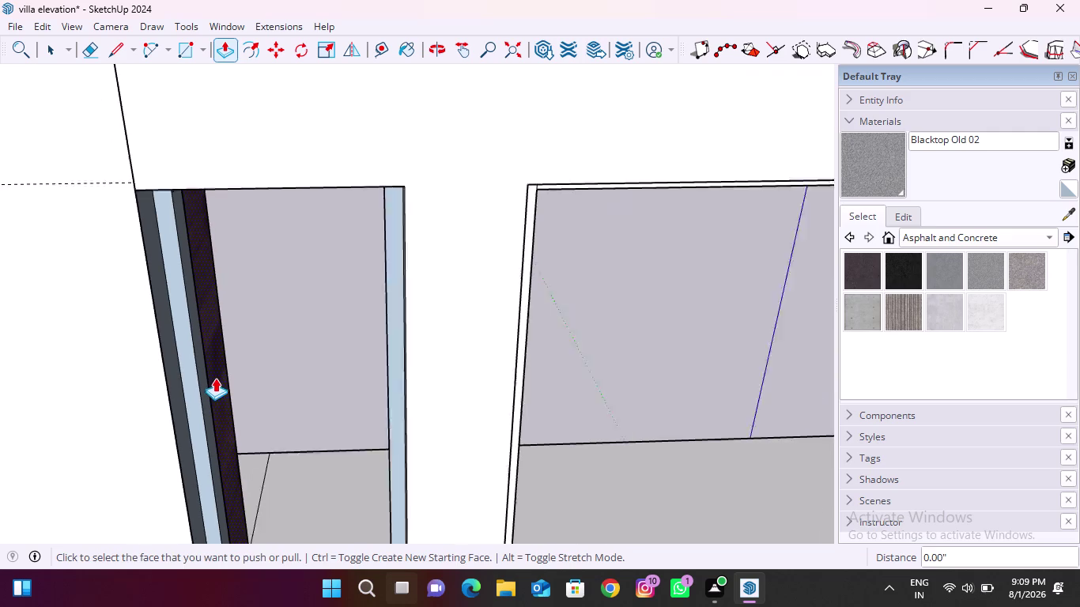
scroll(down, 3)
middle_drag(222, 388, 249, 251)
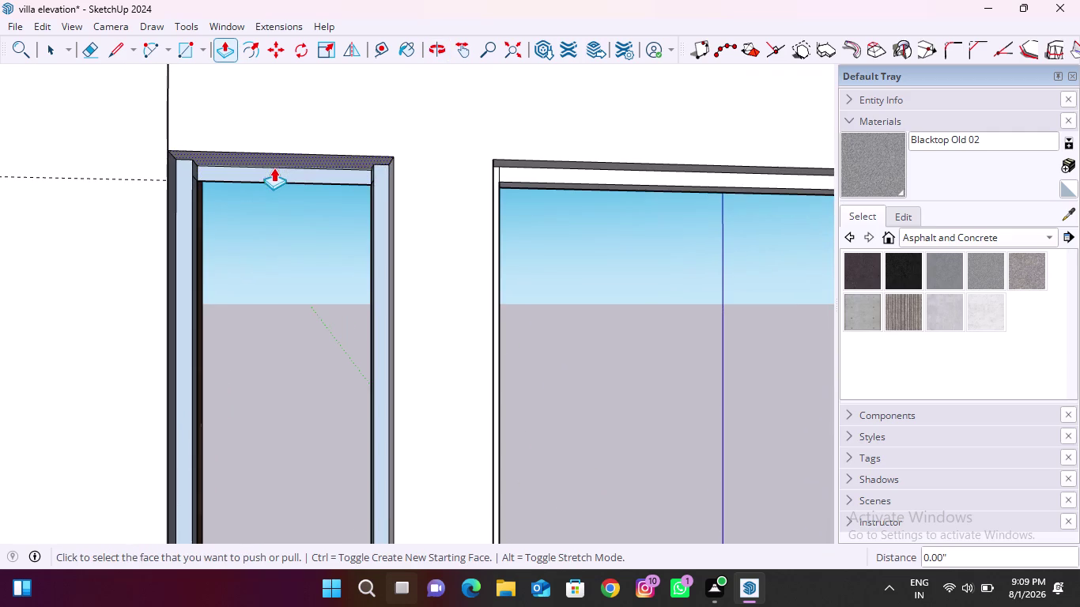
double_click(273, 171)
scroll(down, 3)
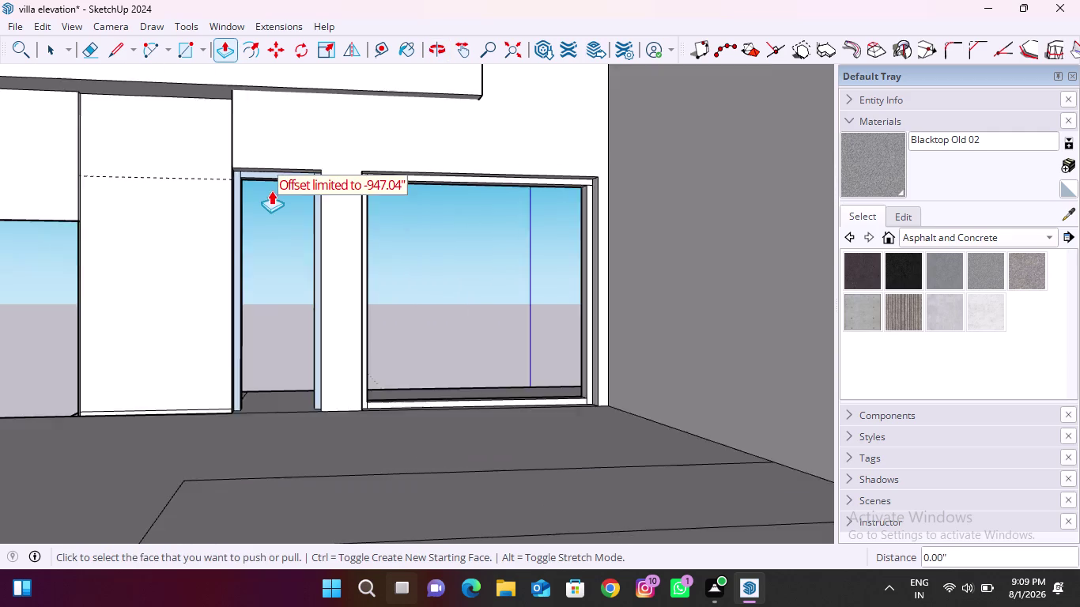
scroll(down, 3)
click(511, 51)
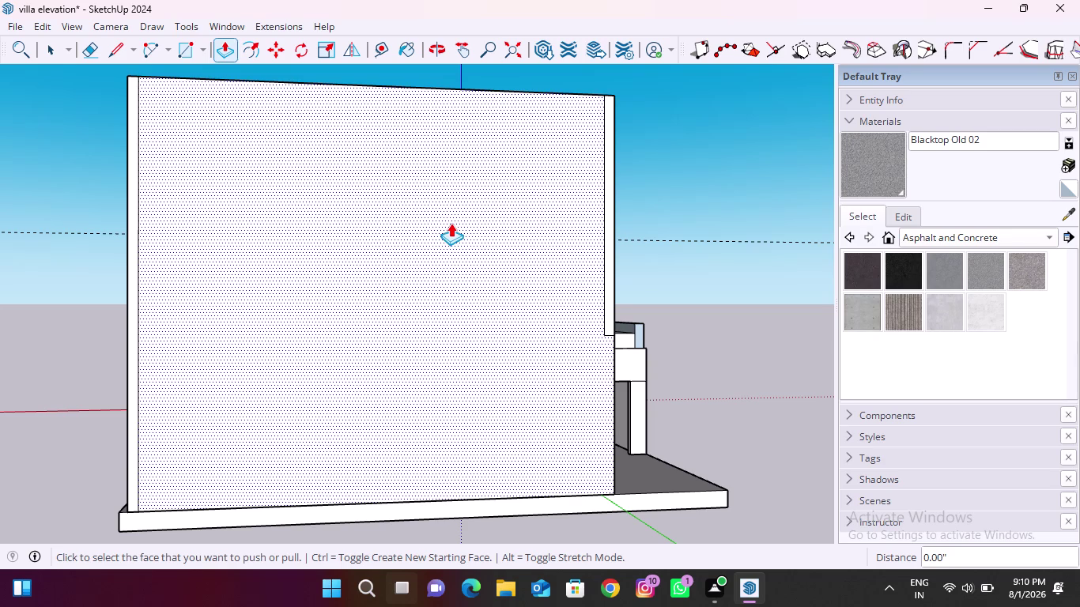
scroll(down, 3)
scroll(down, 3)
middle_drag(400, 210, 395, 369)
scroll(up, 3)
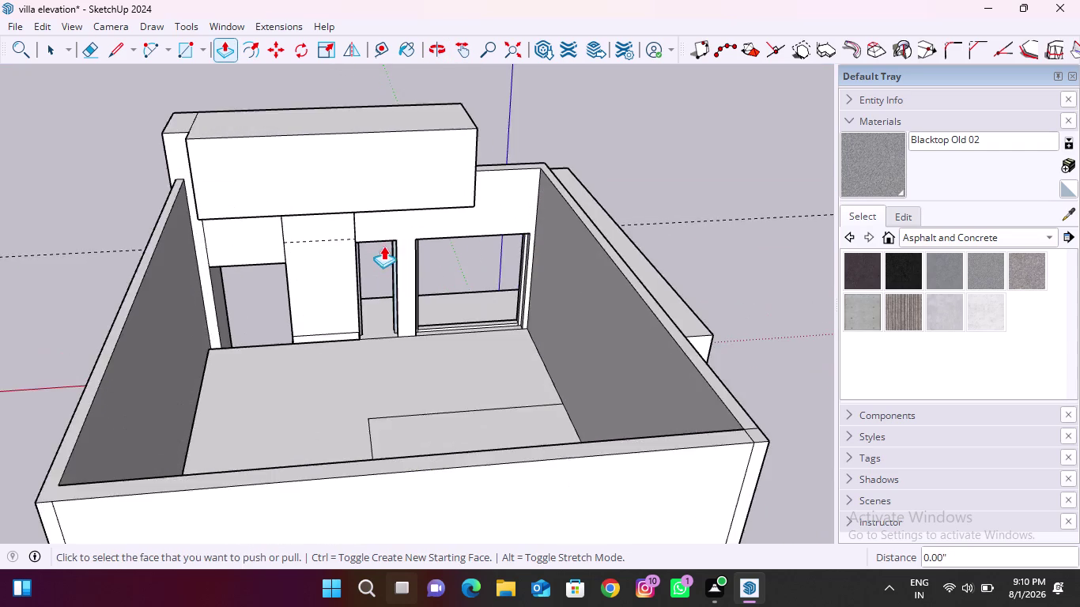
scroll(up, 3)
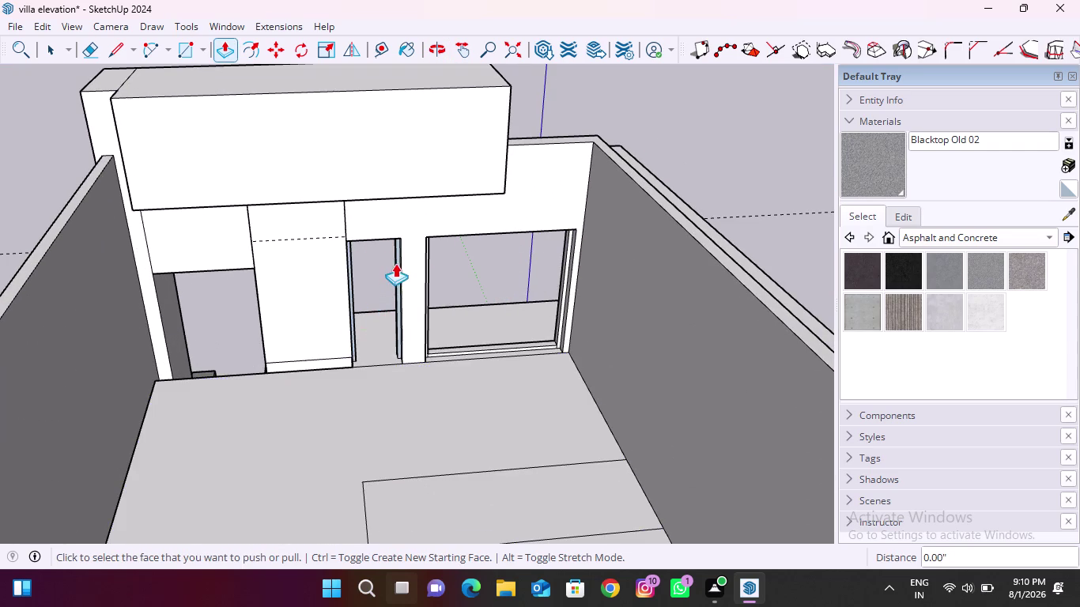
scroll(up, 3)
middle_drag(387, 355, 496, 371)
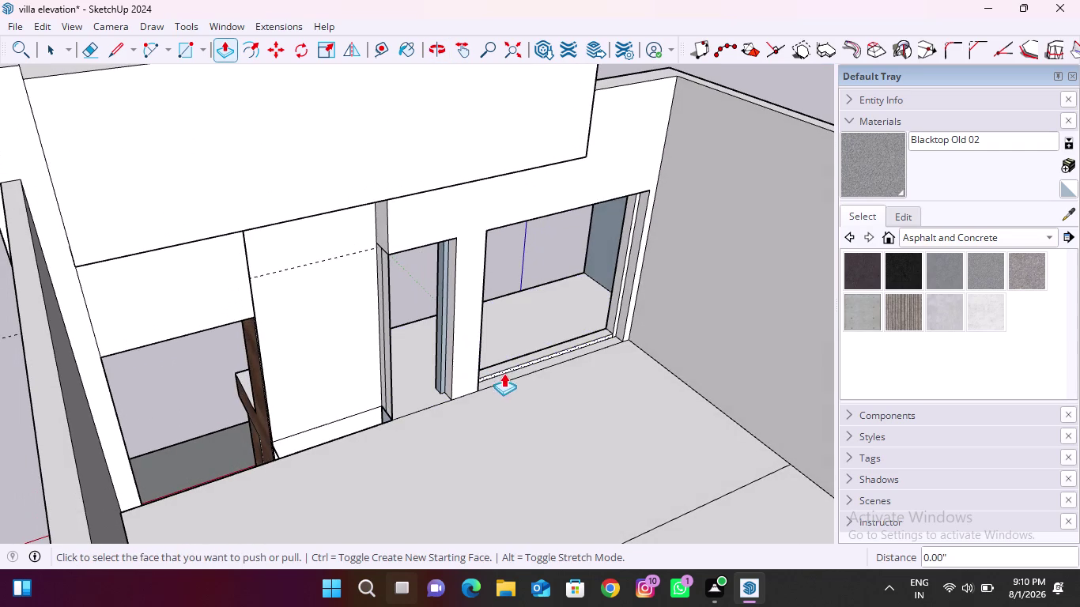
click(111, 53)
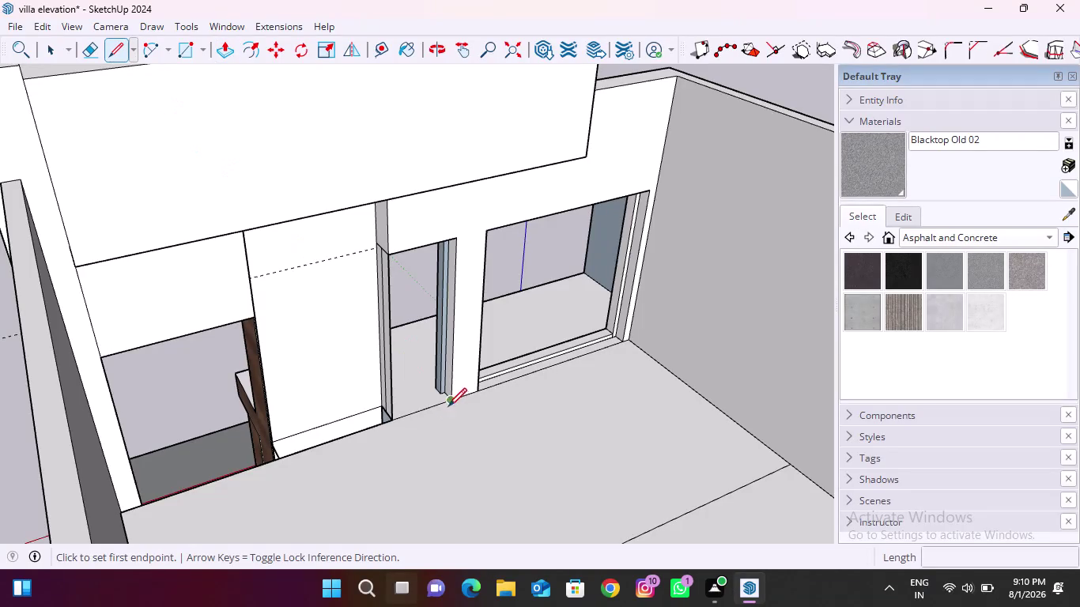
Draw an edge across the door base from the left jamb's bottom corner to the right jamb.
scroll(up, 3)
middle_drag(433, 402, 358, 425)
scroll(up, 3)
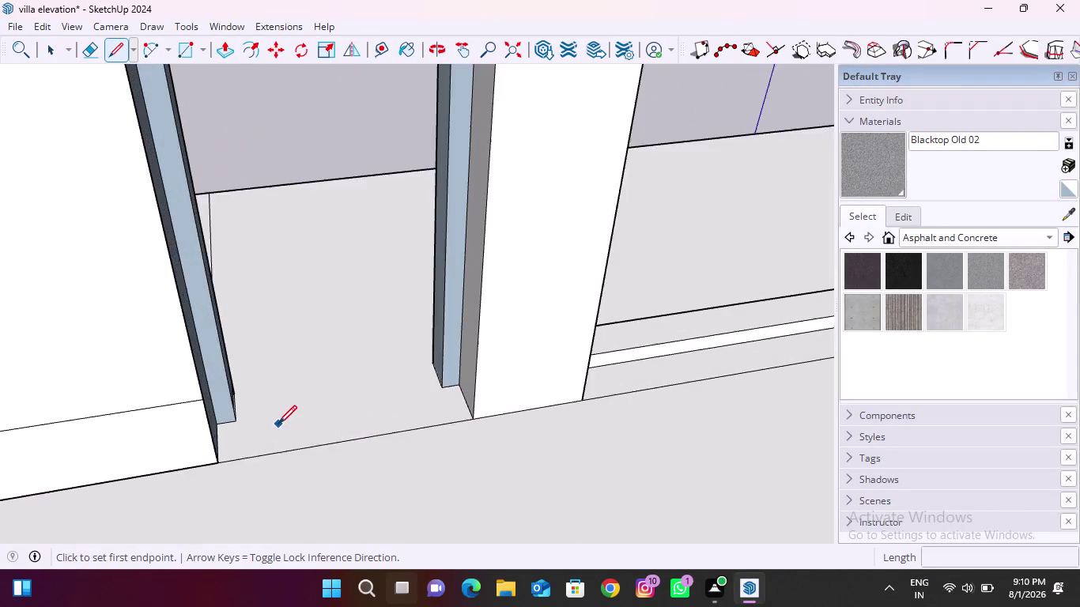
scroll(up, 3)
middle_drag(217, 418, 182, 419)
scroll(up, 3)
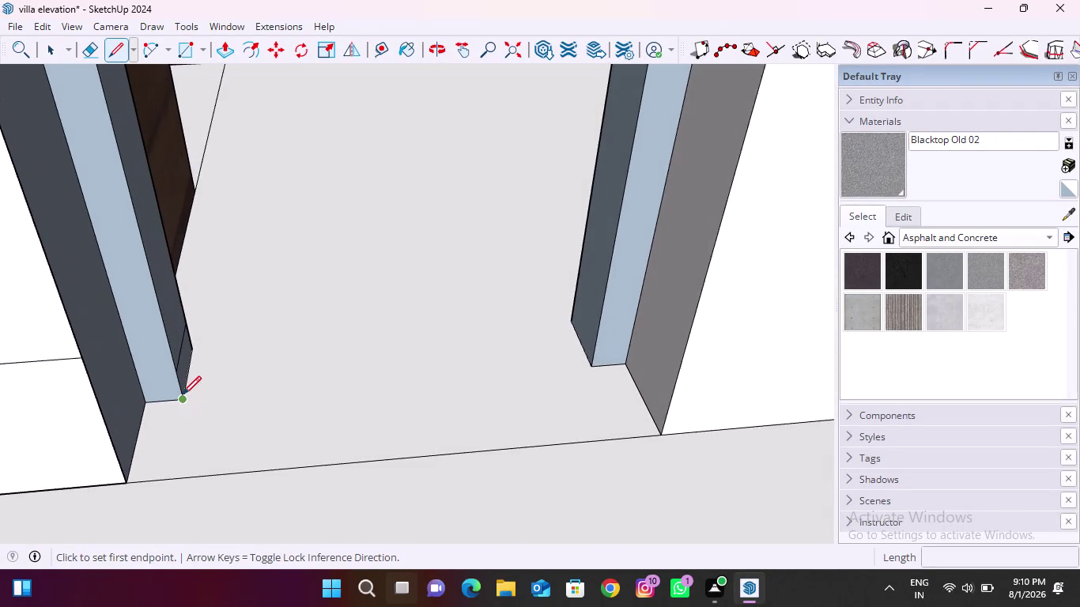
scroll(up, 3)
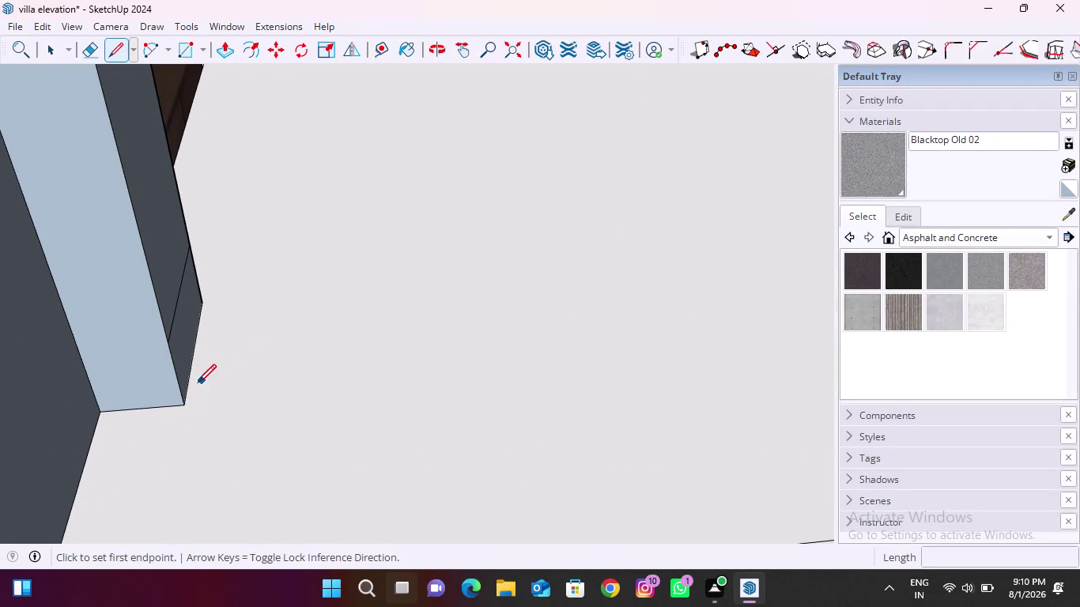
middle_drag(171, 319, 72, 254)
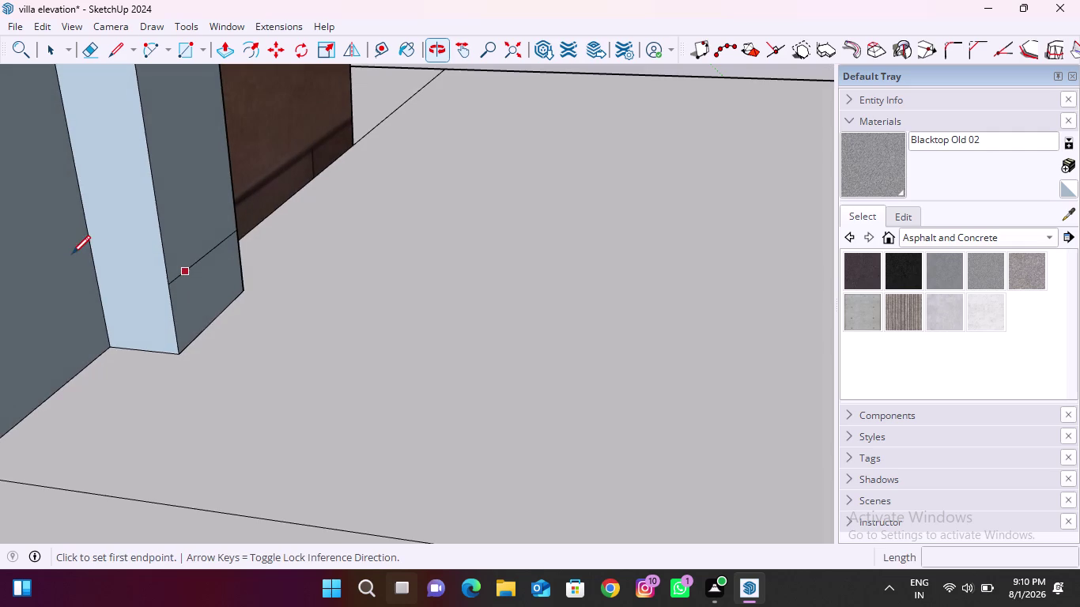
scroll(down, 3)
scroll(up, 3)
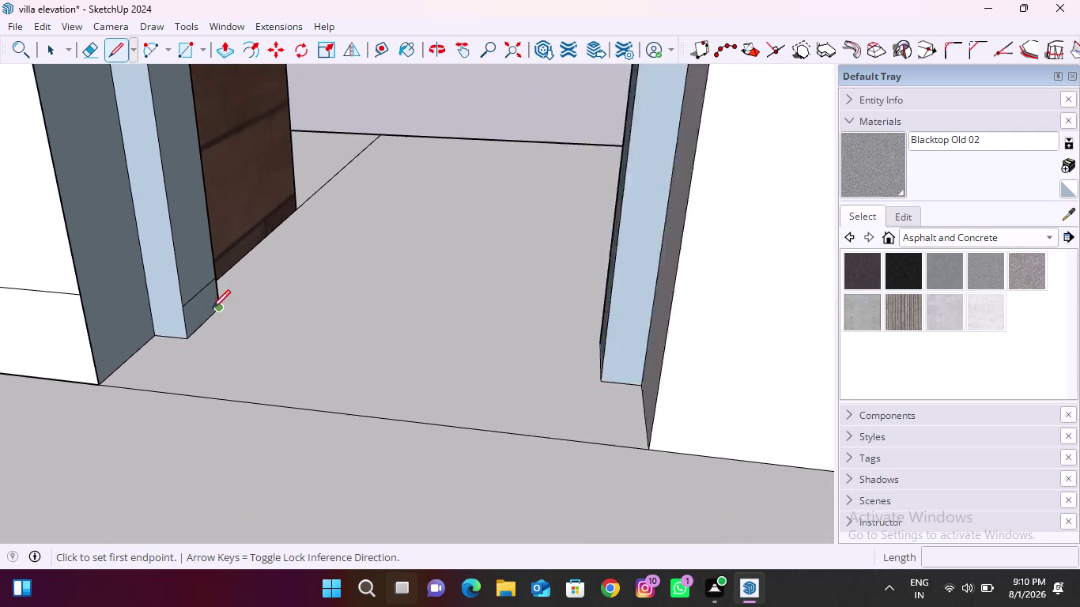
scroll(up, 3)
click(147, 304)
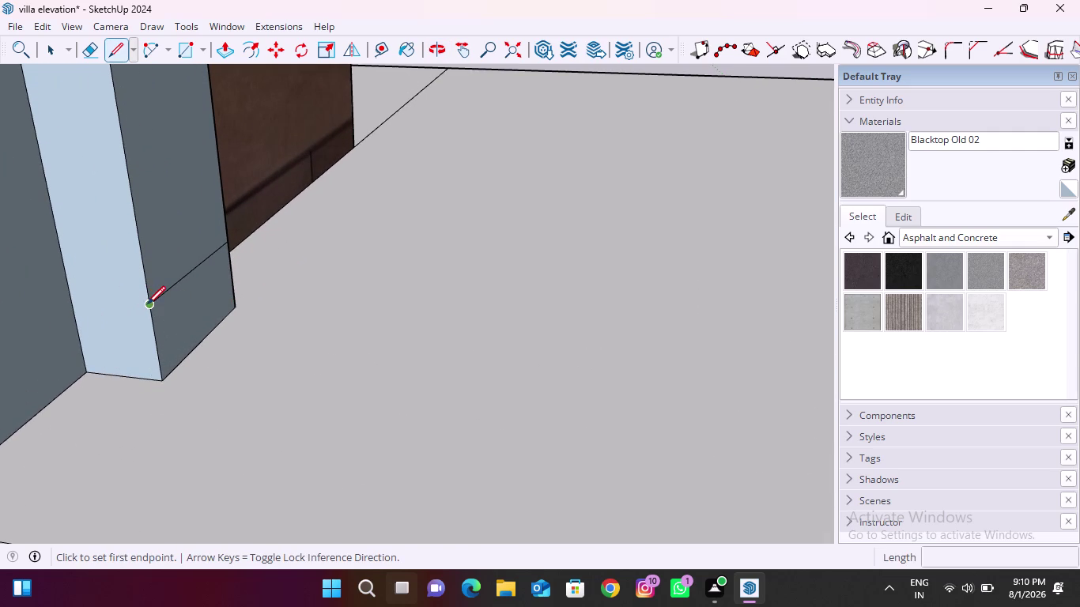
scroll(down, 3)
middle_drag(179, 329, 374, 328)
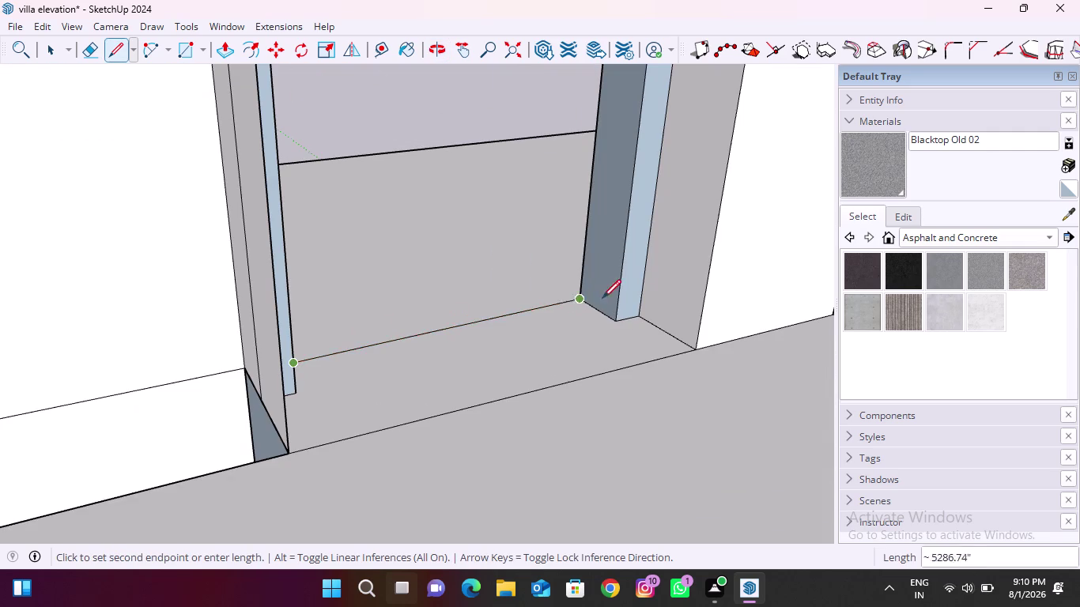
click(618, 292)
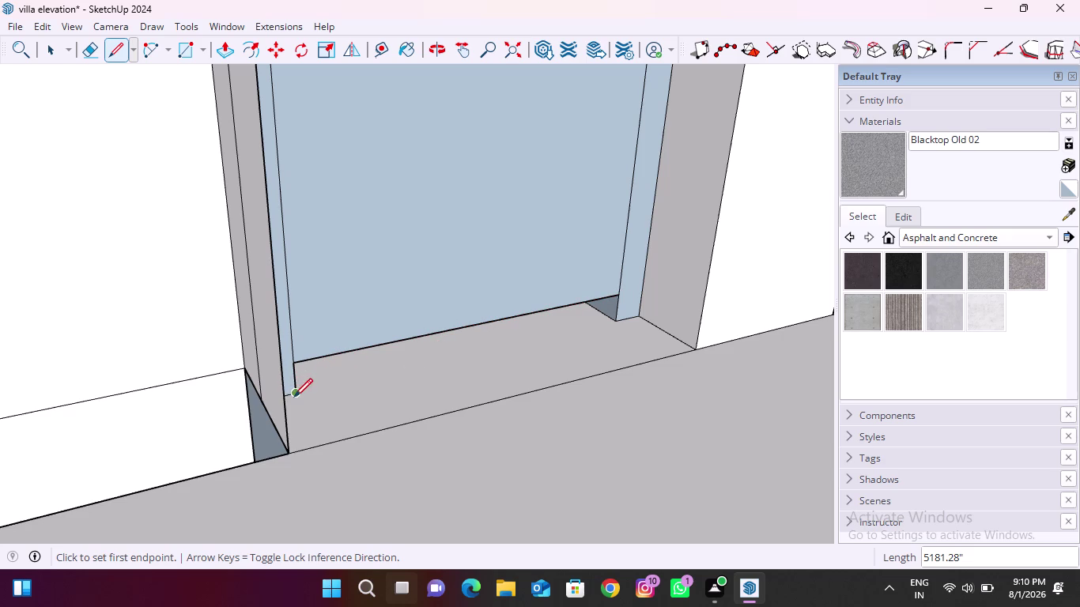
Draw the threshold edge from the left jamb's inner corner to the right jamb.
middle_drag(295, 397, 251, 404)
scroll(up, 3)
click(275, 378)
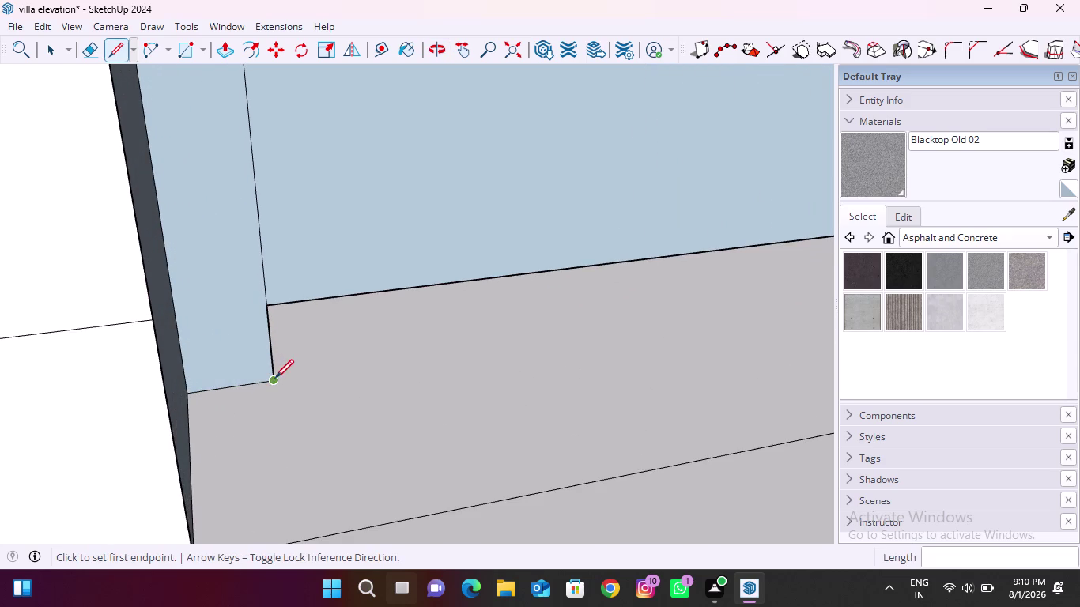
scroll(down, 3)
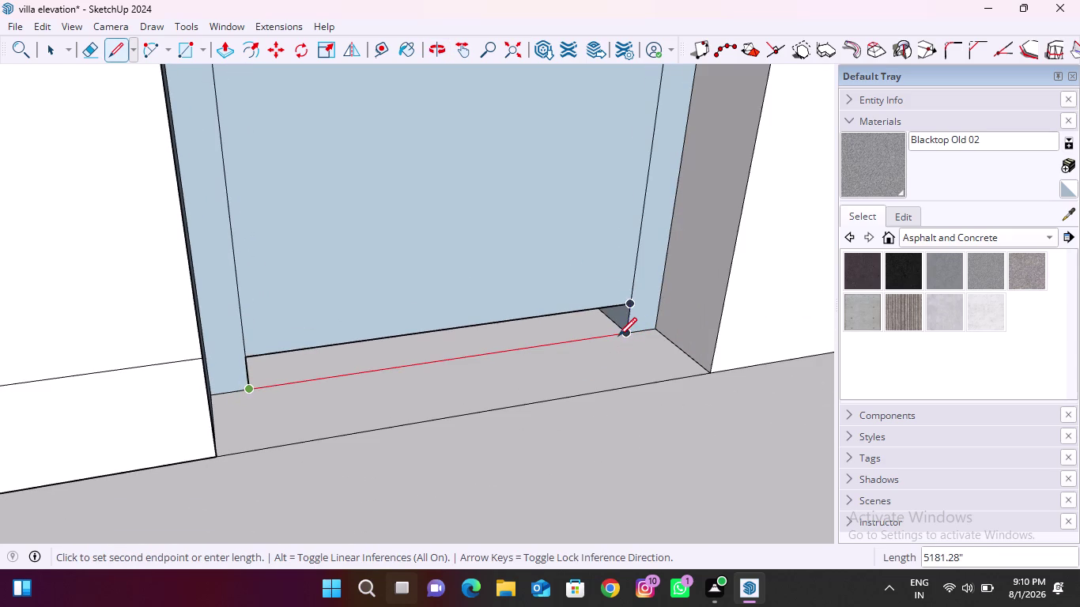
click(619, 336)
scroll(down, 3)
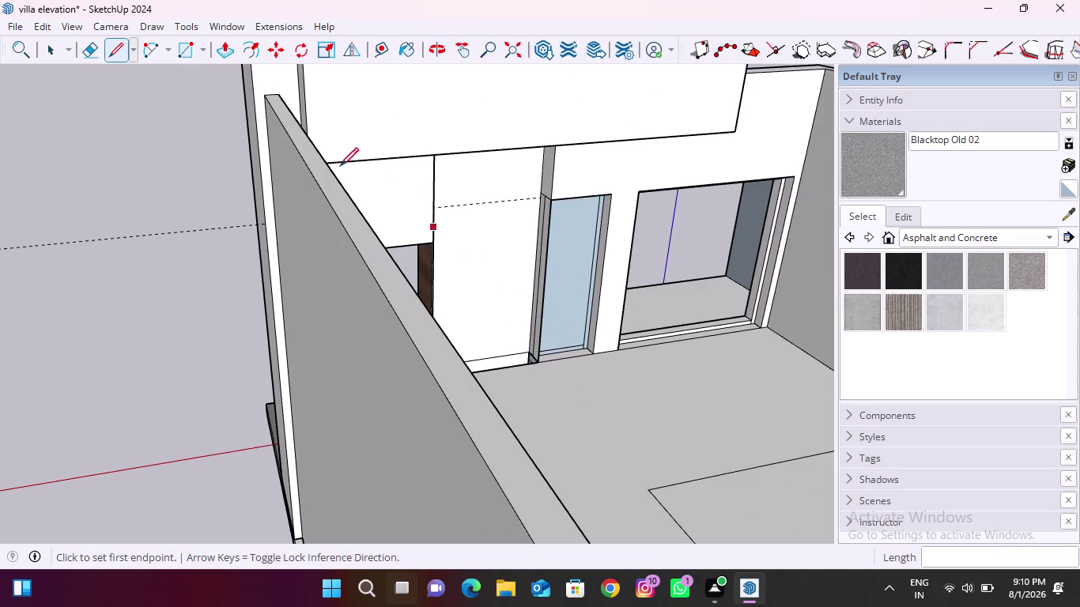
click(44, 56)
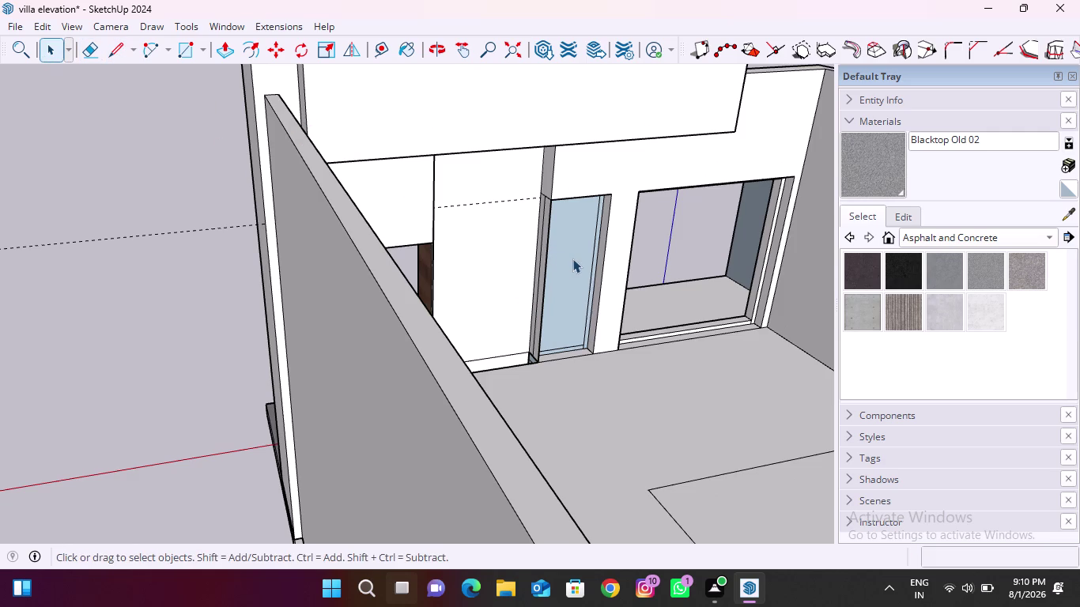
click(573, 258)
key(Delete)
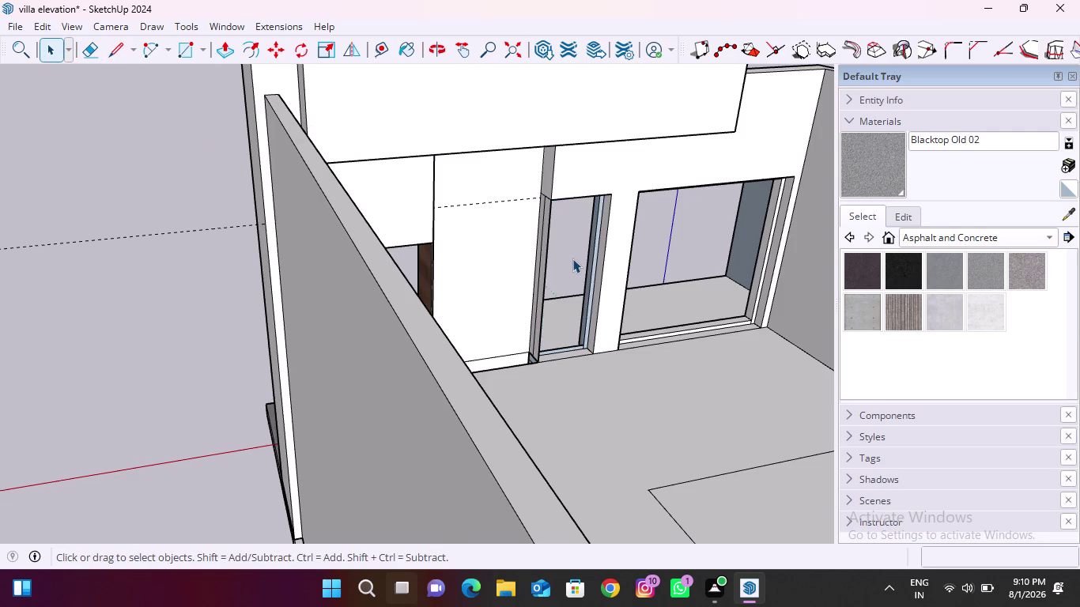
scroll(down, 3)
middle_drag(294, 324, 858, 331)
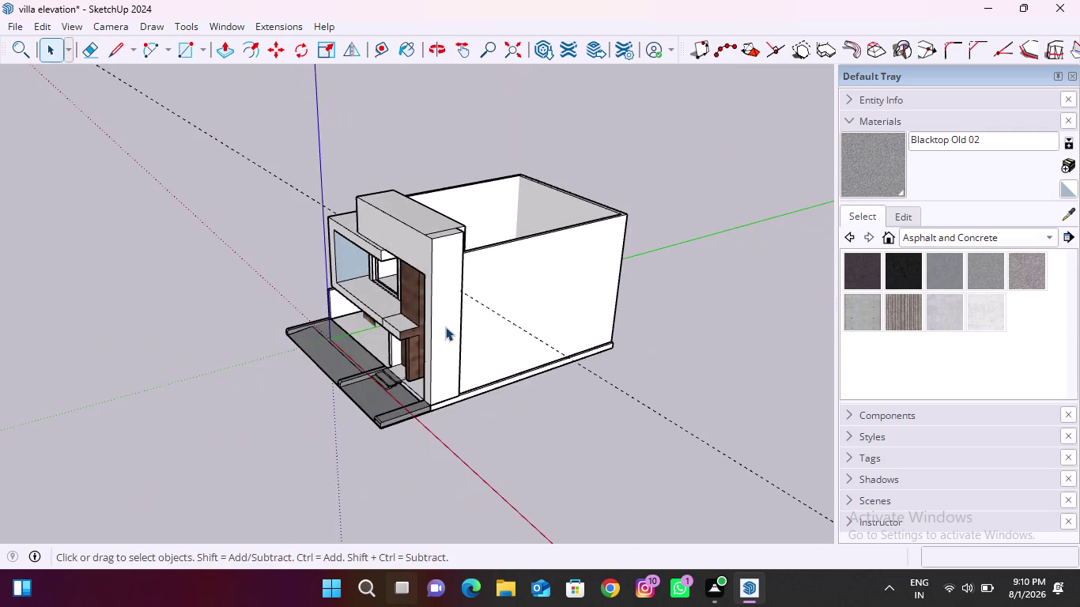
middle_drag(443, 325, 751, 266)
scroll(up, 3)
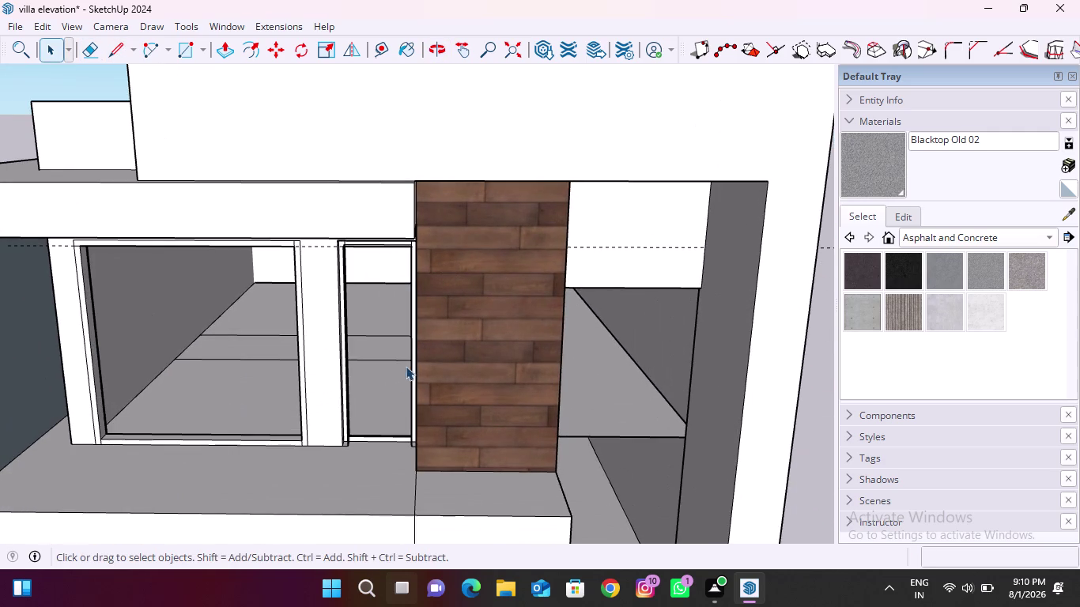
scroll(up, 3)
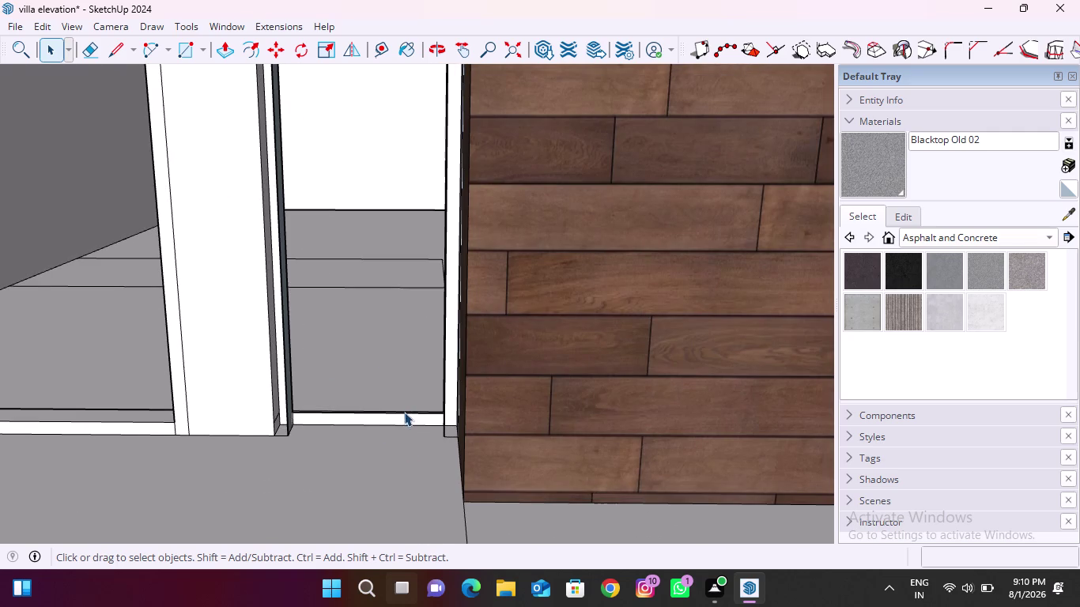
middle_drag(404, 412, 491, 451)
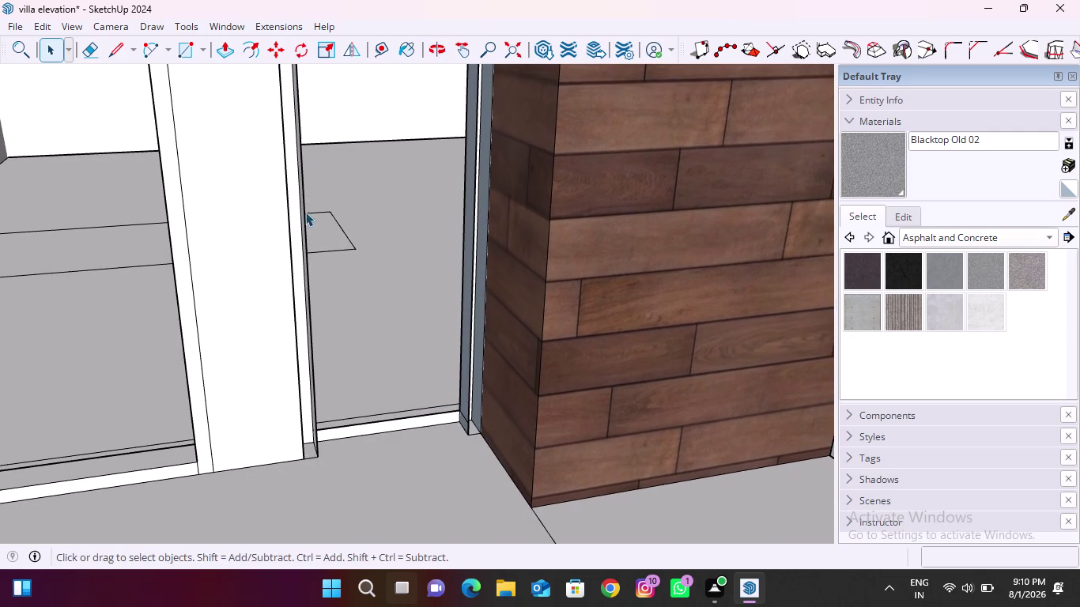
click(323, 56)
scroll(down, 3)
middle_drag(422, 428, 422, 425)
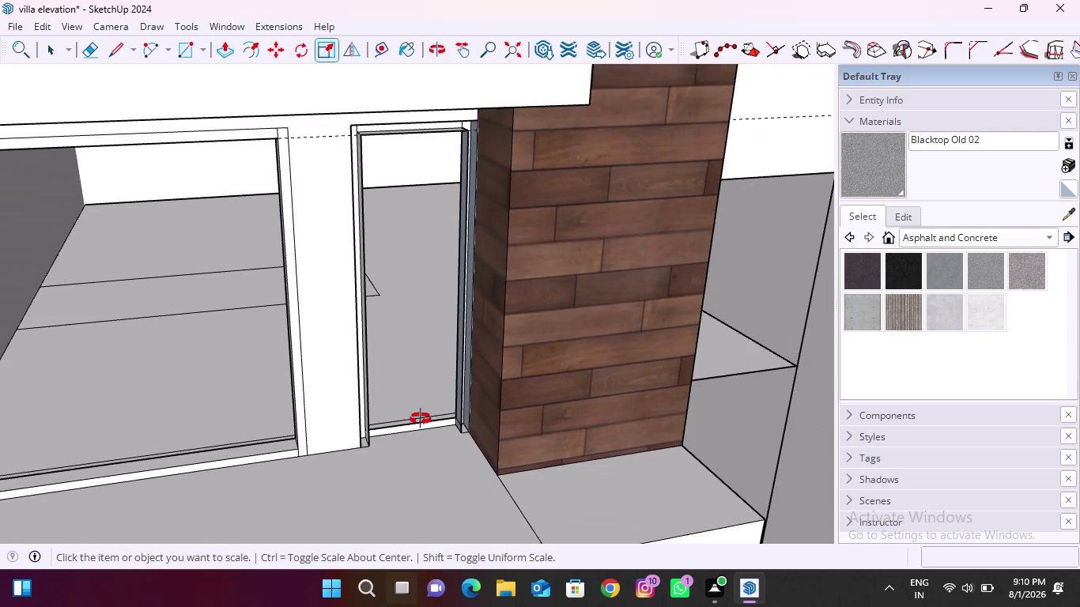
middle_drag(423, 425, 404, 397)
scroll(up, 3)
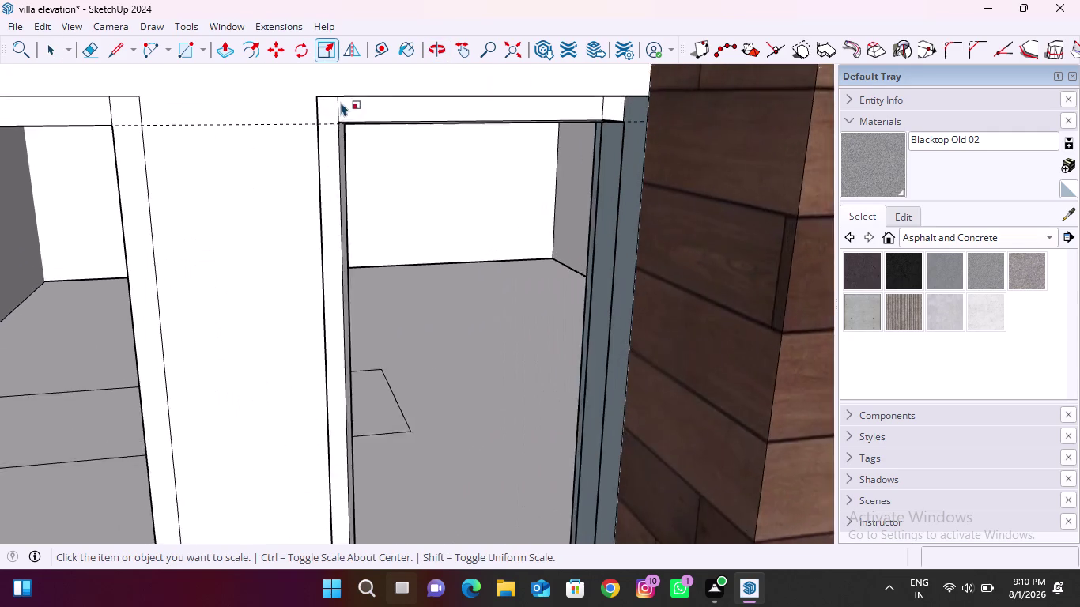
scroll(up, 3)
scroll(down, 3)
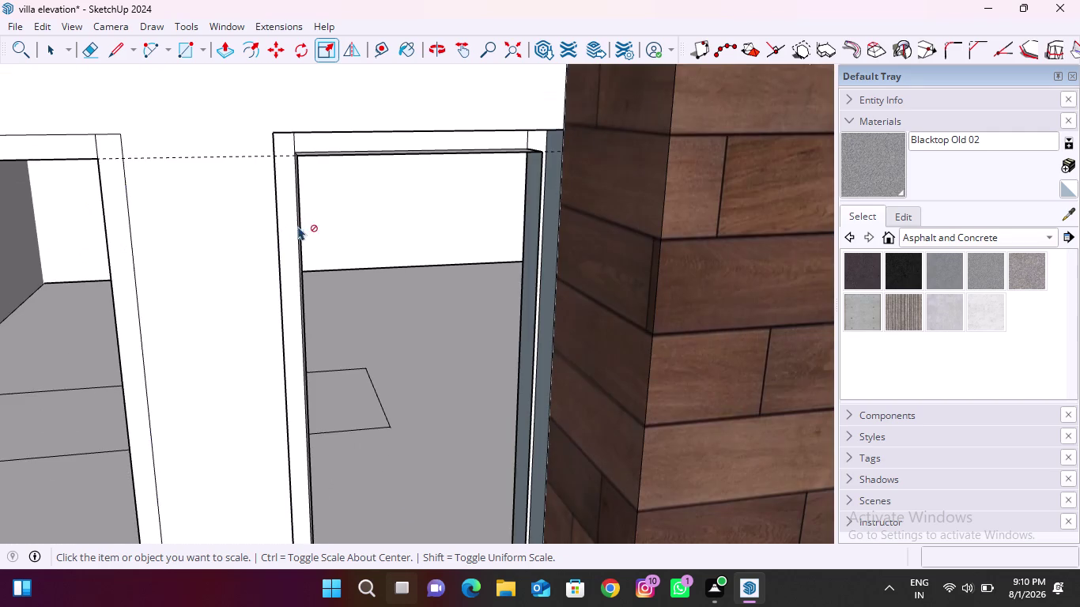
scroll(down, 3)
scroll(up, 3)
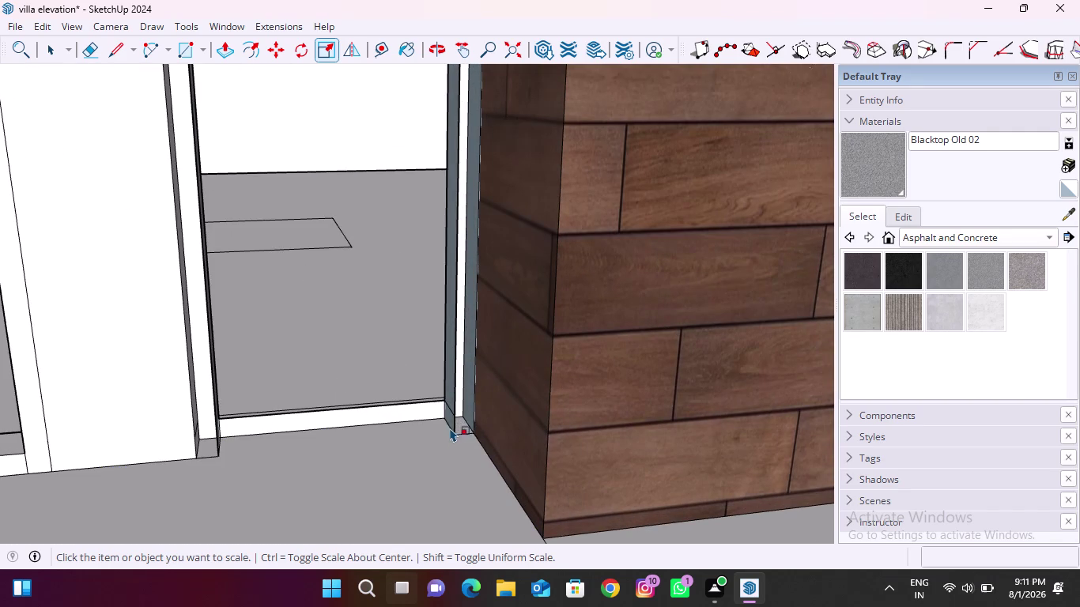
scroll(down, 3)
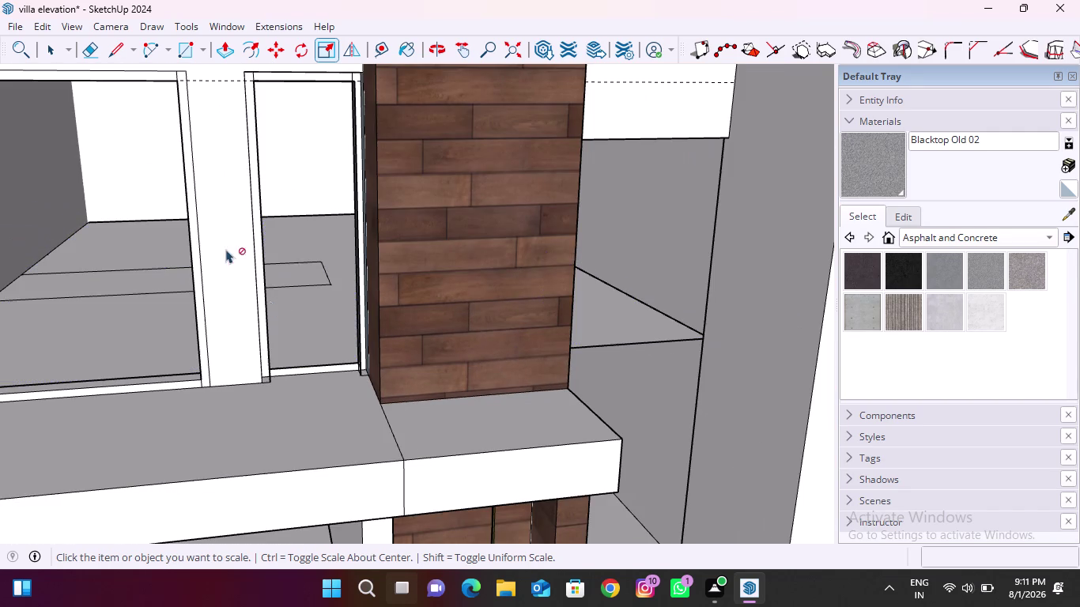
click(54, 47)
scroll(down, 3)
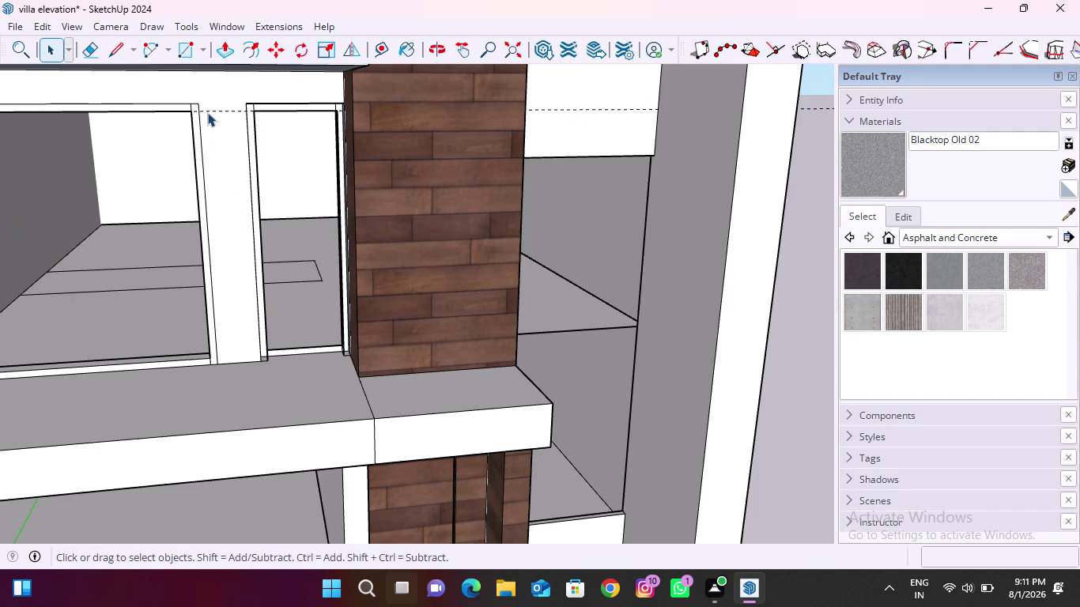
click(215, 110)
key(Delete)
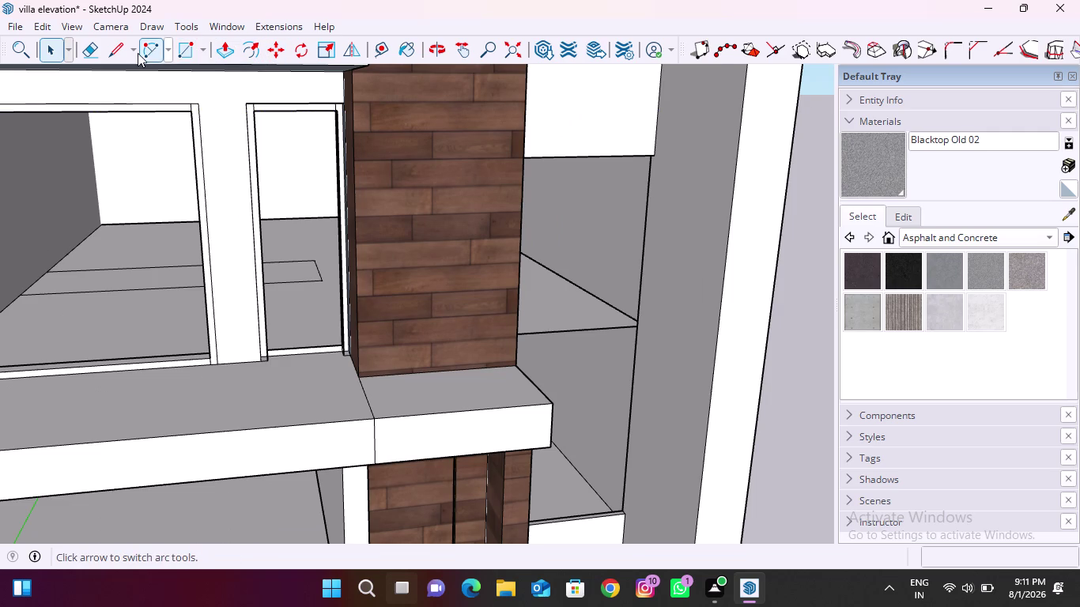
click(178, 53)
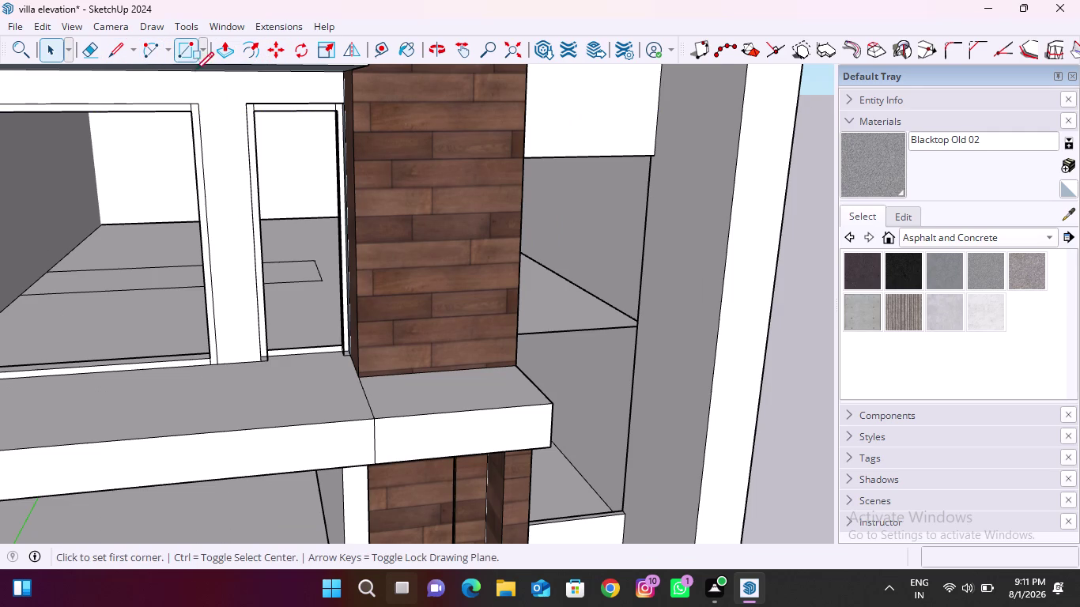
Draw a threshold rectangle along the door sill between the jambs.
scroll(up, 3)
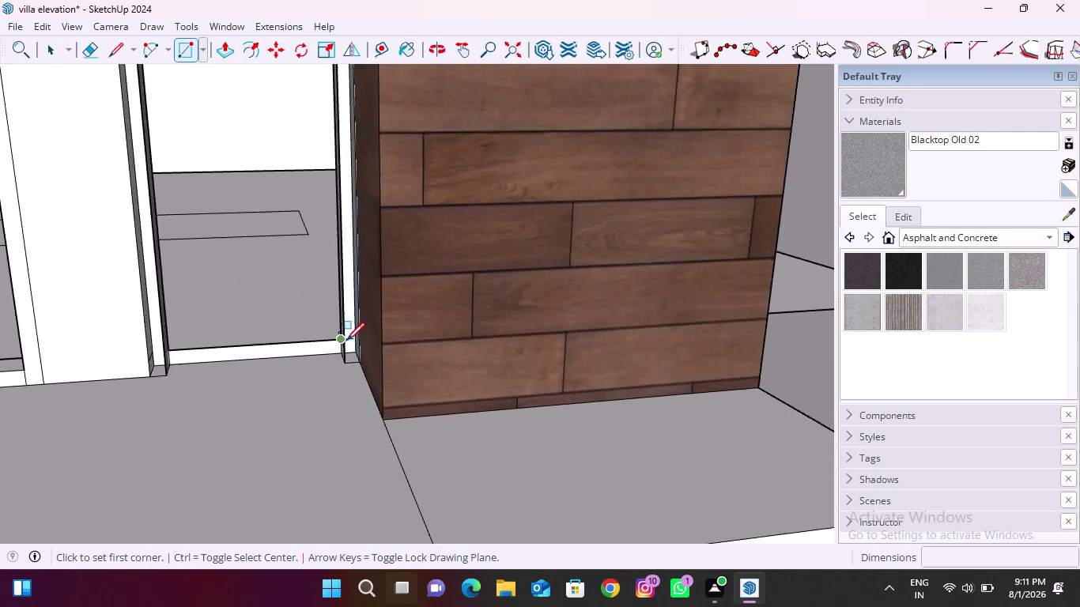
scroll(up, 3)
click(334, 406)
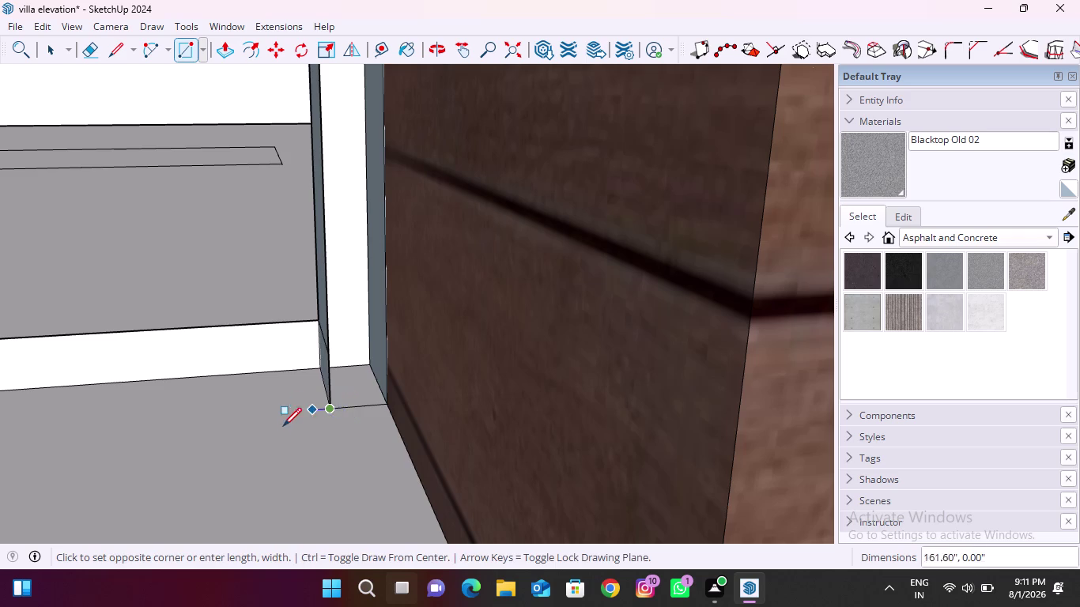
scroll(down, 3)
scroll(down, 3)
middle_drag(208, 456, 227, 451)
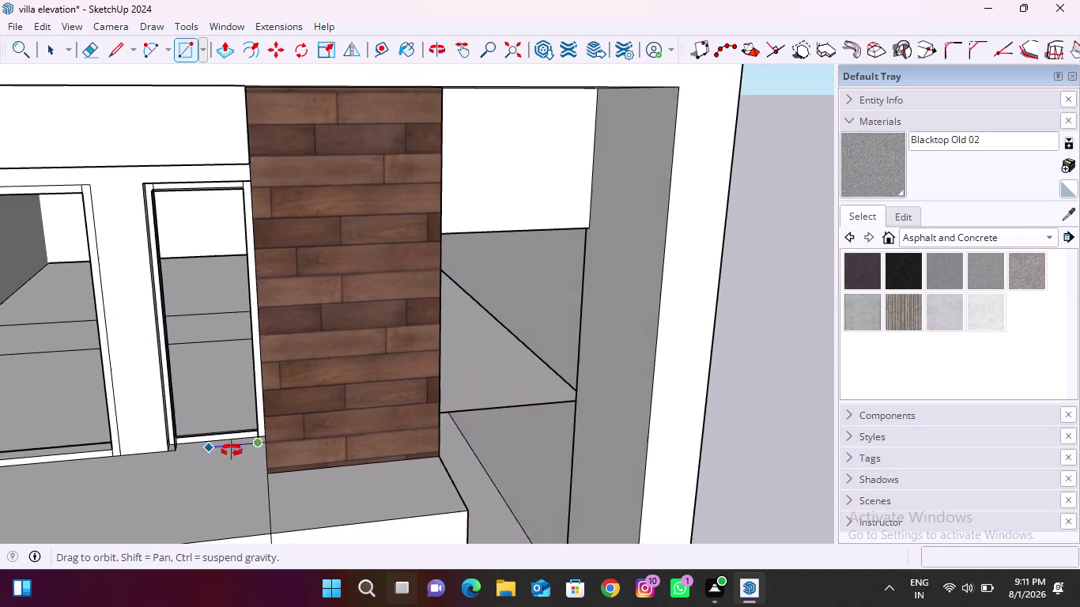
middle_drag(227, 451, 313, 431)
scroll(up, 3)
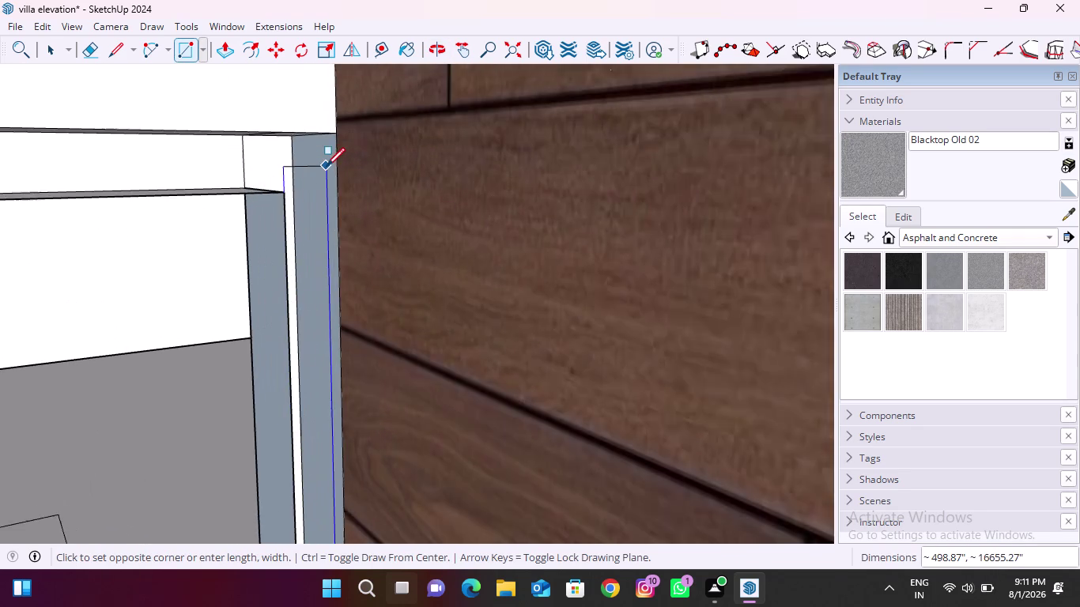
scroll(up, 3)
click(336, 124)
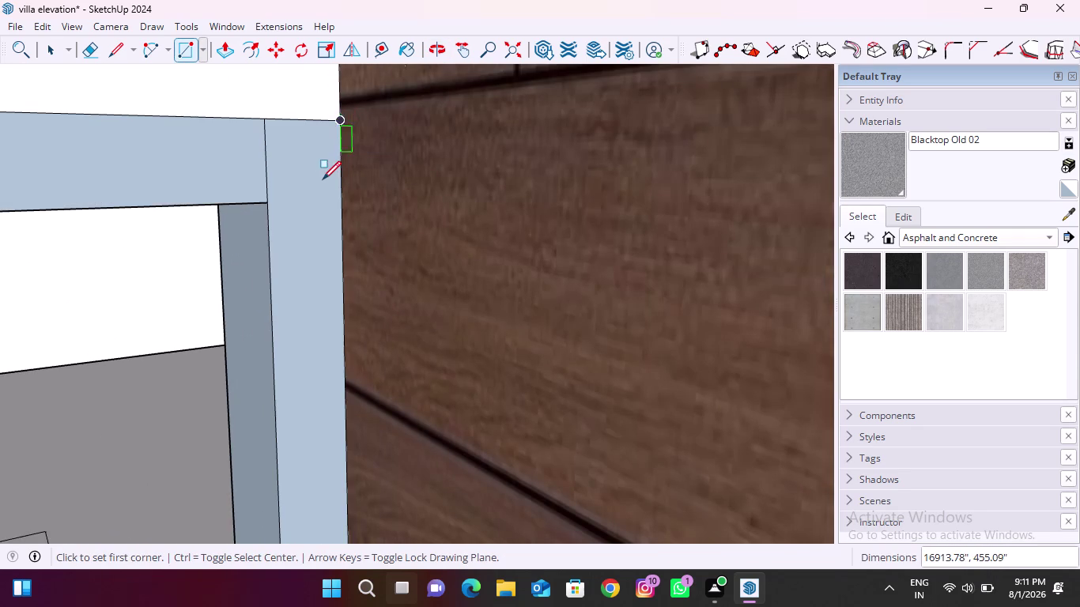
scroll(down, 3)
middle_drag(263, 324, 238, 312)
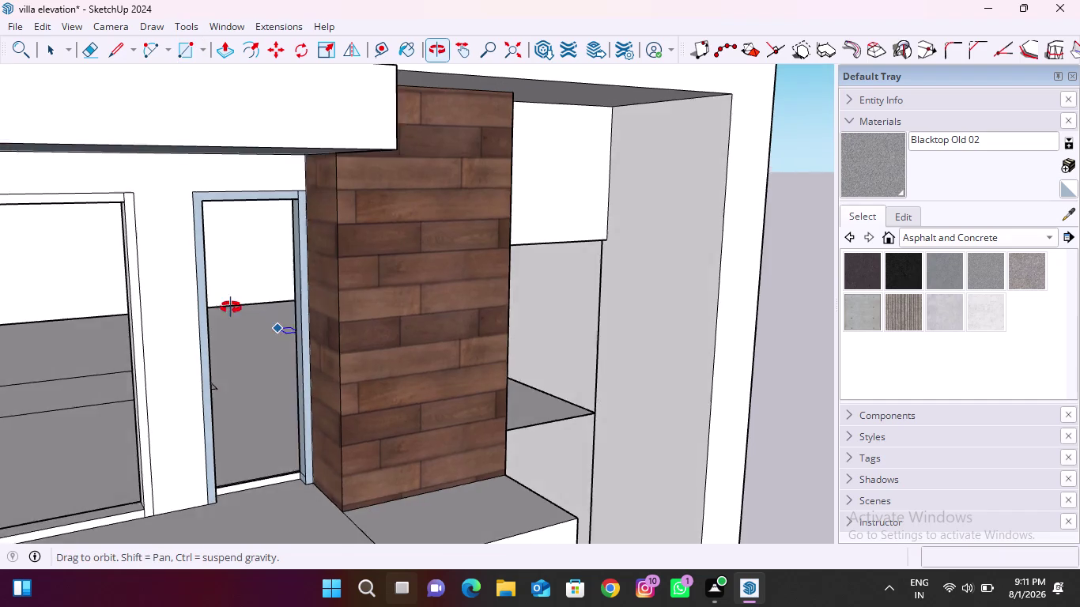
middle_drag(238, 312, 354, 322)
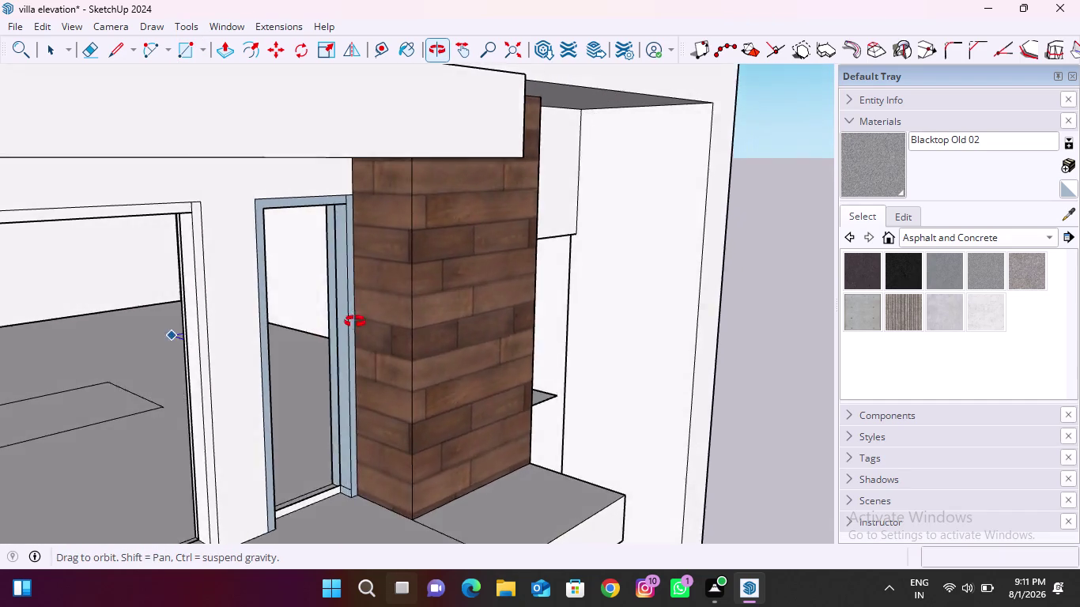
middle_drag(353, 322, 337, 306)
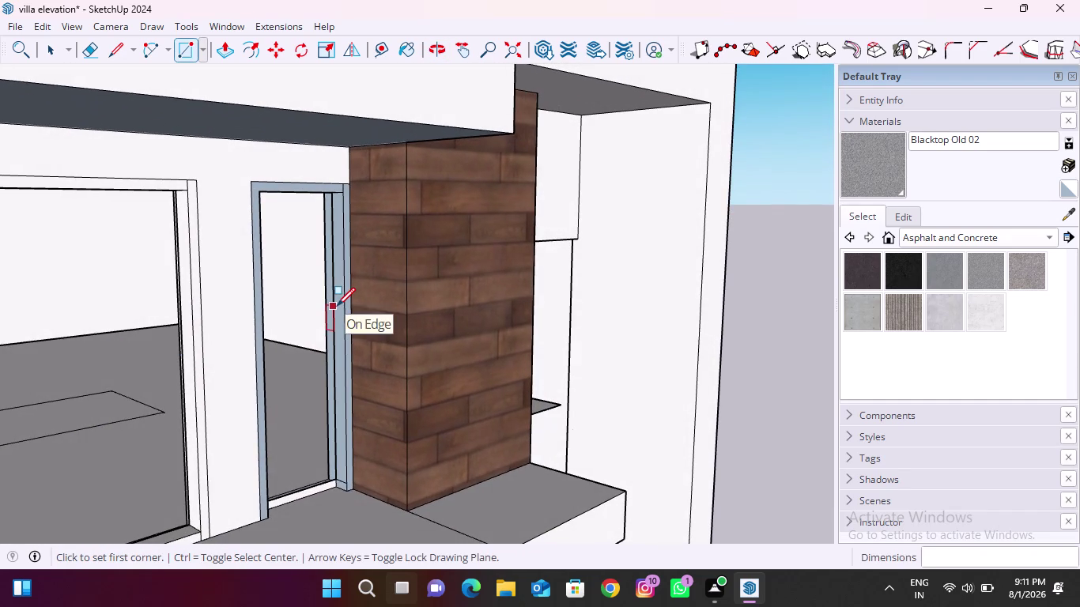
Push the threshold strip face in to form a recessed threshold.
click(229, 49)
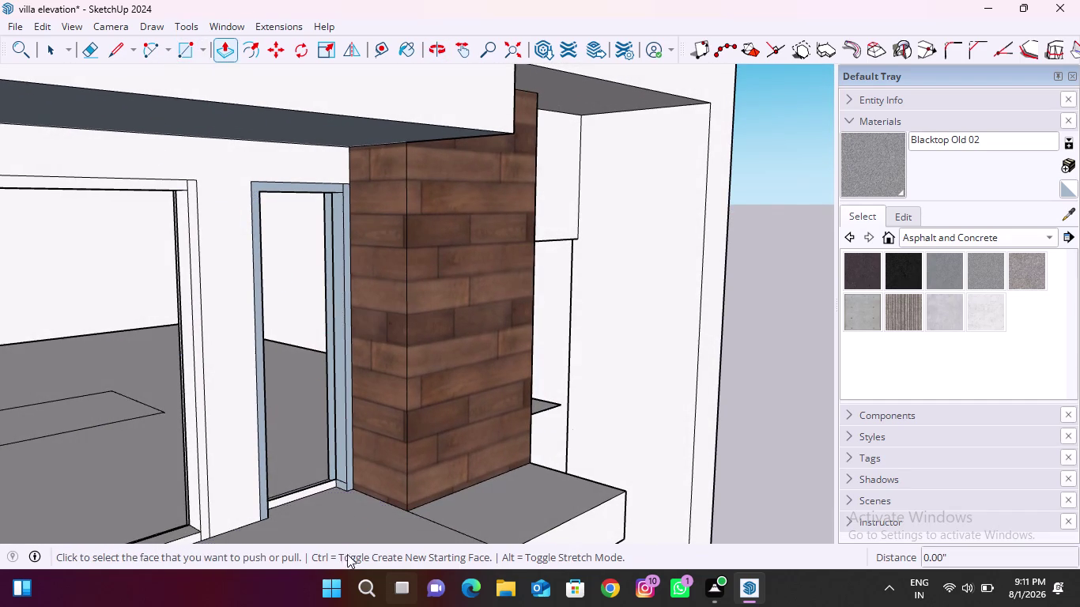
scroll(up, 3)
click(338, 458)
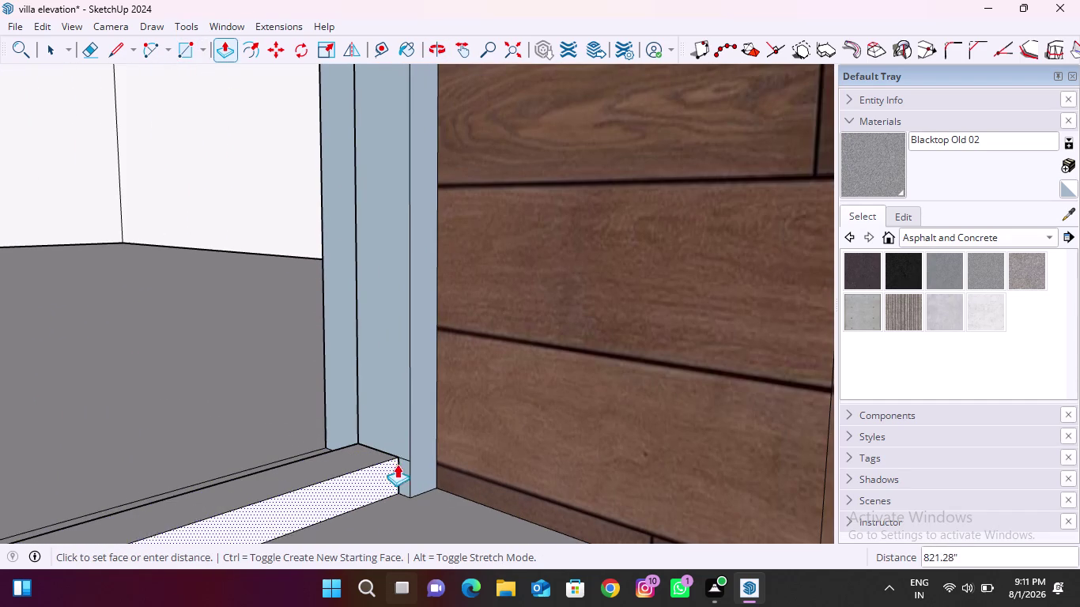
click(412, 438)
scroll(down, 3)
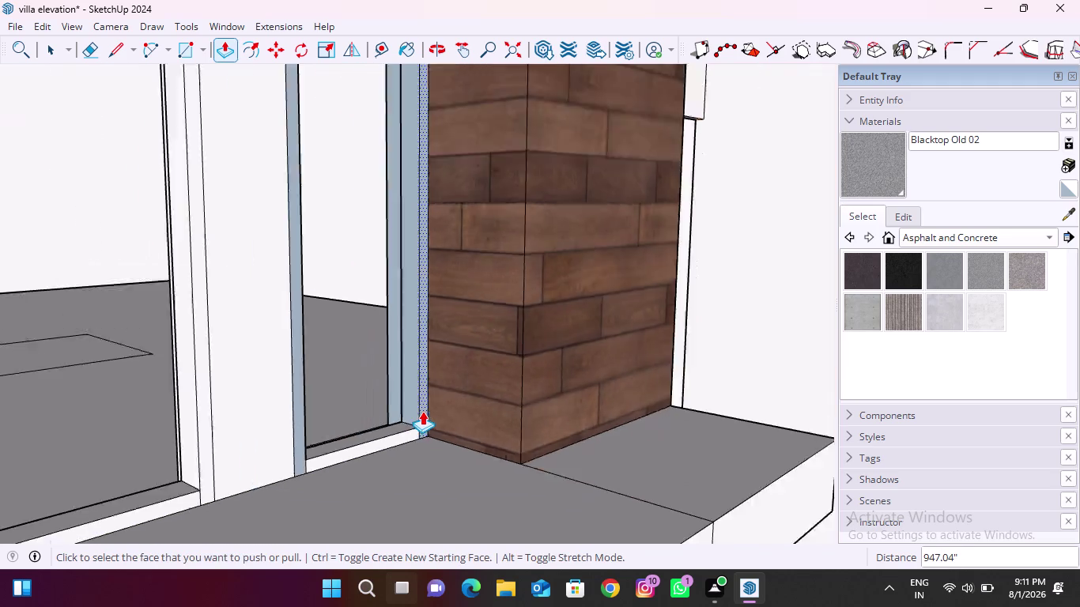
scroll(down, 3)
Move the first-floor balcony threshold's front edge back along the threshold.
middle_drag(414, 399, 437, 451)
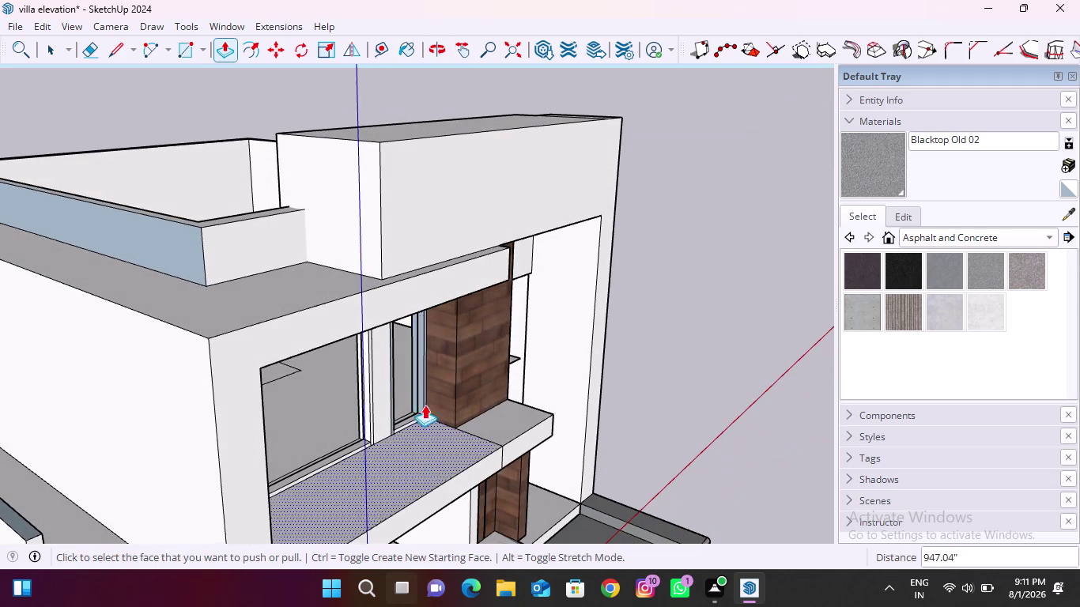
click(48, 51)
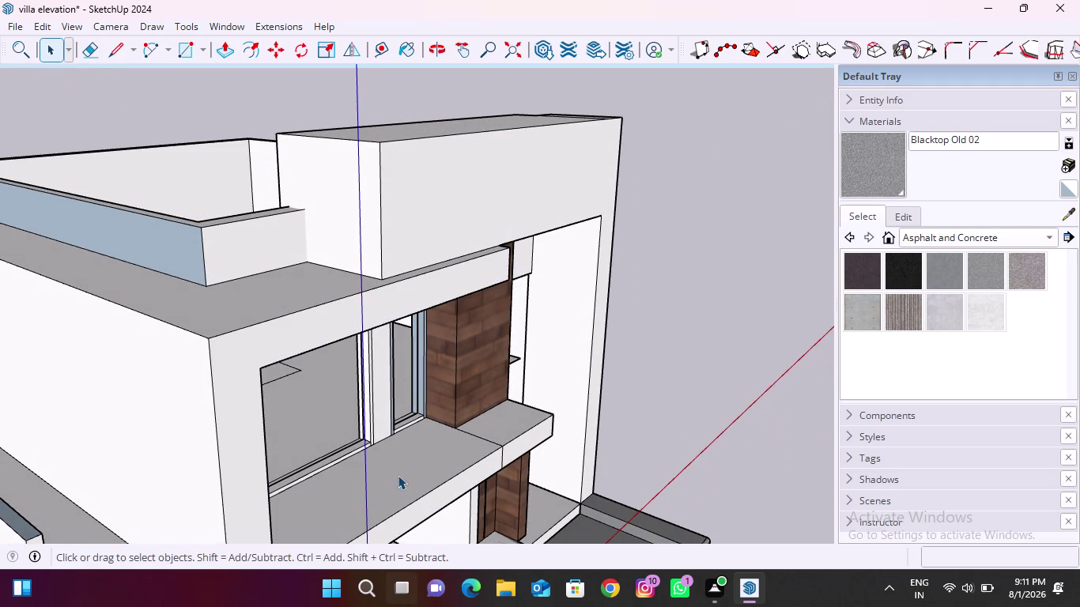
scroll(up, 3)
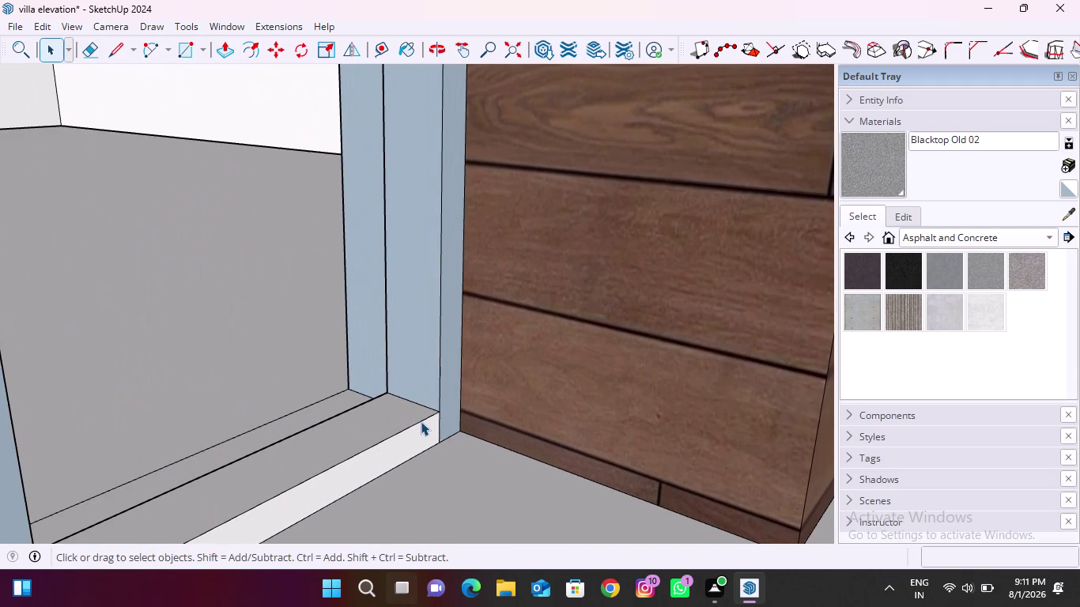
click(420, 421)
click(270, 48)
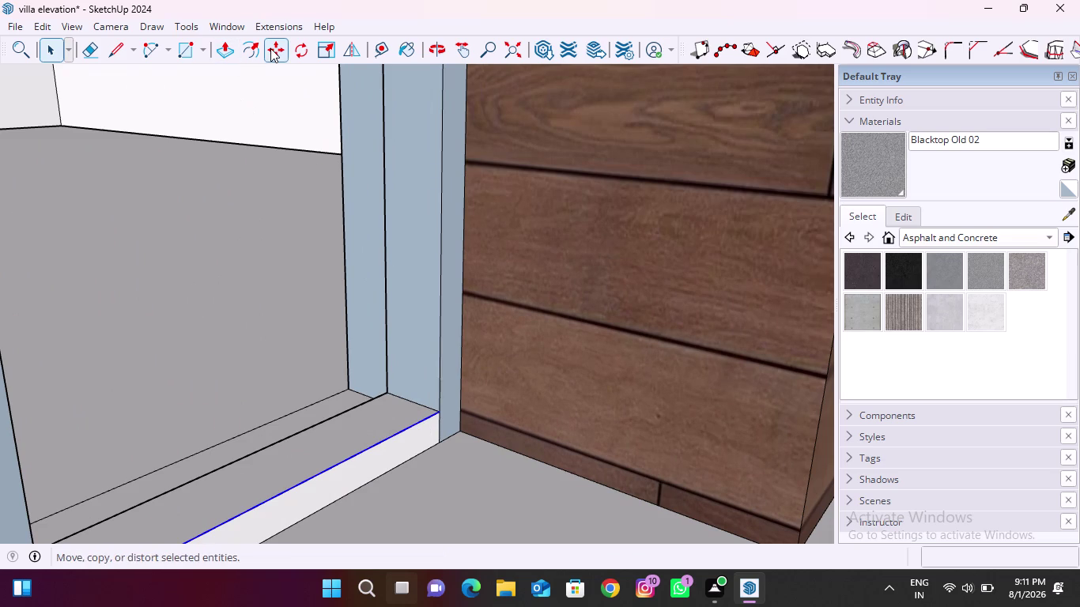
scroll(up, 3)
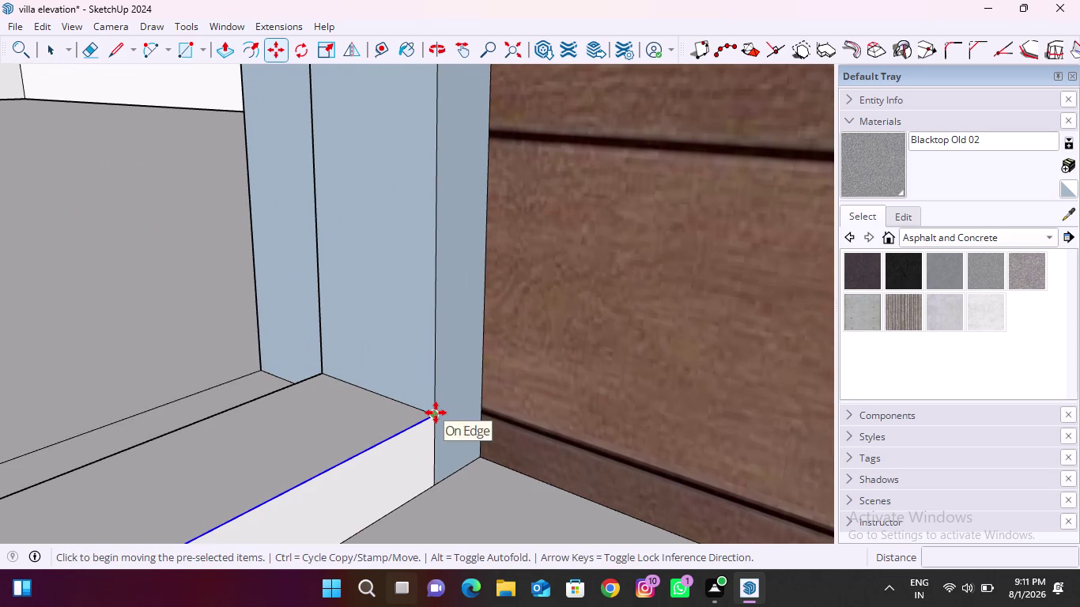
click(436, 412)
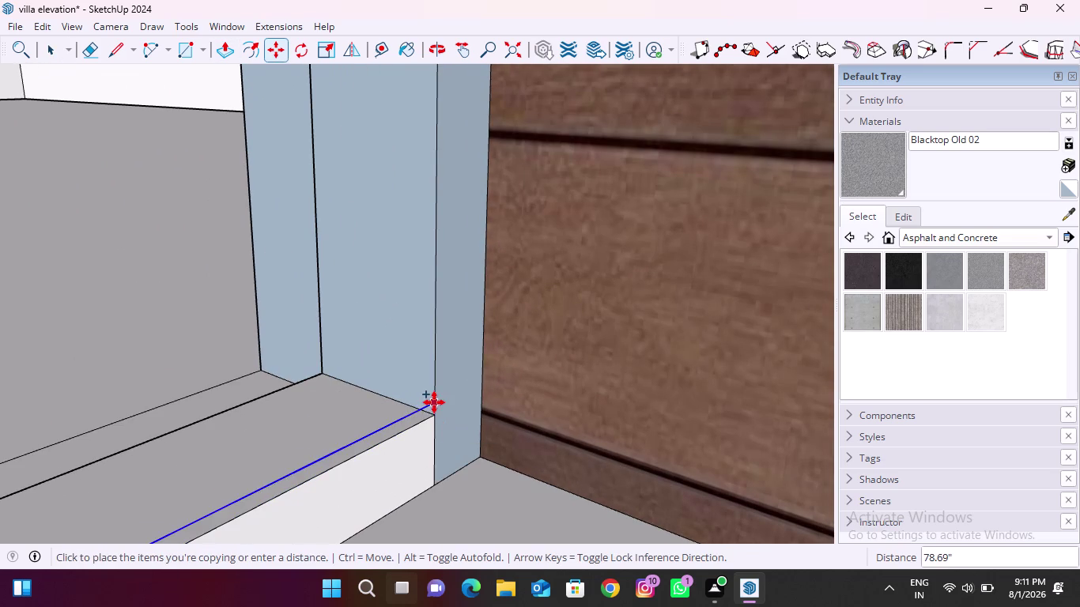
click(367, 391)
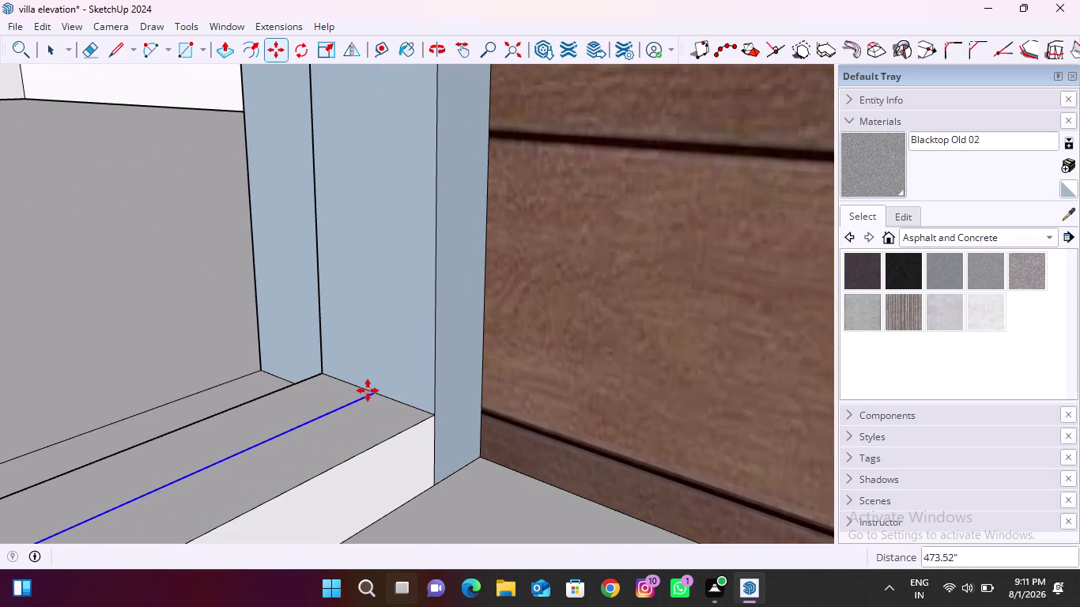
scroll(down, 3)
scroll(down, 3)
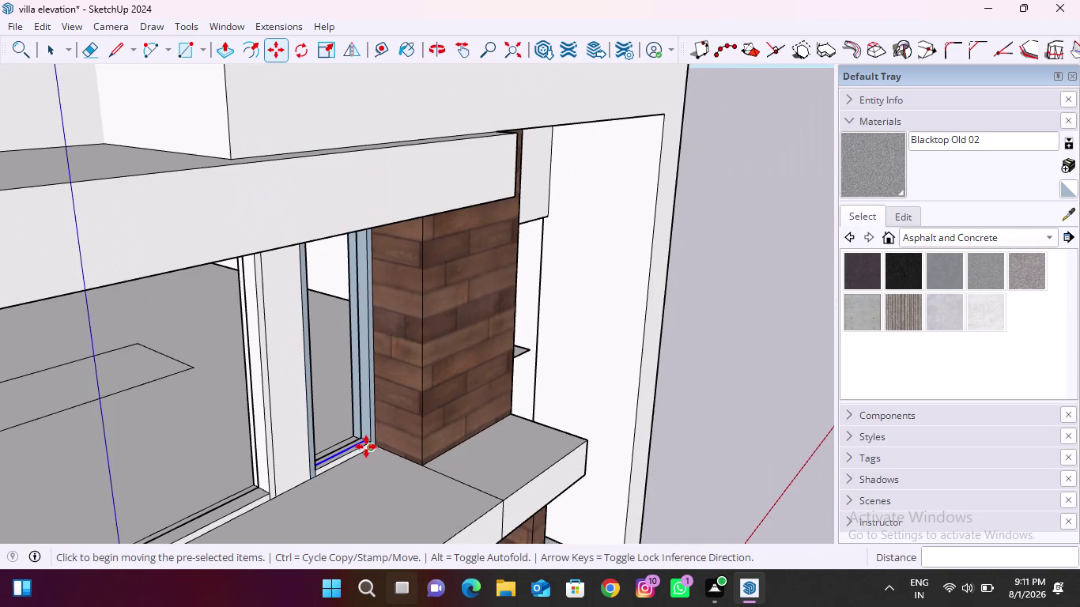
Move the door header's lower edge so it meets the header corner.
click(49, 51)
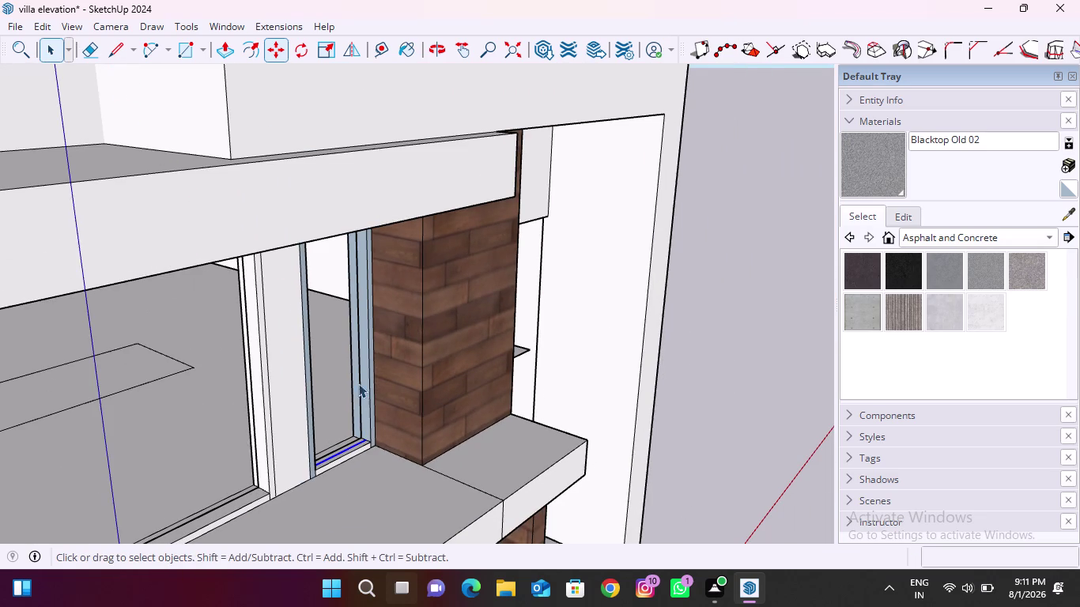
scroll(up, 3)
scroll(down, 3)
middle_drag(362, 465, 378, 377)
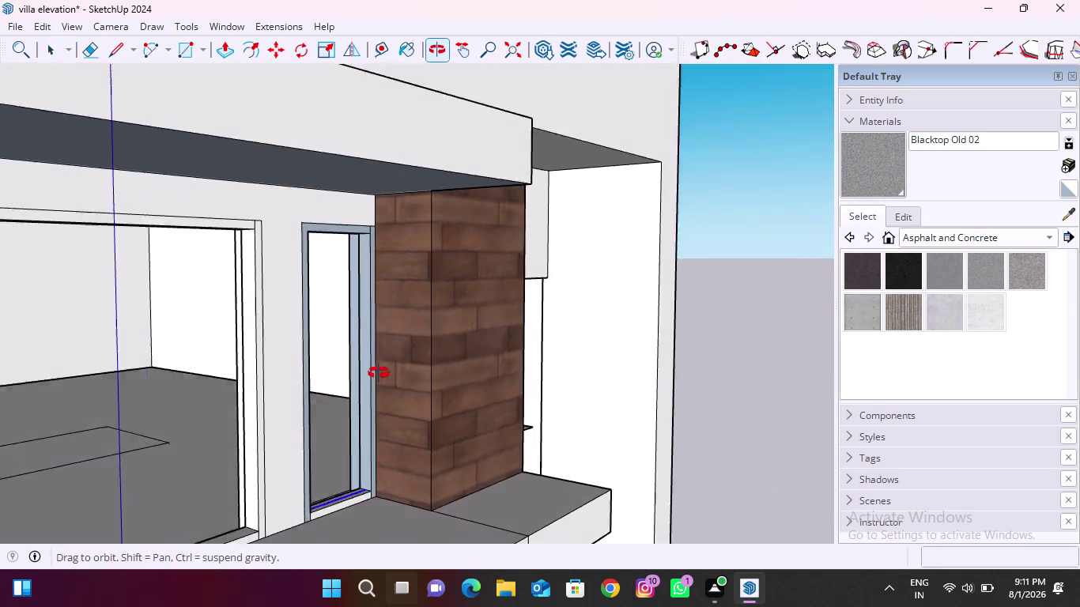
middle_drag(378, 377, 383, 358)
scroll(up, 3)
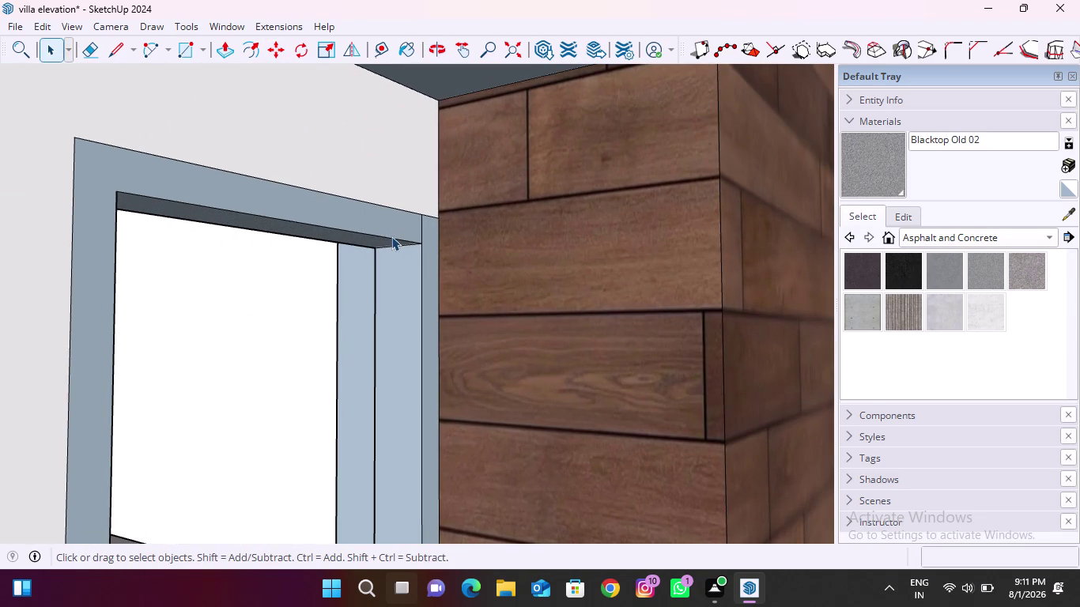
click(392, 238)
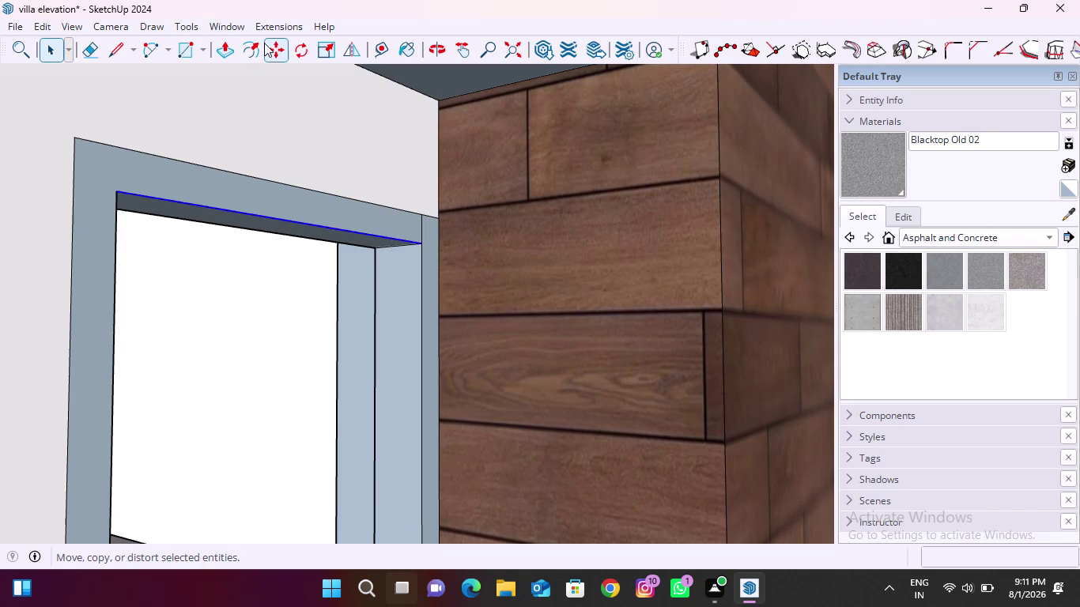
click(273, 42)
scroll(up, 3)
middle_drag(401, 261, 442, 239)
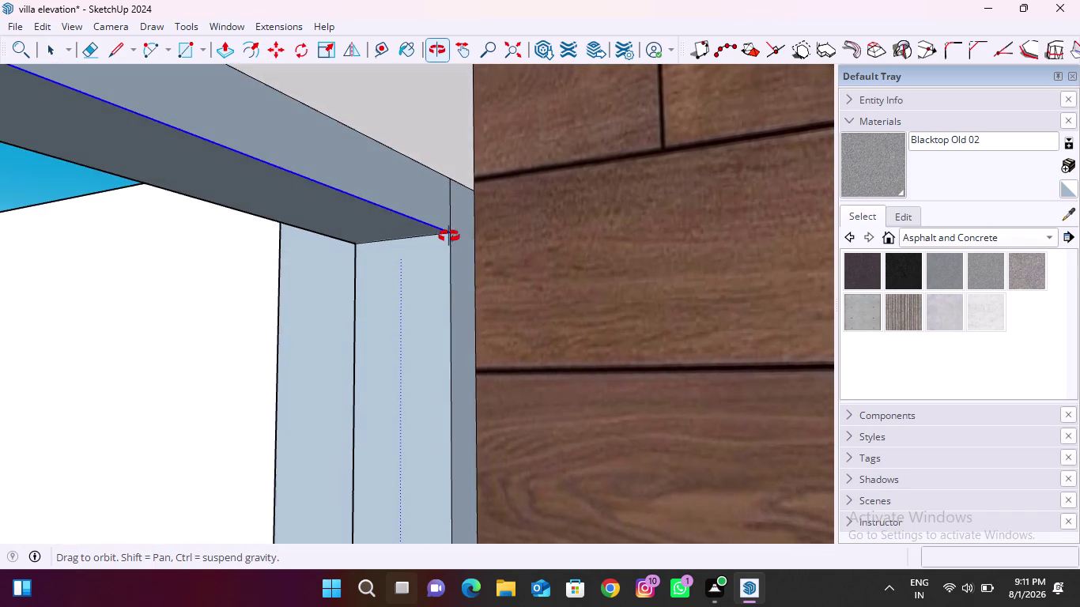
middle_drag(443, 239, 450, 236)
click(450, 231)
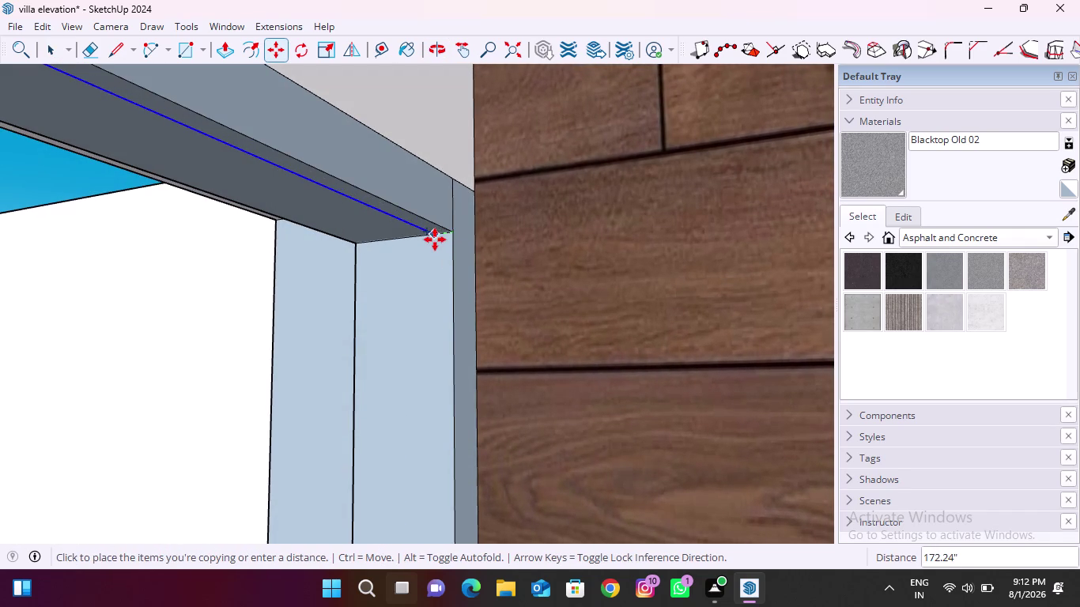
click(395, 240)
scroll(down, 3)
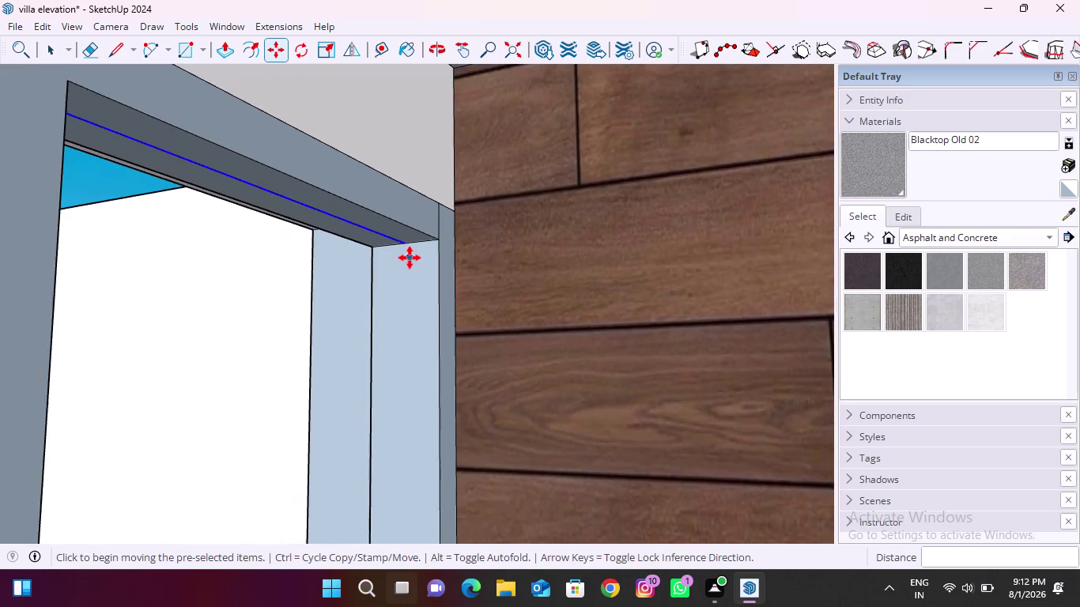
scroll(down, 3)
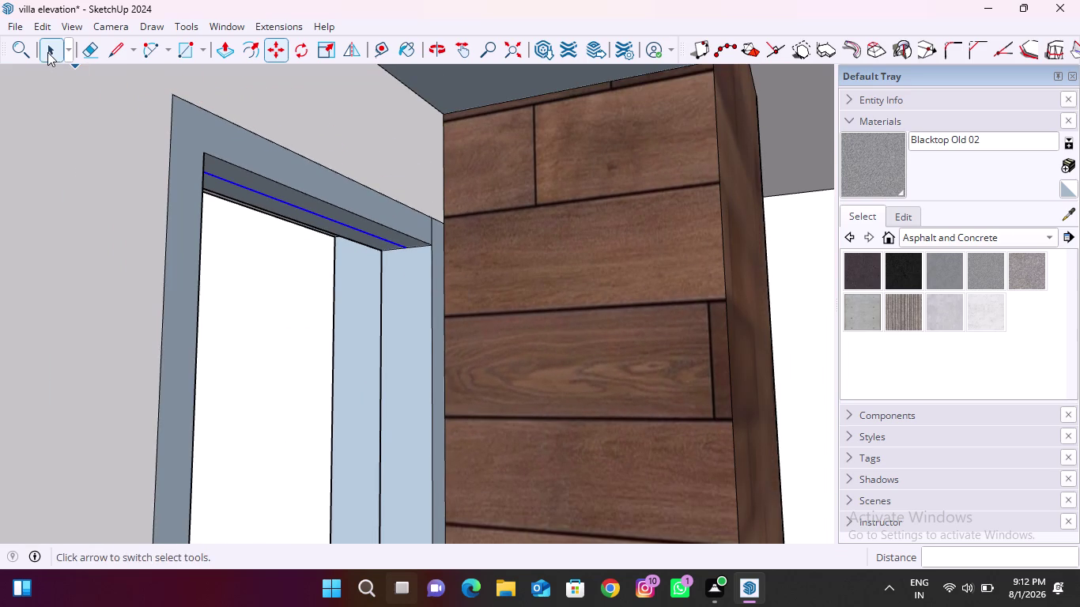
Snap the door's vertical jamb edge to the inner header corner.
click(48, 53)
scroll(up, 3)
click(432, 329)
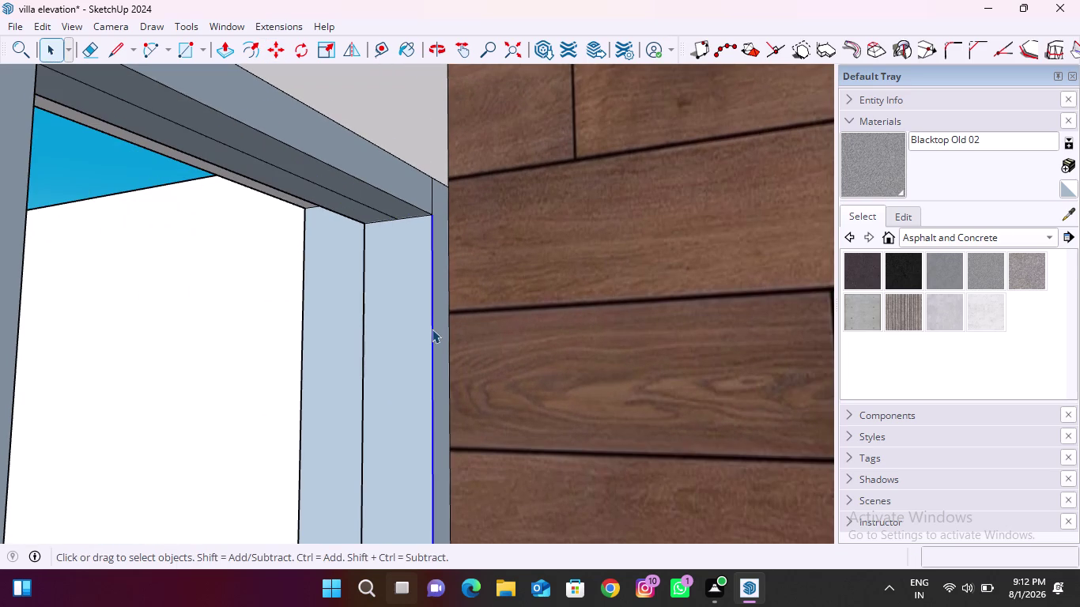
click(274, 53)
scroll(up, 3)
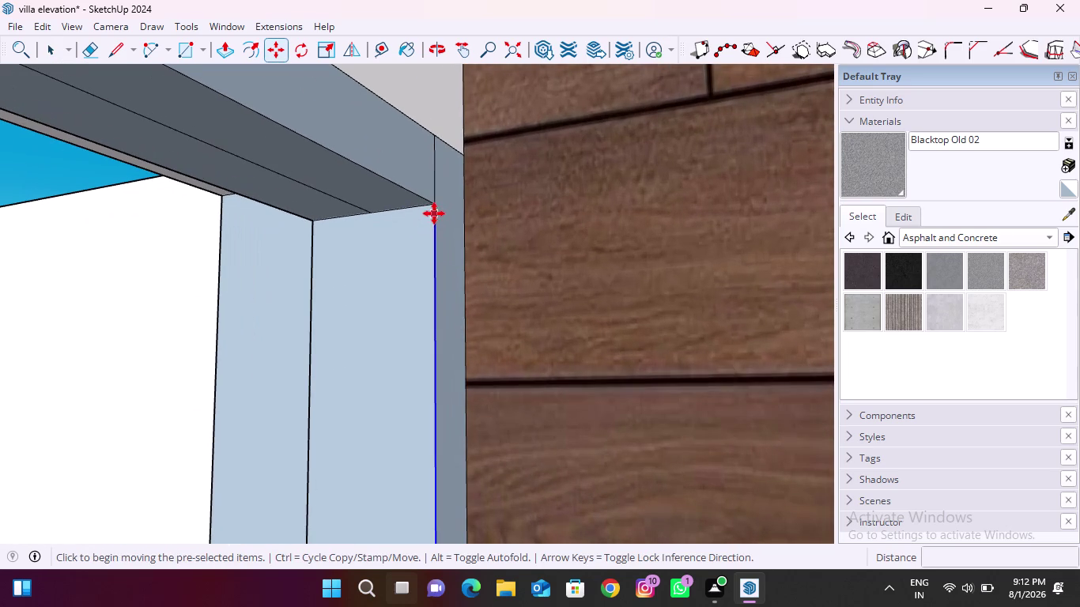
click(435, 211)
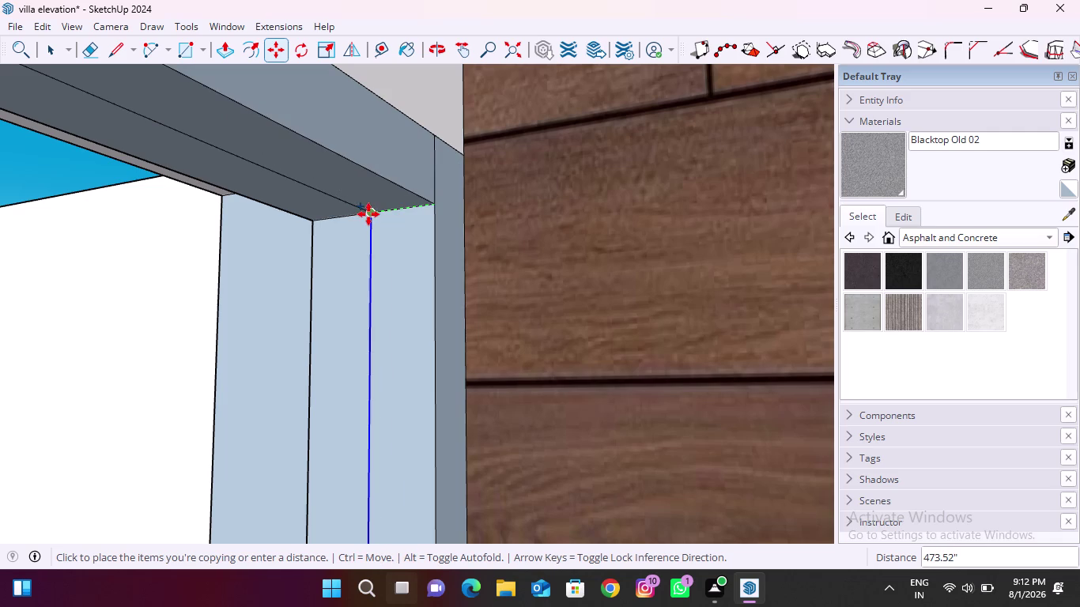
click(369, 214)
scroll(down, 3)
Snap the neighbouring window's left jamb edge to the header's inner corner.
middle_drag(394, 265, 385, 290)
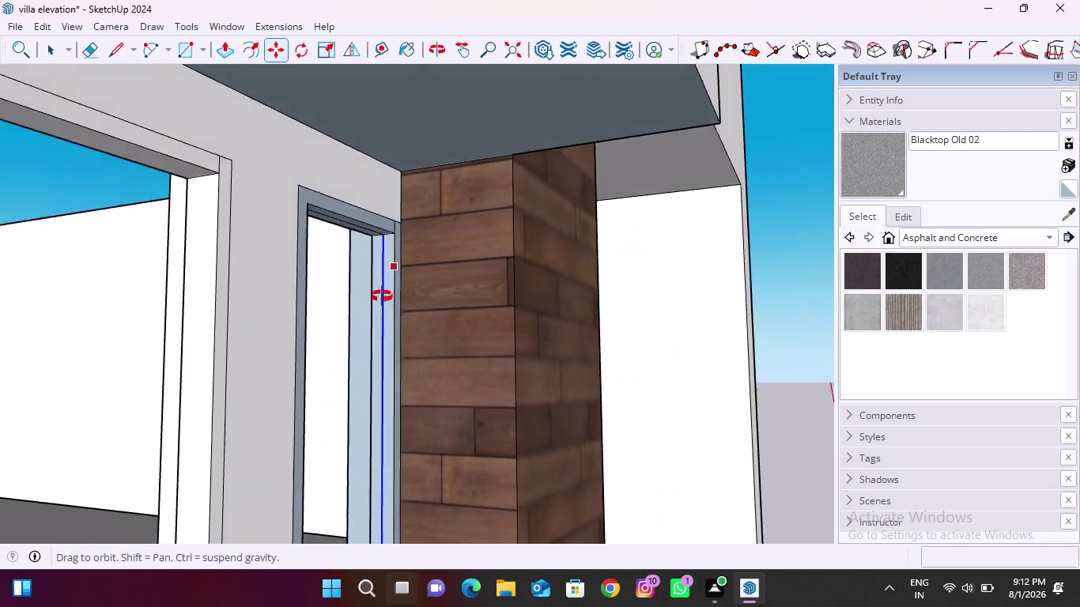
middle_drag(385, 290, 58, 313)
middle_drag(208, 264, 178, 262)
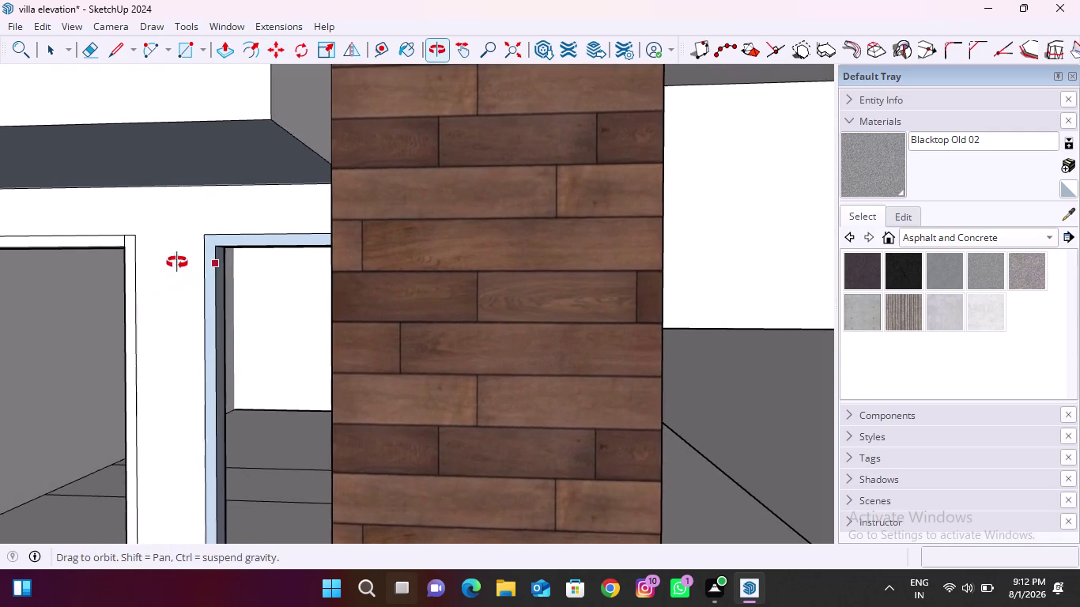
middle_drag(177, 262, 185, 260)
scroll(up, 3)
middle_drag(223, 270, 188, 254)
scroll(up, 3)
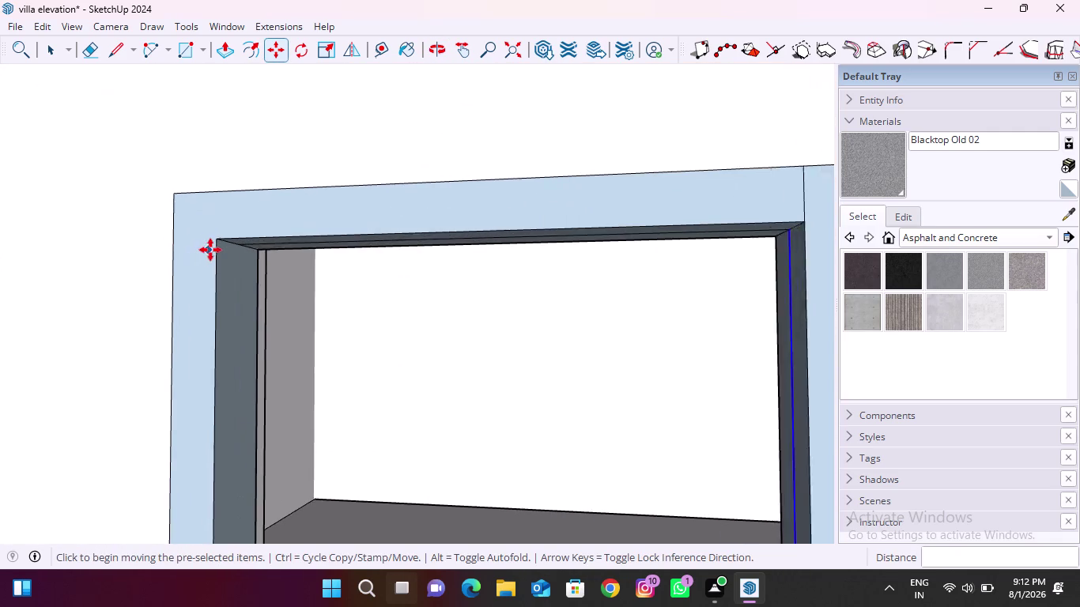
scroll(up, 3)
click(46, 52)
scroll(up, 3)
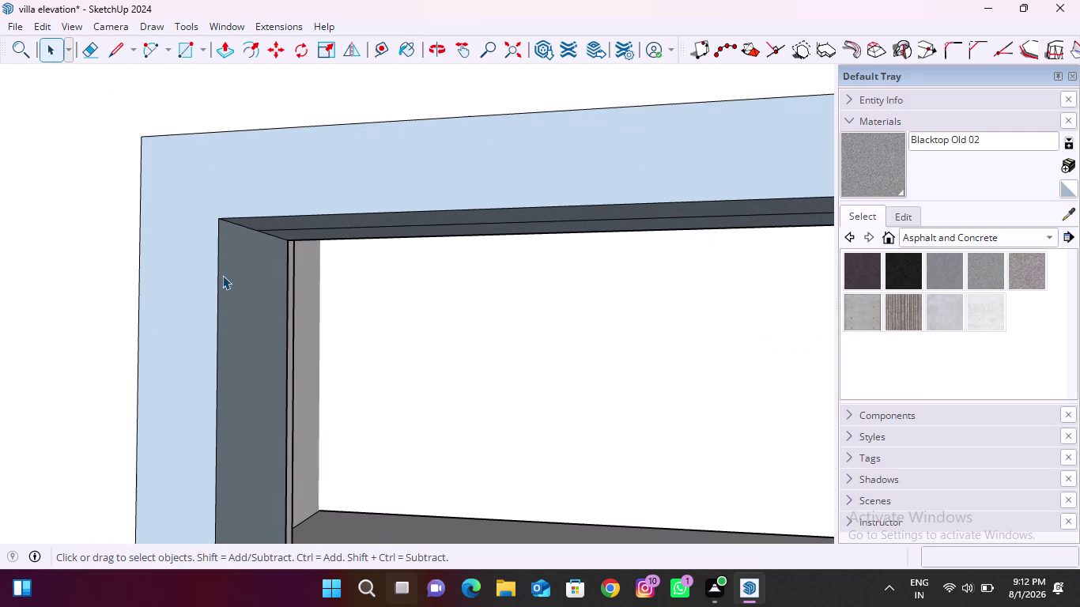
click(218, 280)
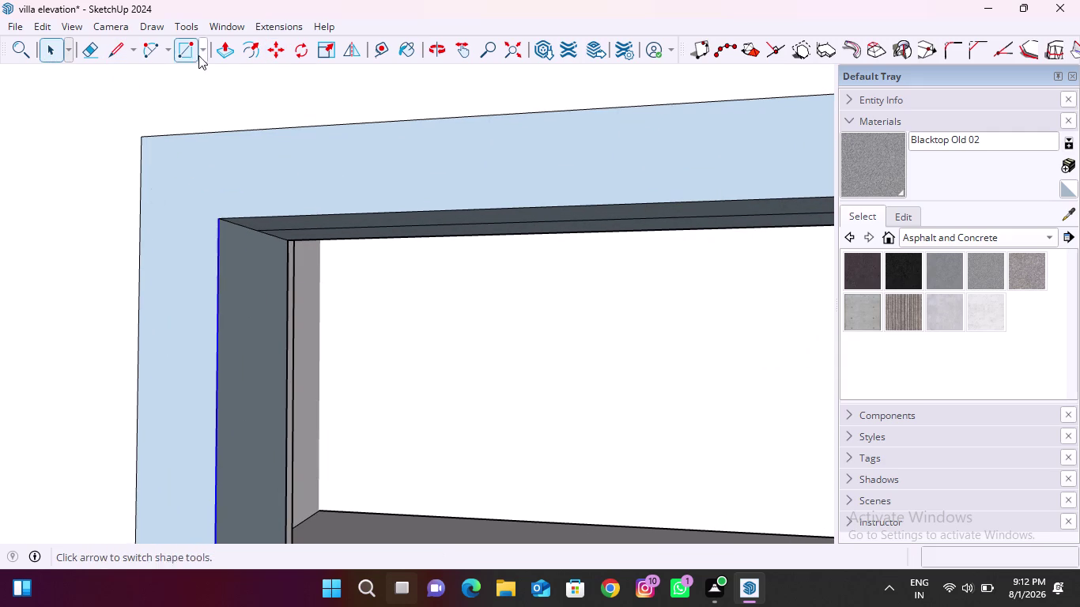
click(272, 55)
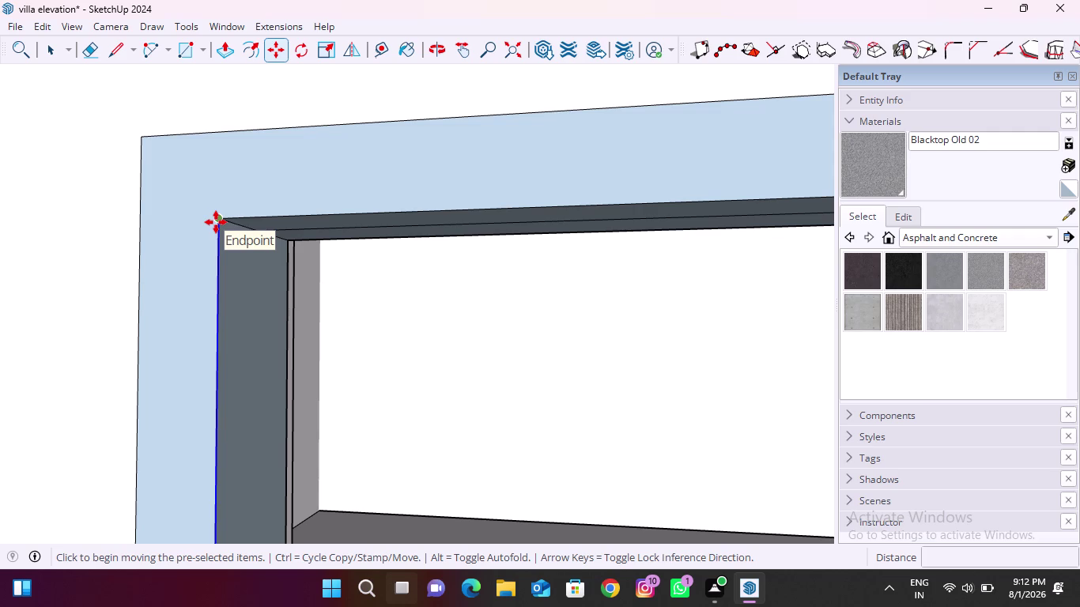
click(216, 222)
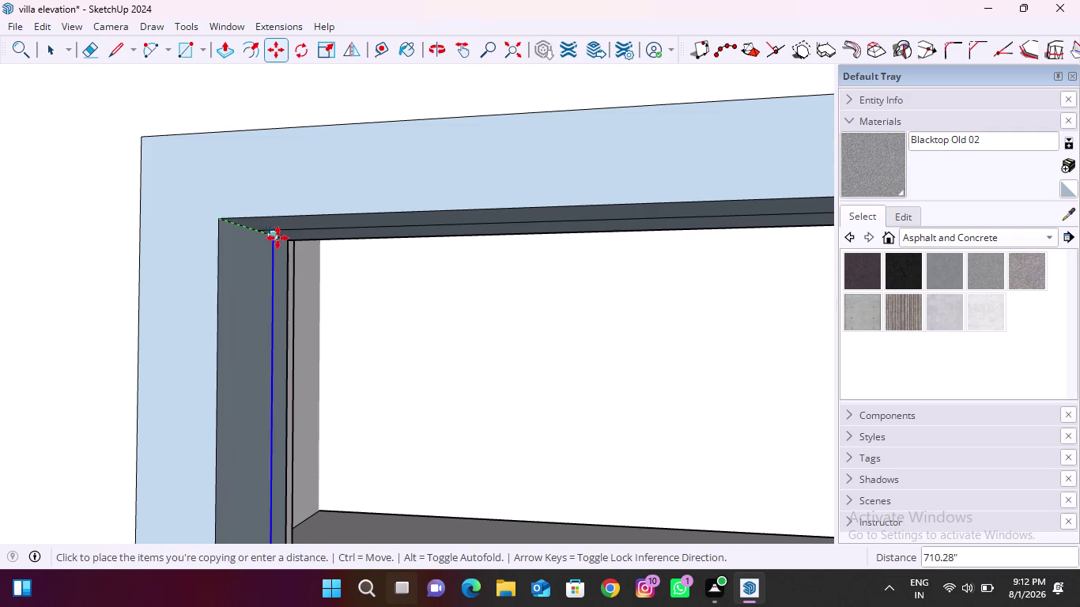
click(257, 233)
scroll(down, 3)
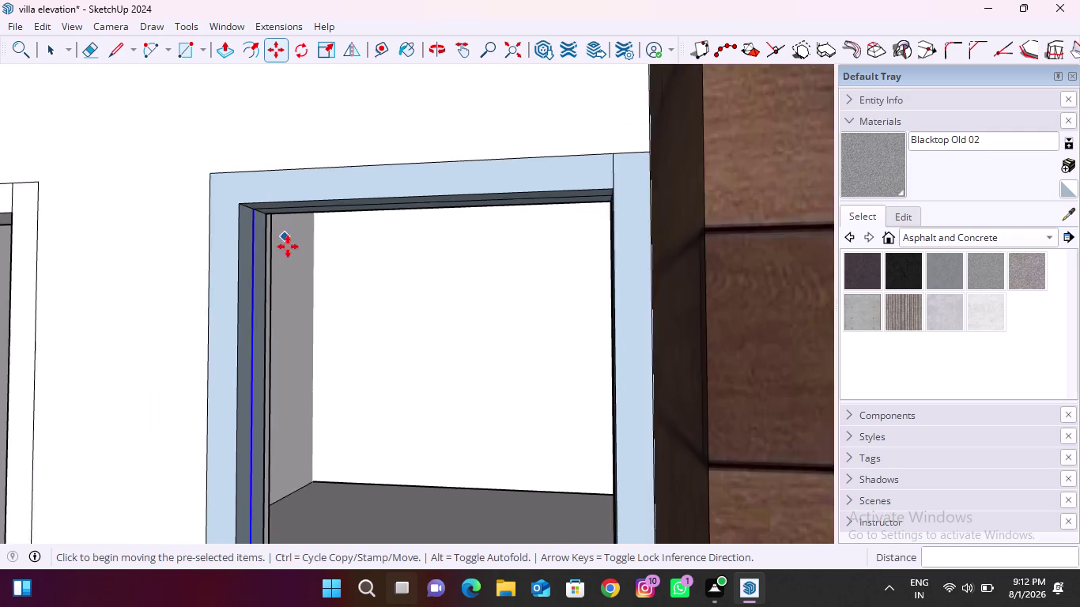
scroll(down, 3)
middle_drag(291, 315, 316, 388)
scroll(up, 3)
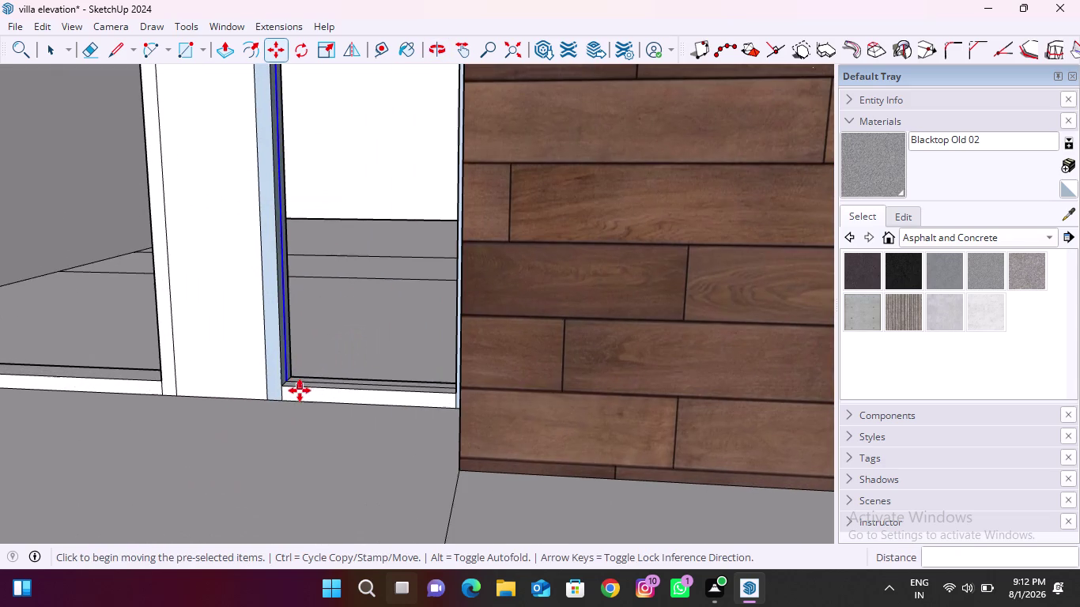
scroll(down, 3)
middle_drag(131, 395, 330, 404)
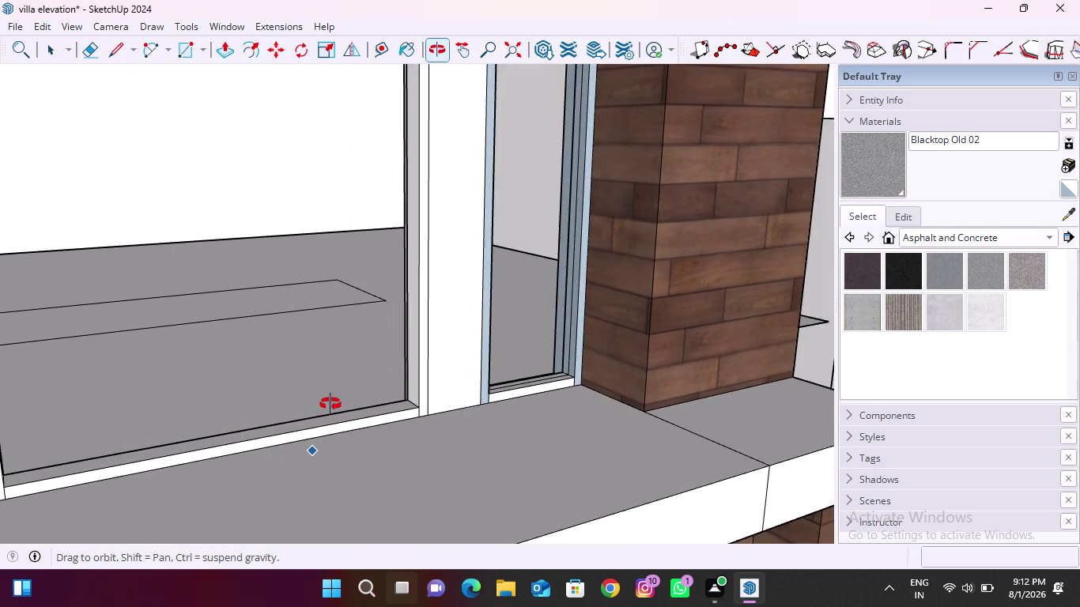
middle_drag(329, 405, 331, 404)
scroll(up, 3)
scroll(down, 3)
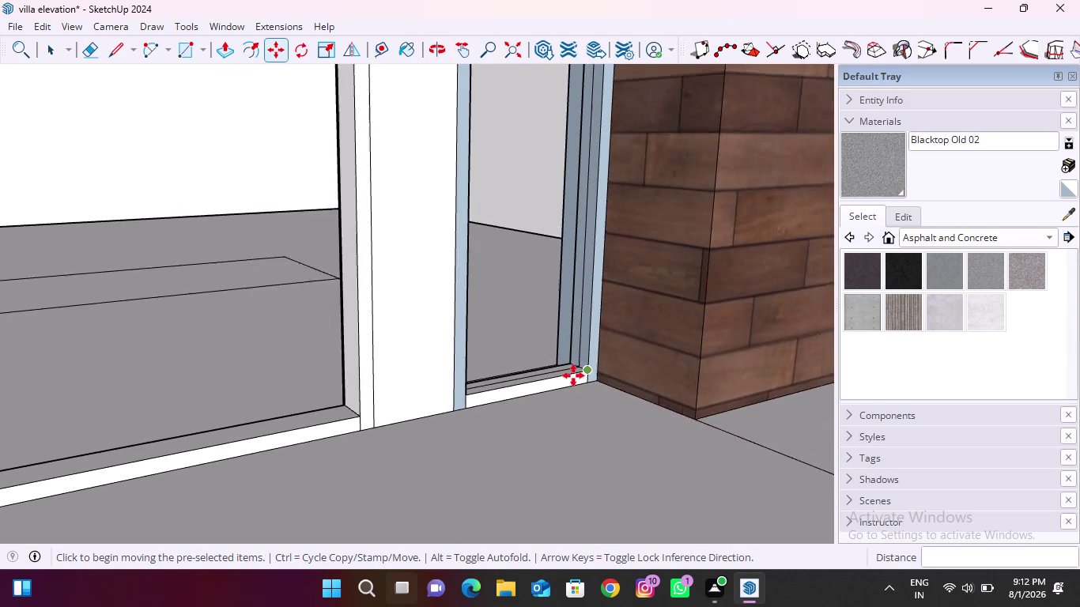
scroll(down, 3)
middle_drag(363, 422, 491, 424)
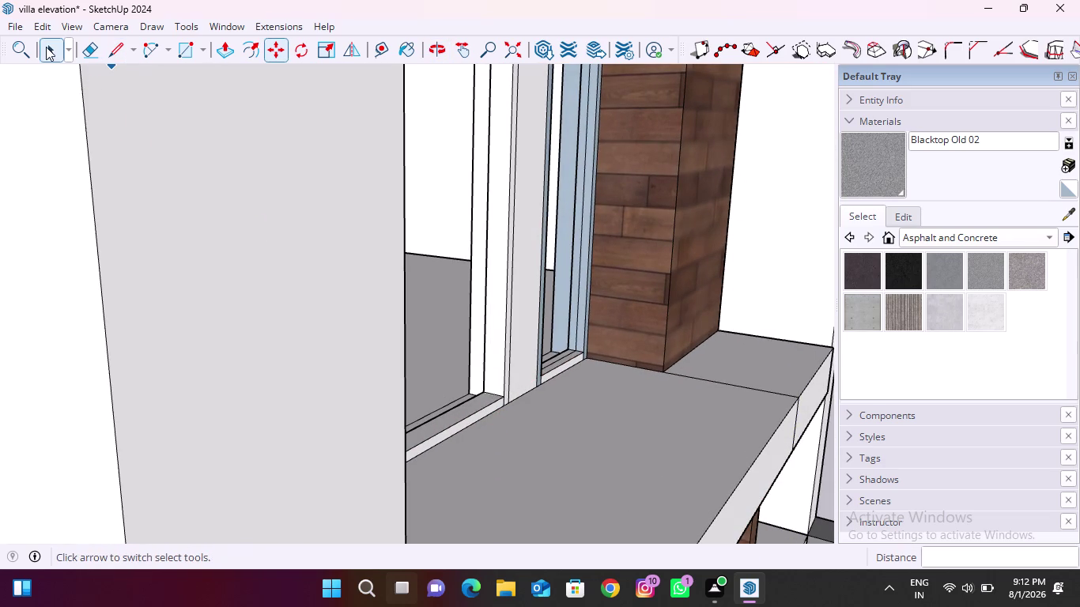
Move the window threshold edge so it snaps to the jamb corner.
drag(46, 47, 53, 49)
scroll(up, 3)
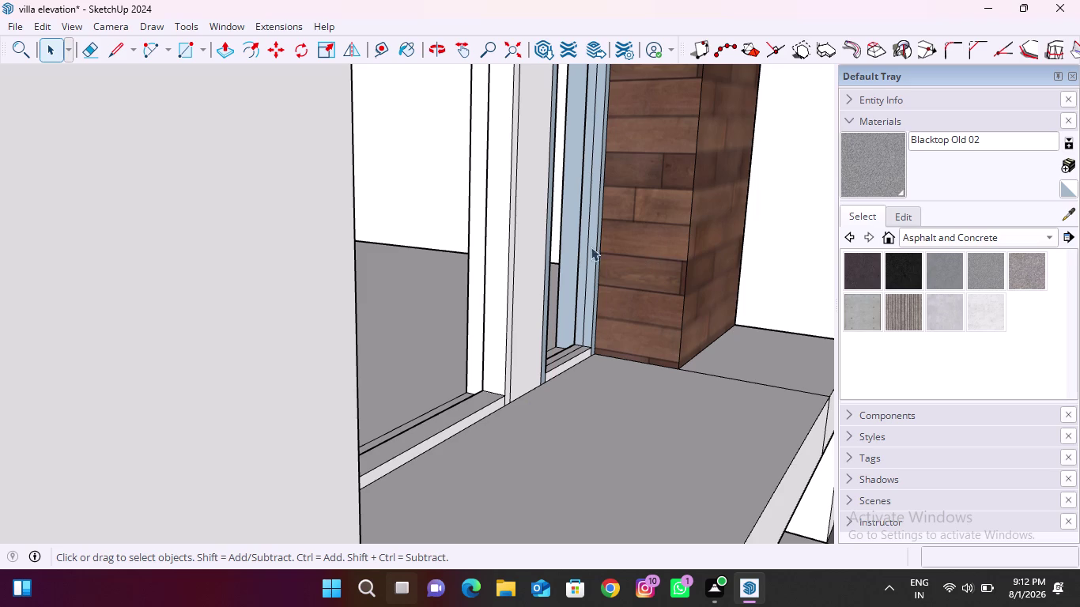
click(487, 405)
click(273, 52)
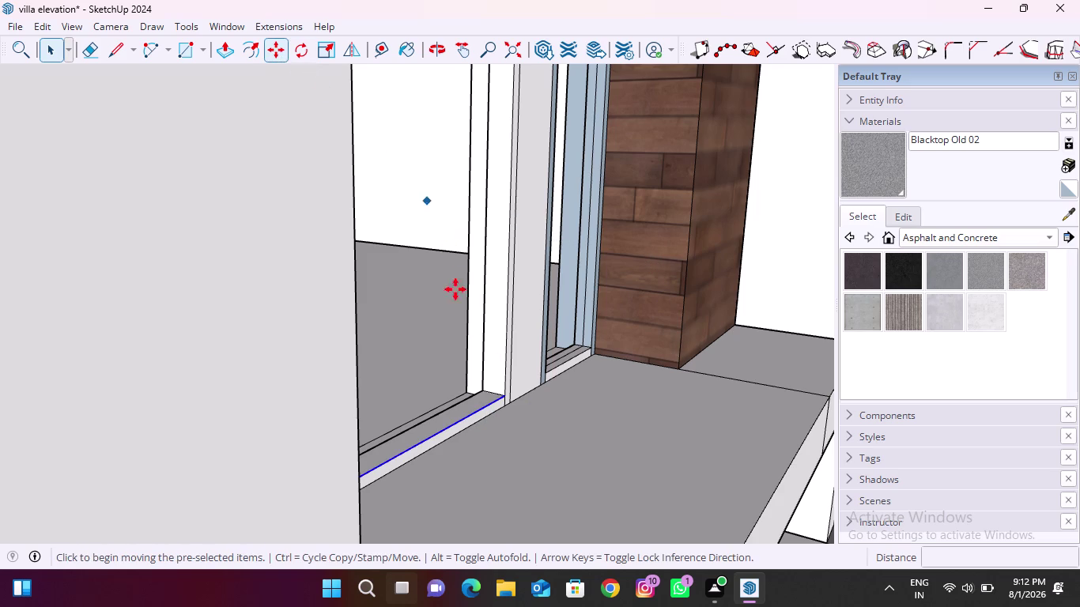
scroll(up, 3)
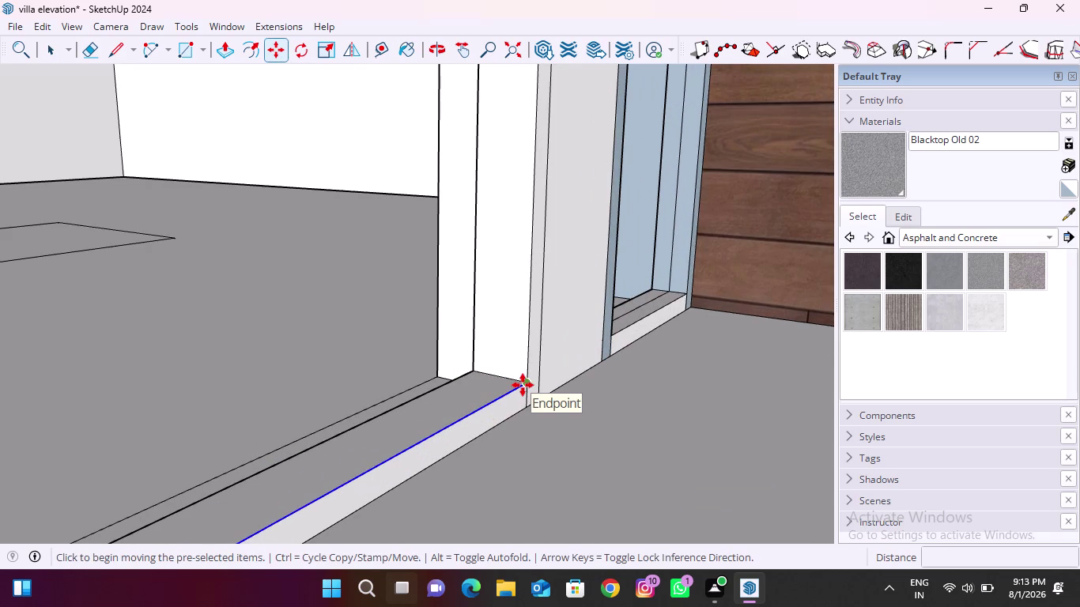
click(523, 385)
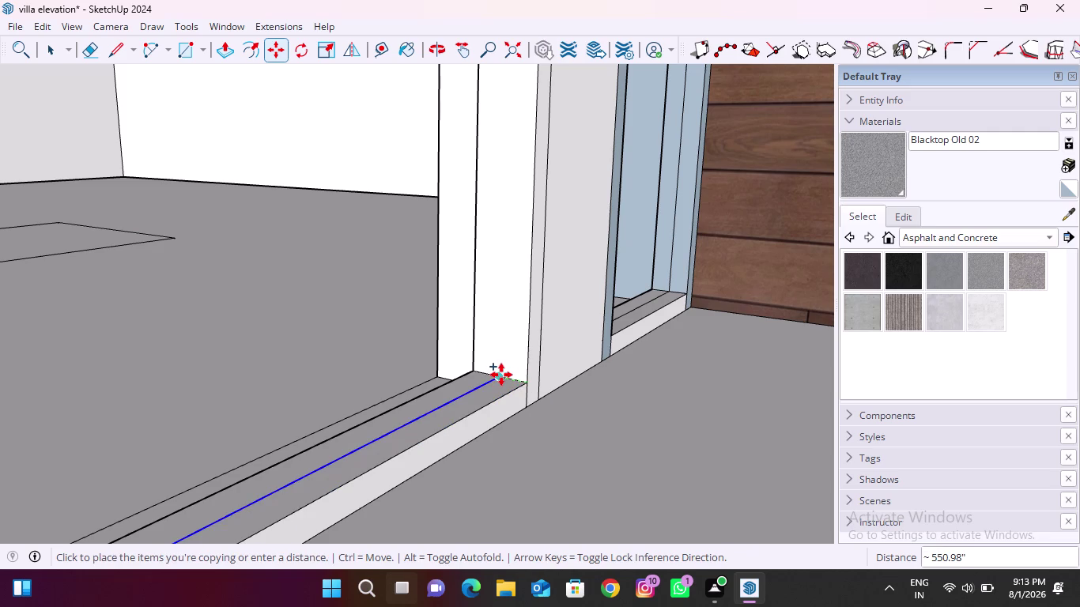
click(501, 375)
scroll(down, 3)
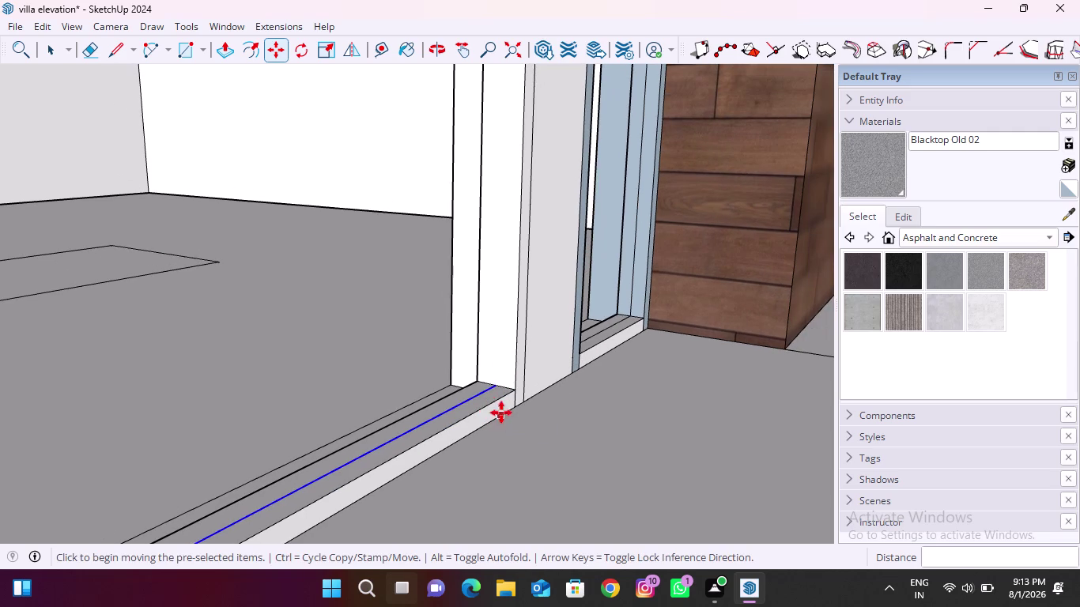
key(space)
Snap the vertical jamb edge's bottom to the threshold corner.
click(516, 354)
key(m)
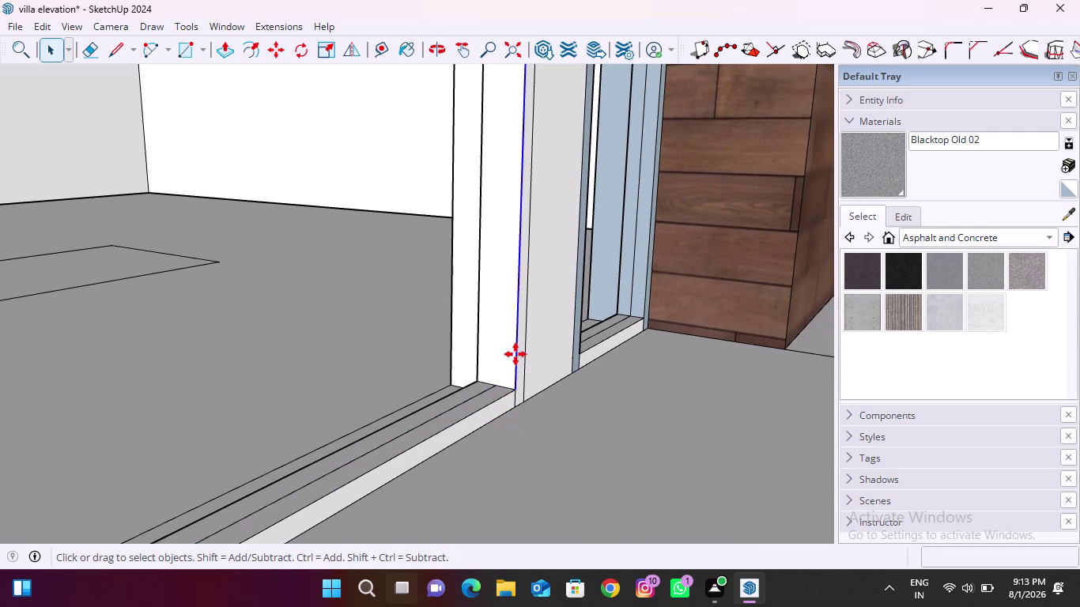
click(515, 388)
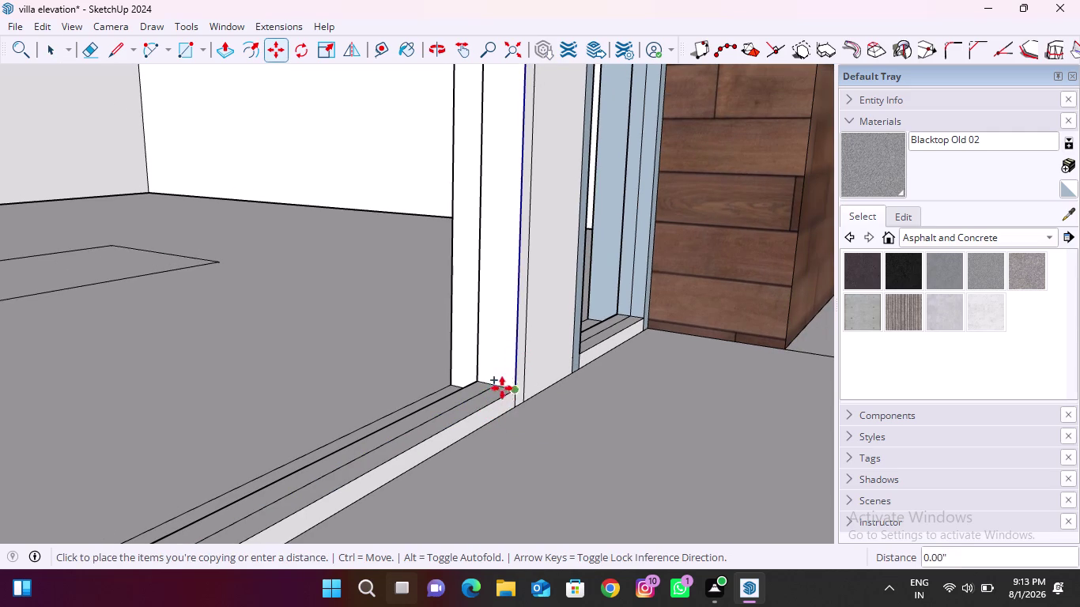
click(498, 386)
scroll(down, 3)
Move the window's left jamb edge from its bottom onto the threshold edge.
middle_drag(548, 398, 372, 402)
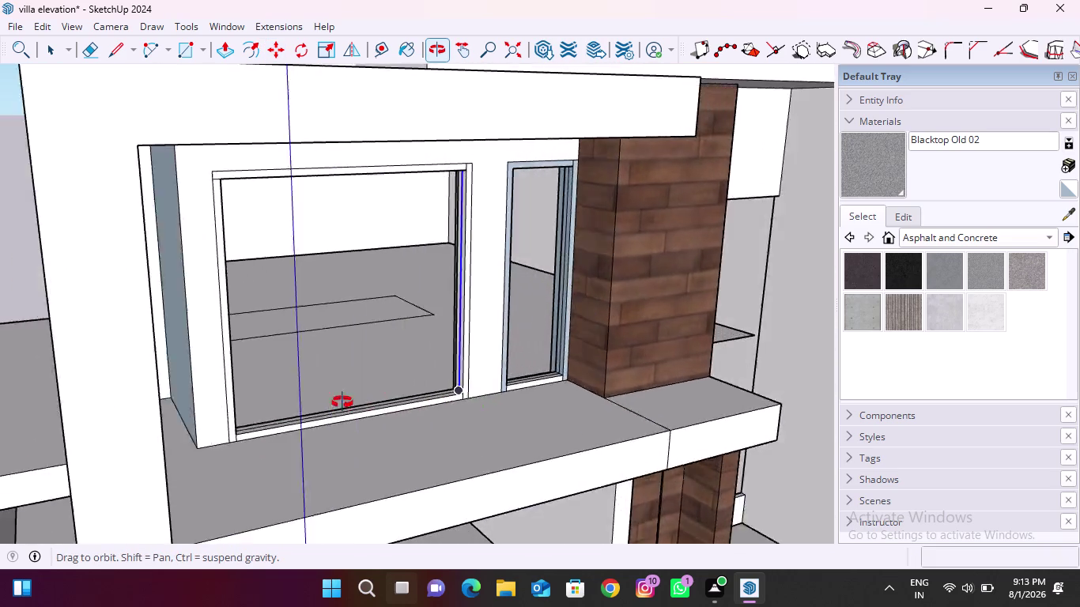
middle_drag(372, 402, 156, 393)
scroll(up, 3)
key(space)
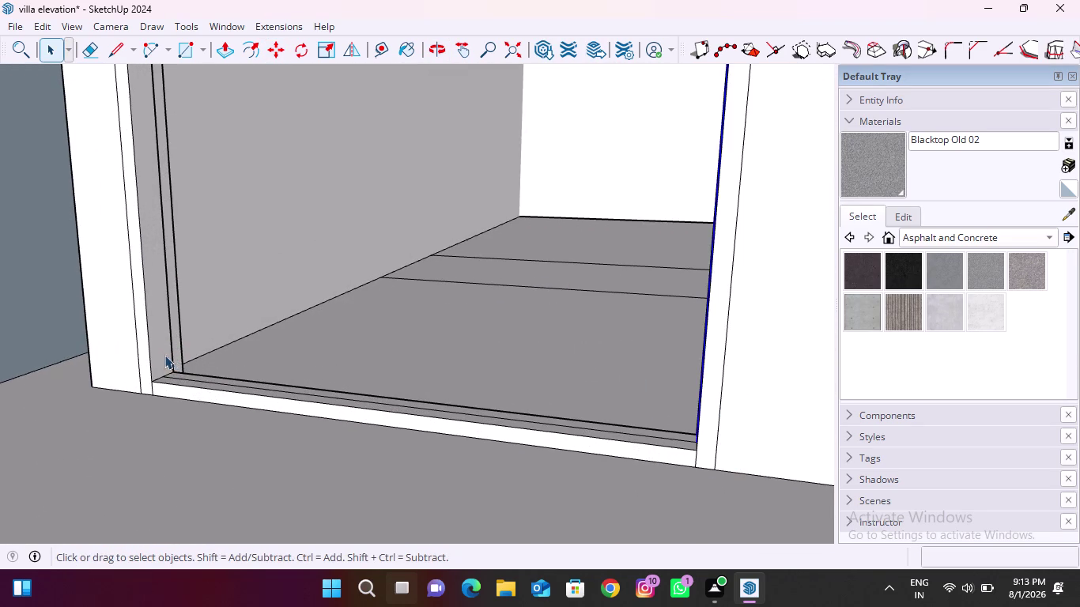
scroll(up, 3)
click(142, 368)
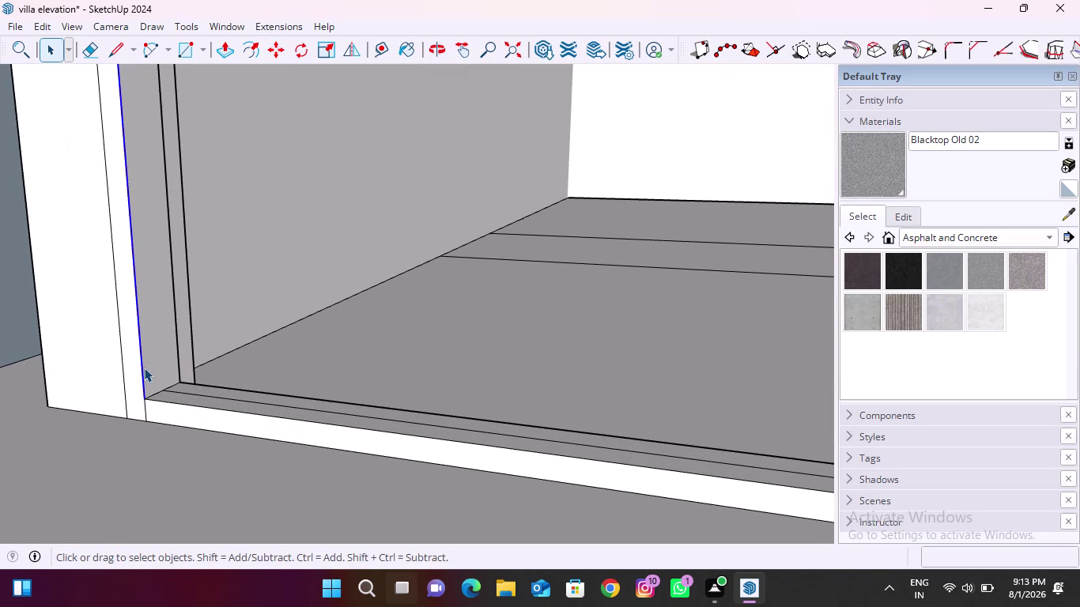
key(m)
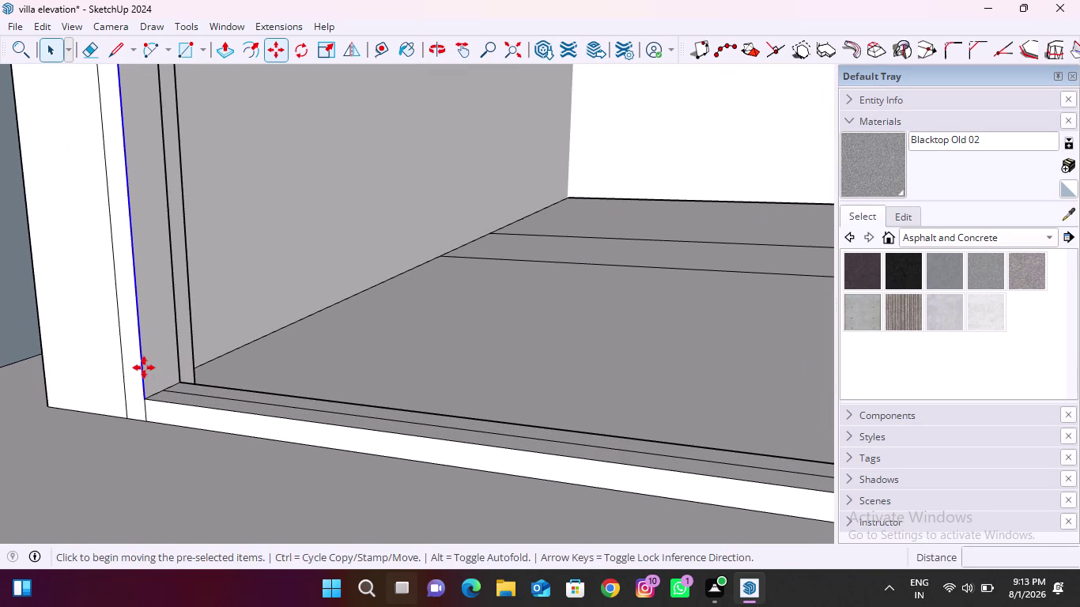
scroll(up, 3)
click(136, 402)
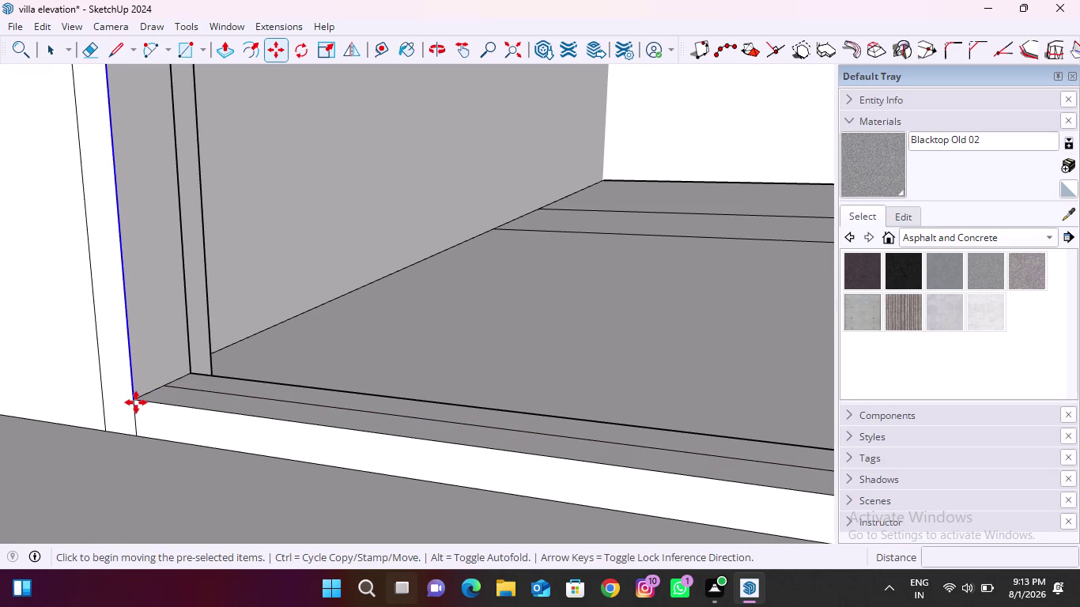
click(162, 381)
scroll(down, 3)
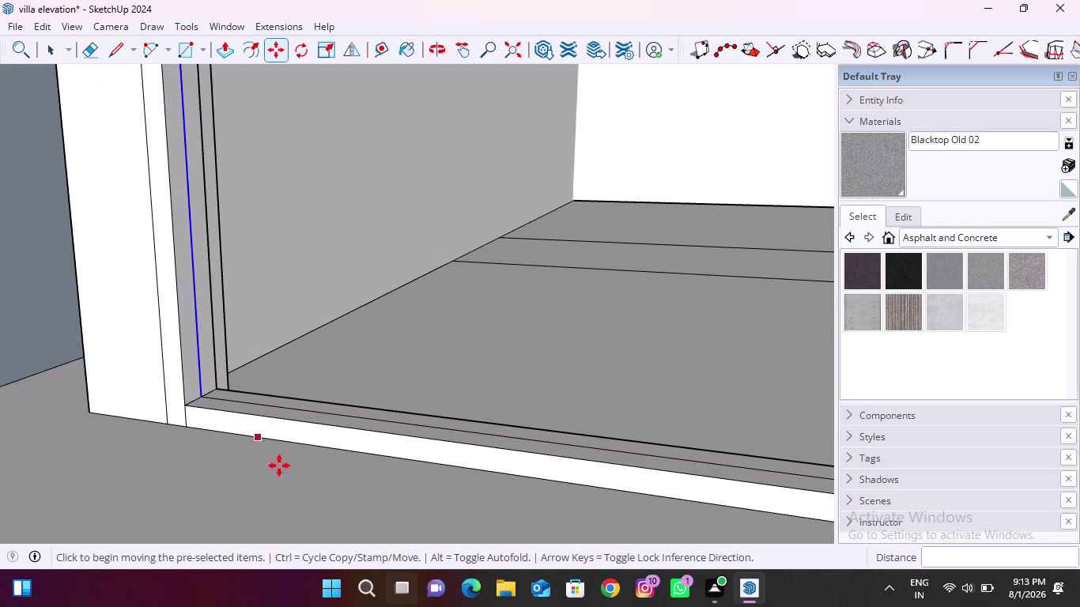
scroll(down, 3)
Shift the top edge of the window head inward from the header corner.
middle_drag(292, 454, 486, 300)
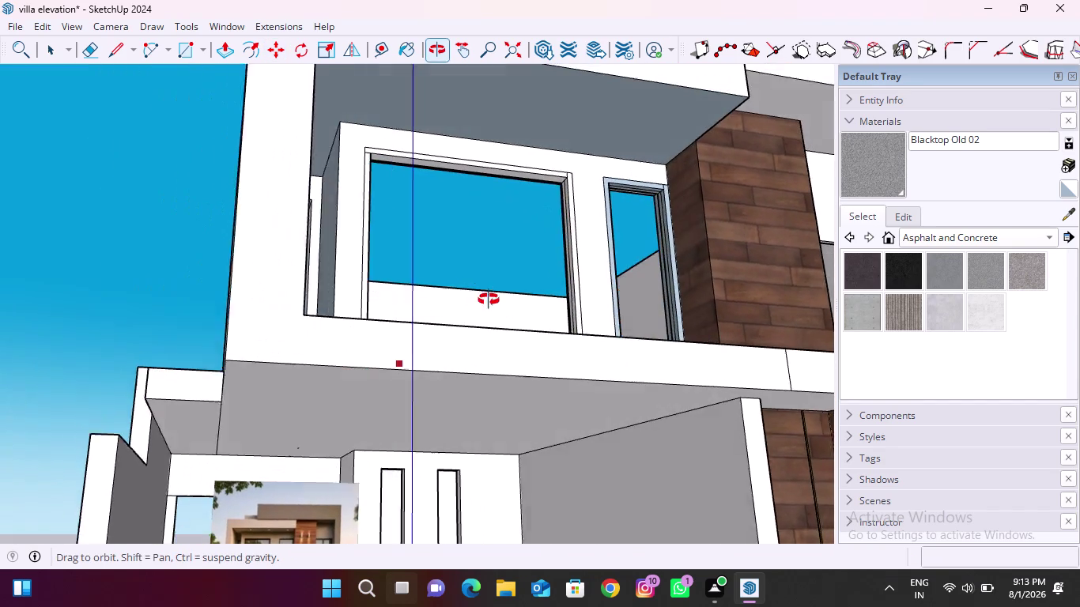
middle_drag(486, 300, 491, 300)
scroll(up, 3)
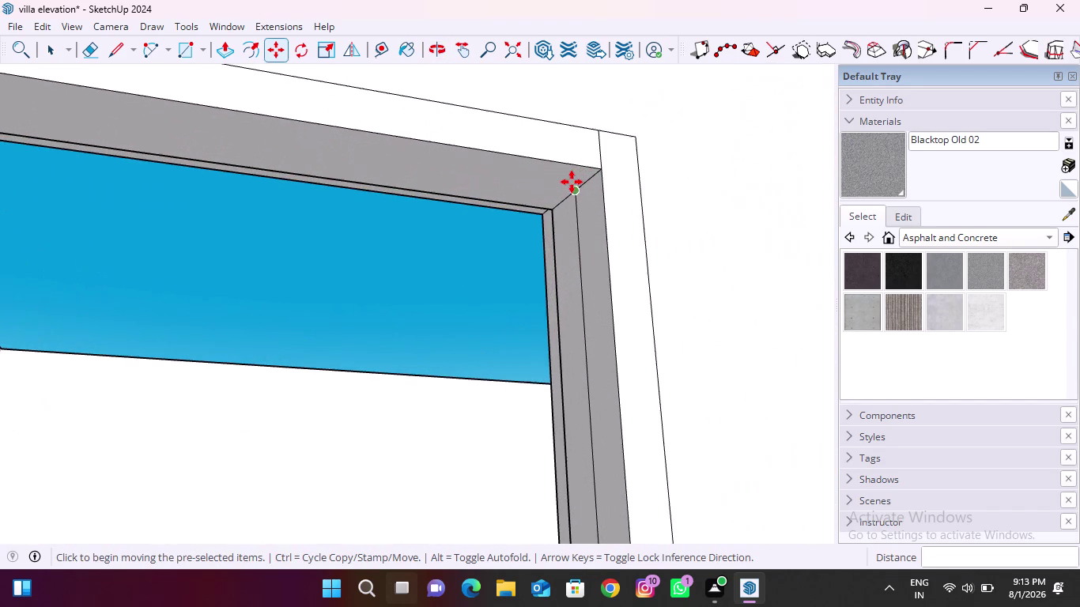
key(space)
click(577, 166)
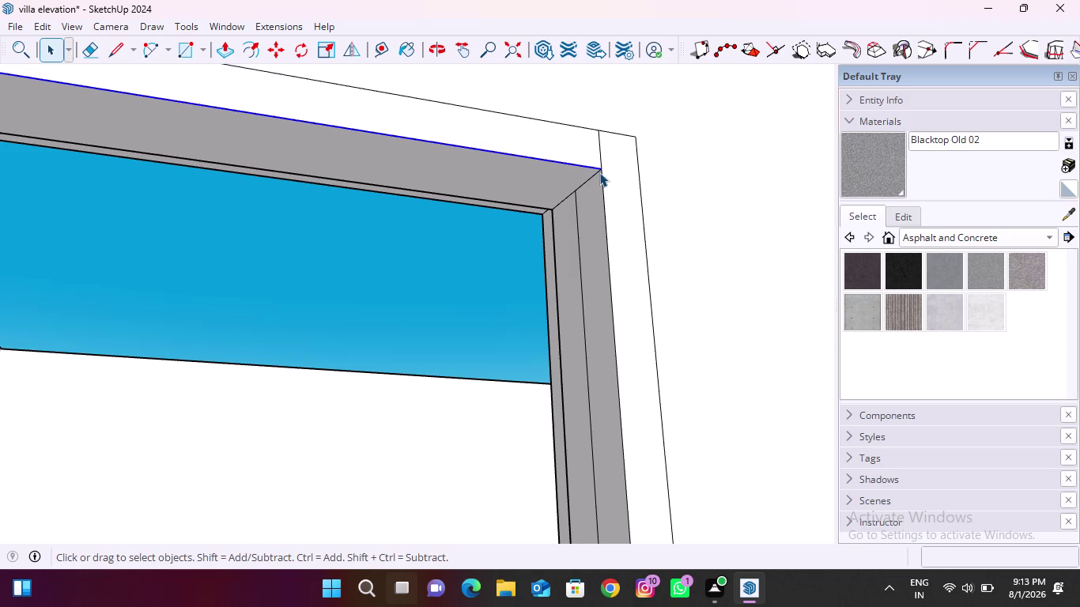
key(m)
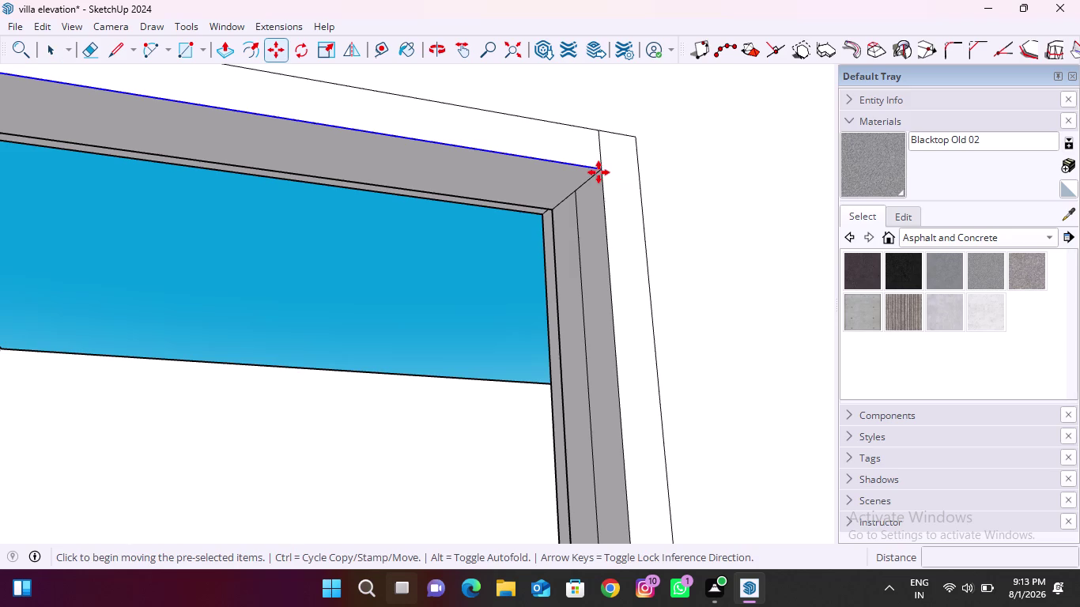
click(599, 172)
click(573, 192)
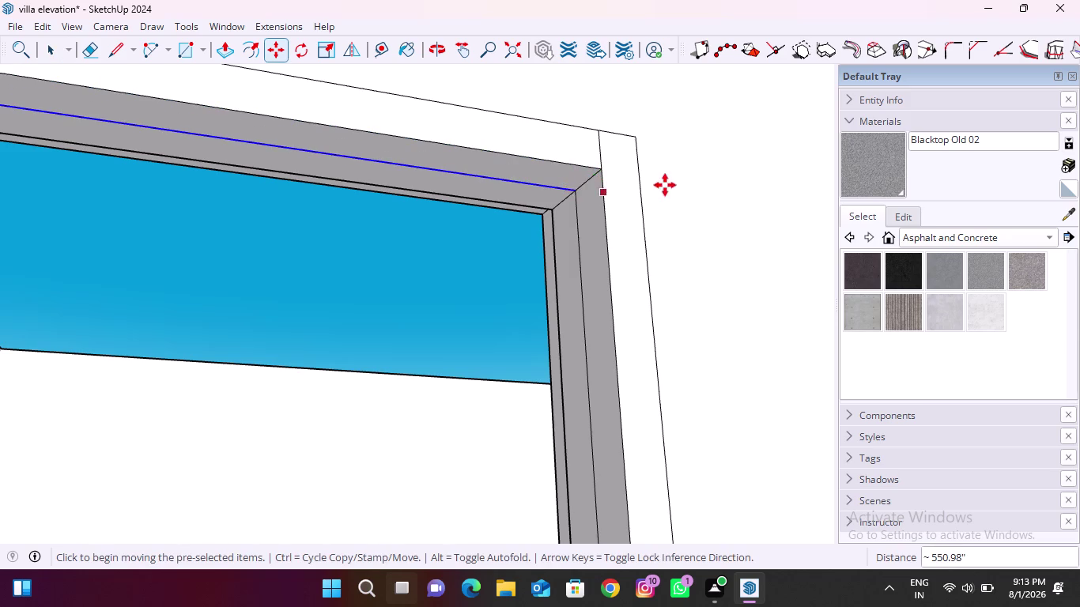
scroll(down, 3)
middle_drag(669, 261, 464, 309)
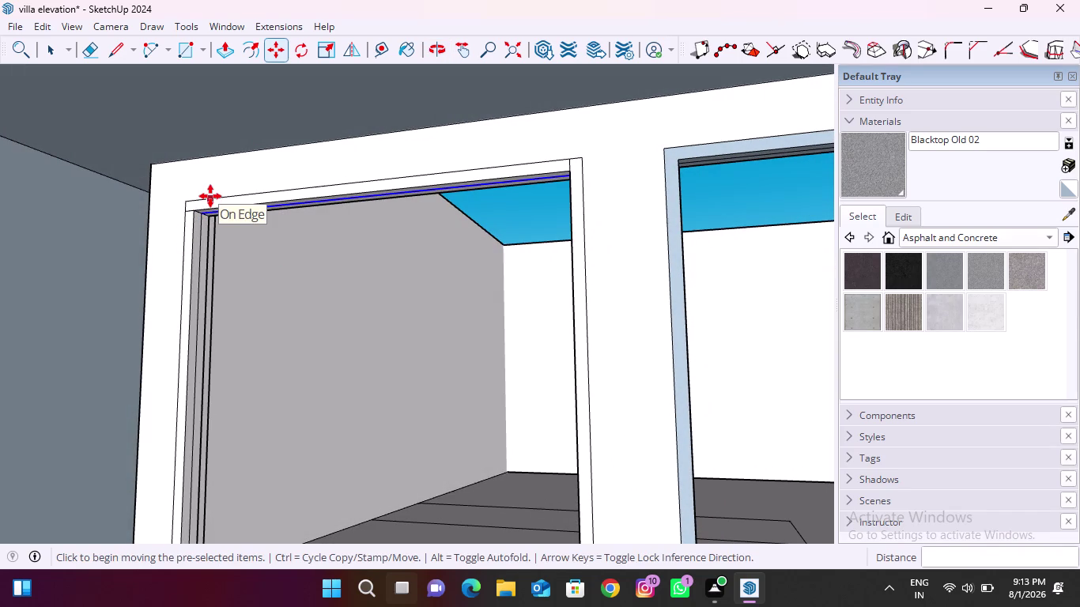
Push the door header face back and repeat that depth on the header.
click(215, 52)
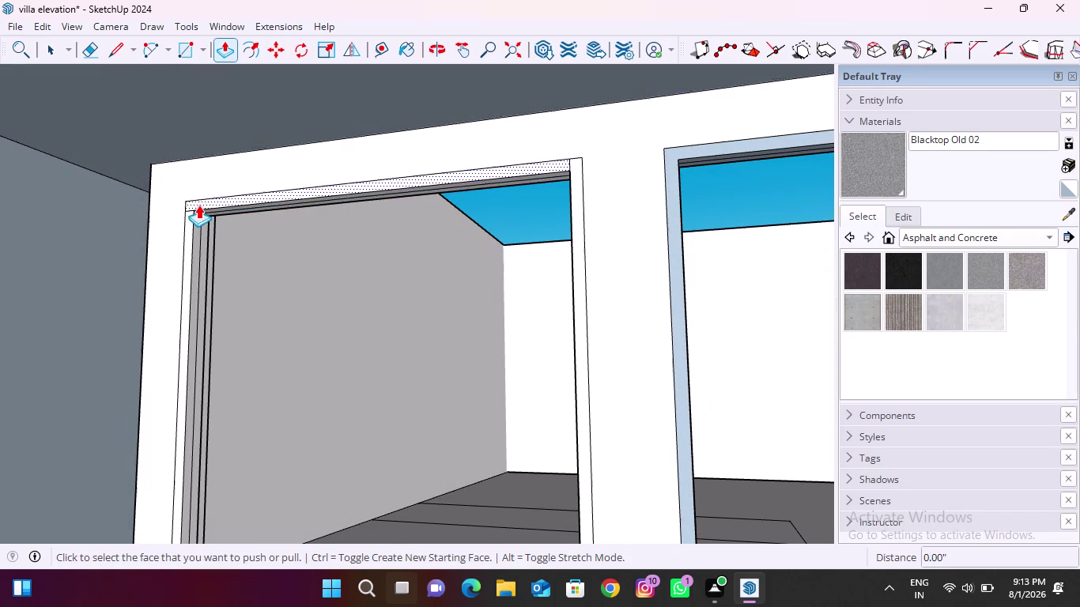
scroll(up, 3)
click(180, 251)
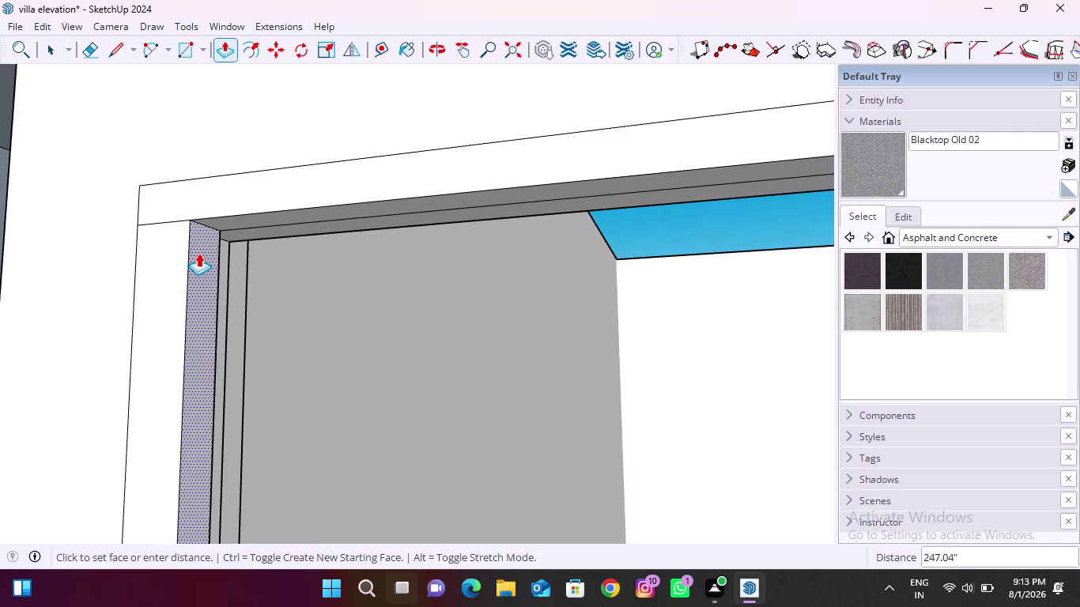
click(198, 253)
middle_drag(247, 230, 268, 208)
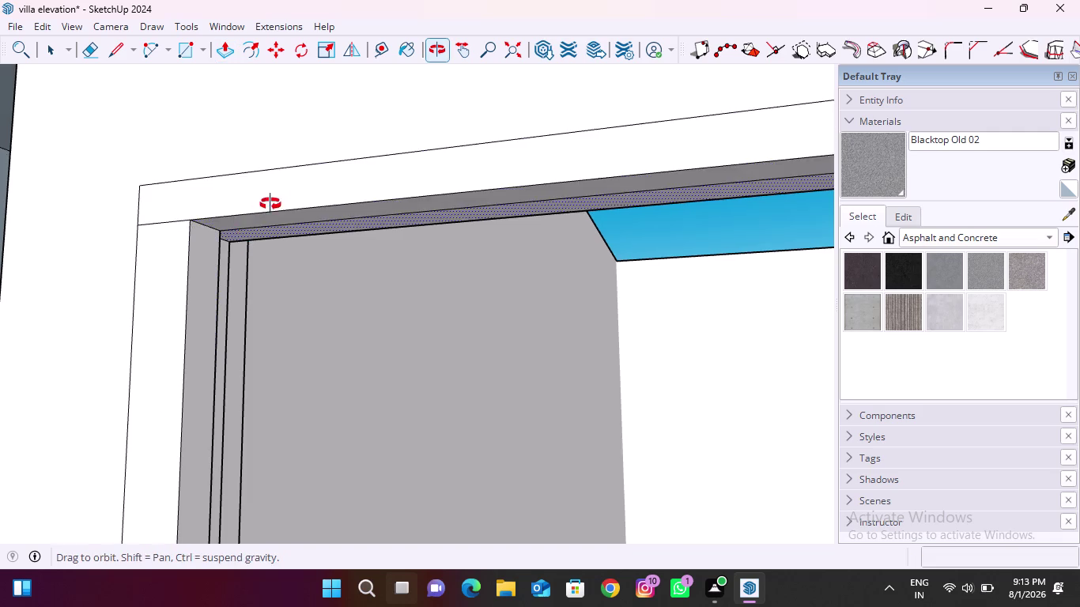
middle_drag(267, 208, 326, 139)
scroll(up, 3)
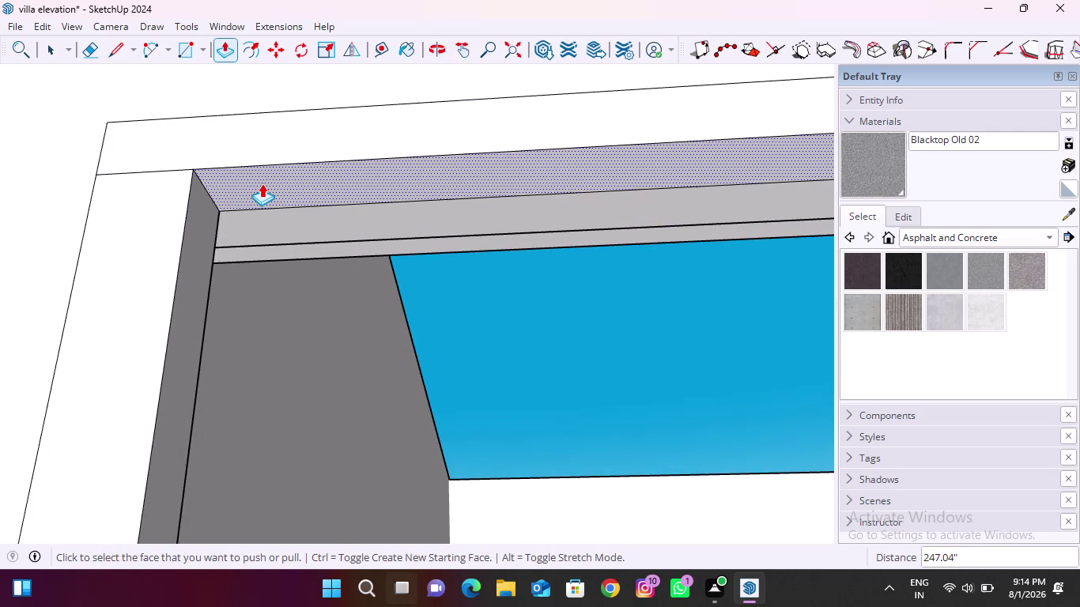
double_click(261, 184)
scroll(down, 3)
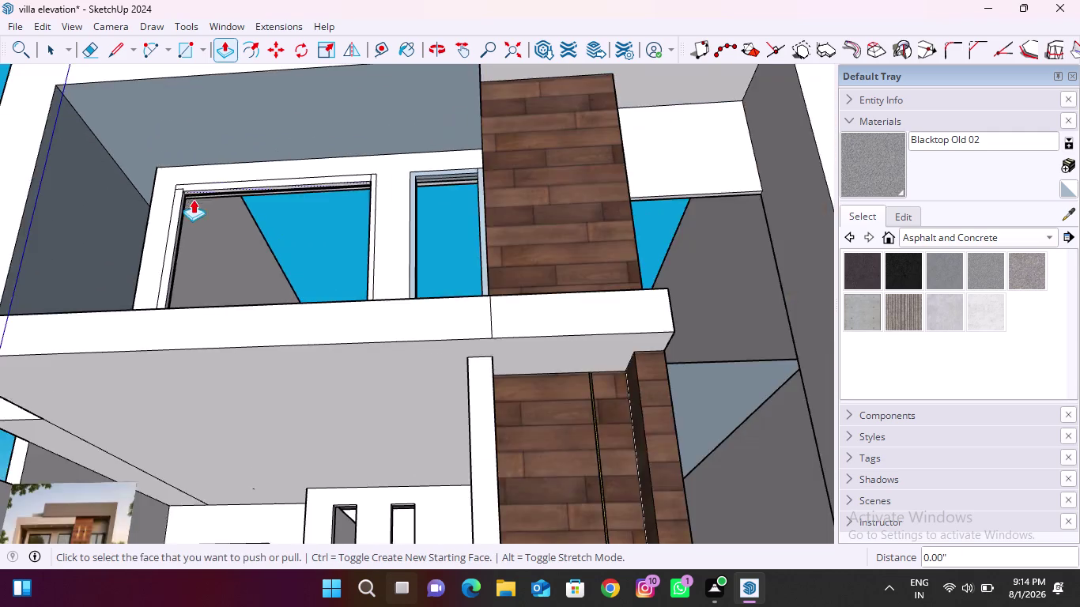
scroll(down, 3)
Recess the window sill and threshold faces by the same depth.
middle_drag(252, 227, 433, 448)
scroll(up, 3)
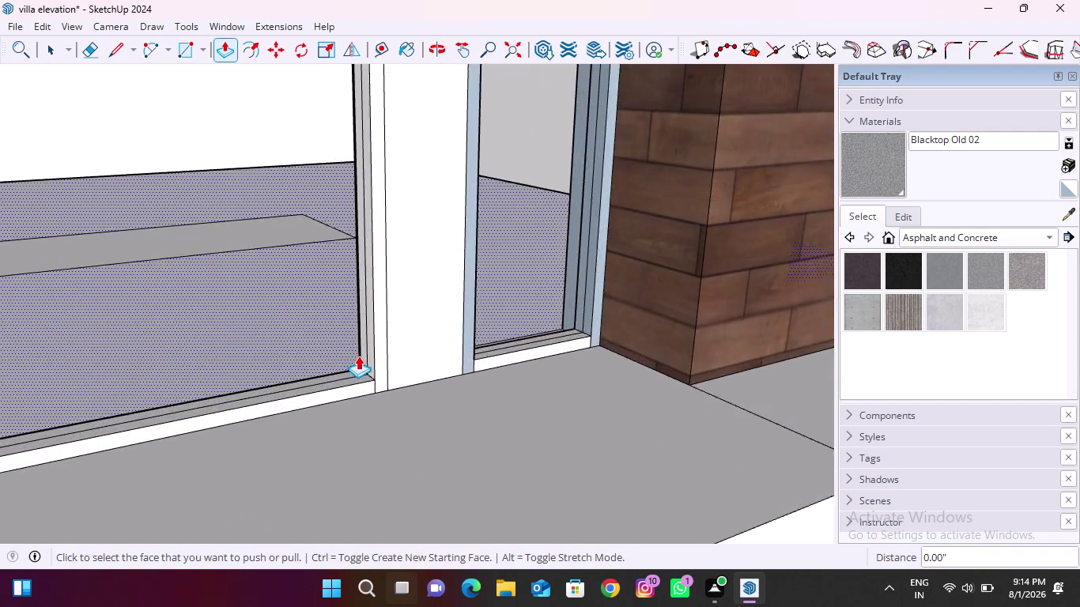
scroll(up, 3)
double_click(380, 367)
middle_drag(323, 408, 330, 412)
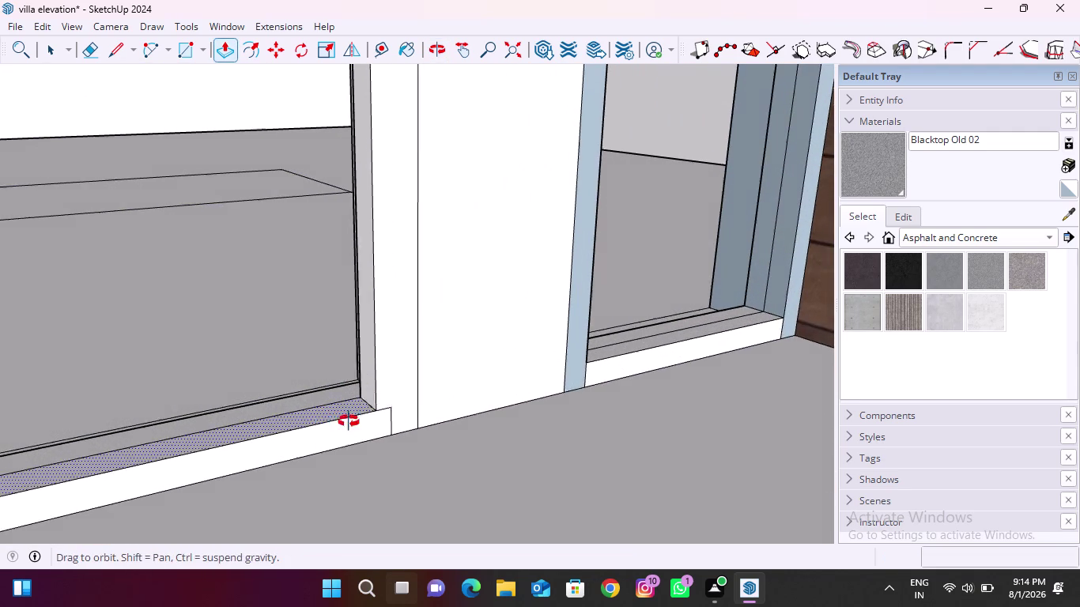
middle_drag(330, 412, 426, 449)
scroll(up, 3)
double_click(420, 420)
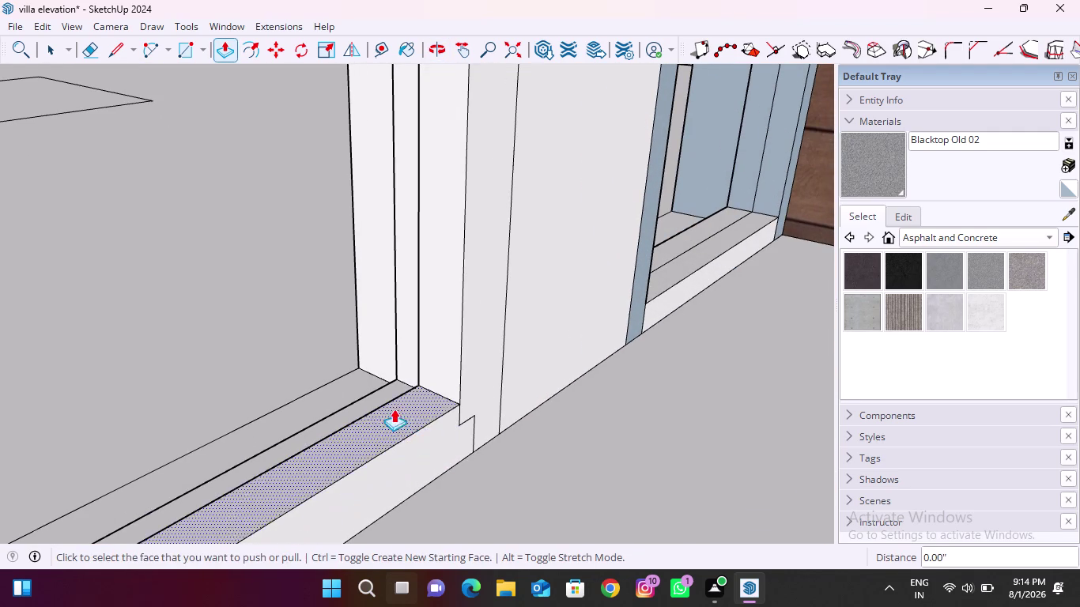
scroll(down, 3)
Recess the narrow door's jamb beside the wood column, then undo it.
middle_drag(439, 410, 308, 272)
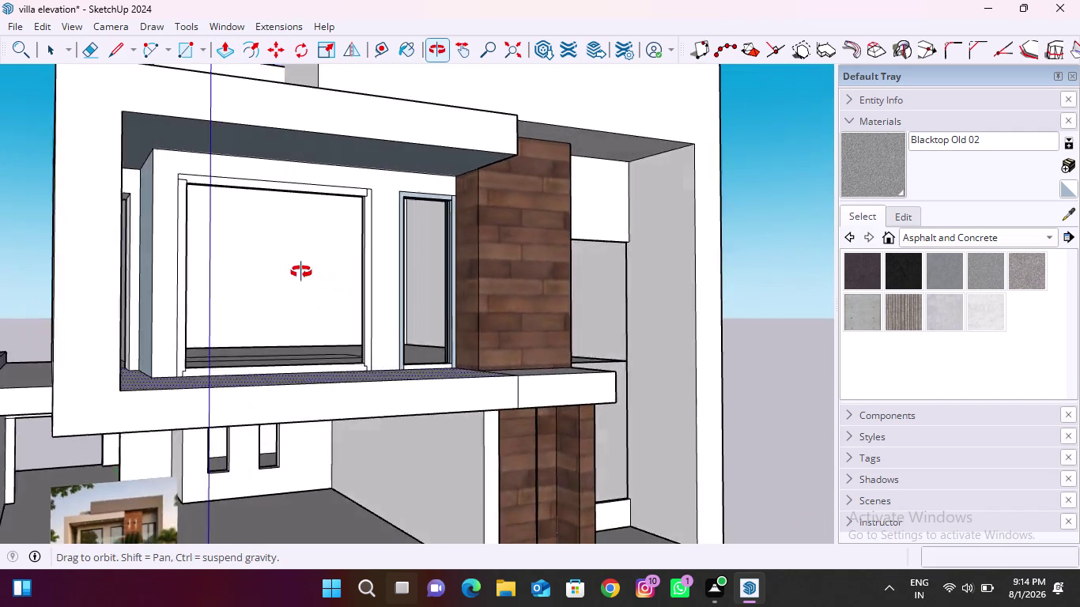
middle_drag(307, 272, 240, 296)
scroll(up, 3)
middle_drag(427, 233, 460, 230)
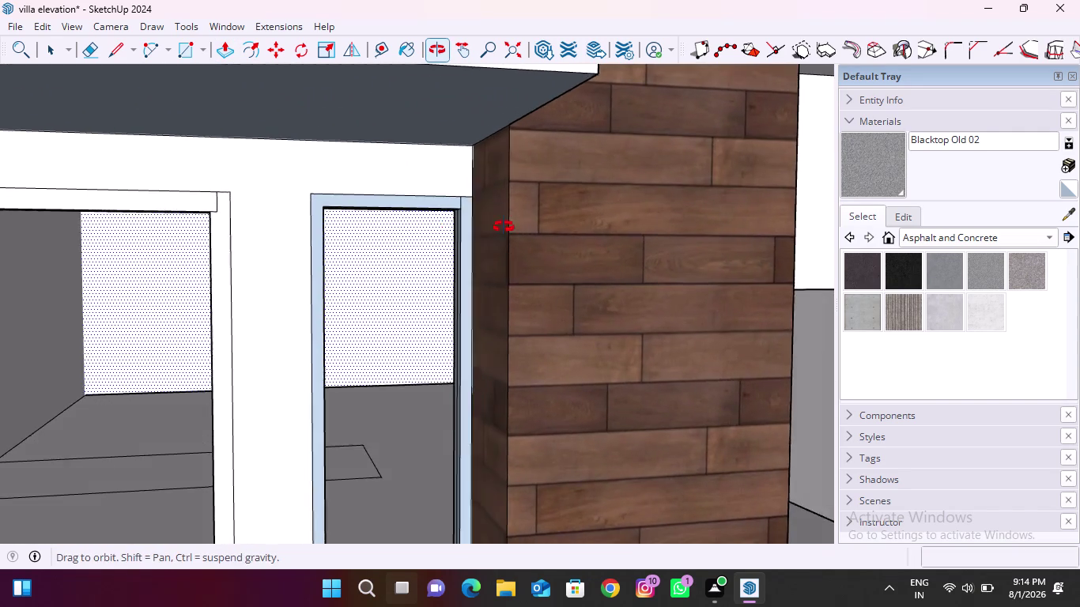
middle_drag(460, 230, 572, 235)
scroll(down, 3)
middle_drag(498, 294, 544, 342)
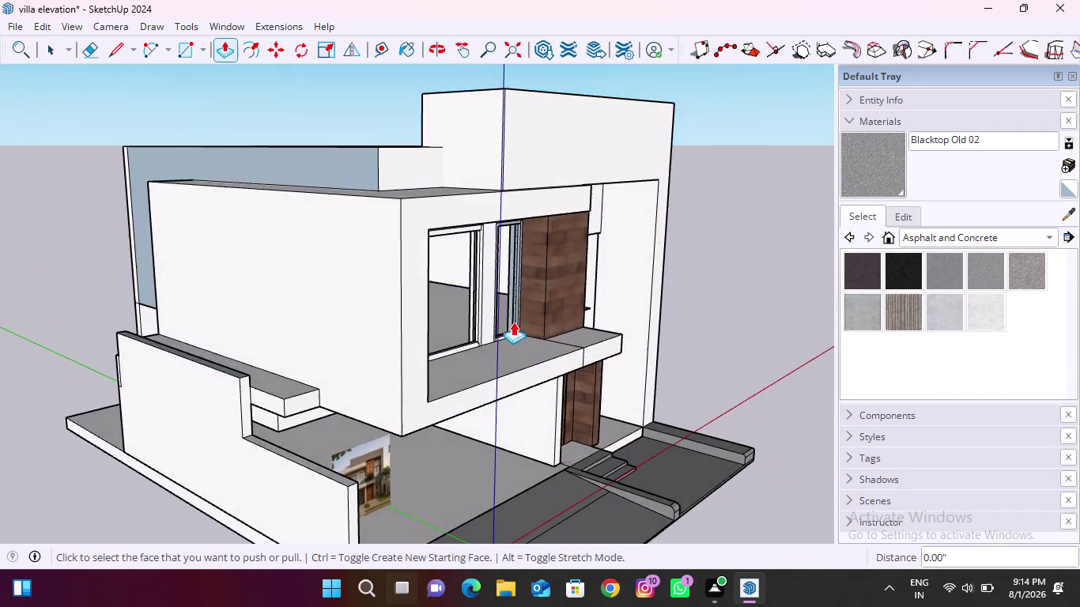
scroll(up, 3)
double_click(522, 314)
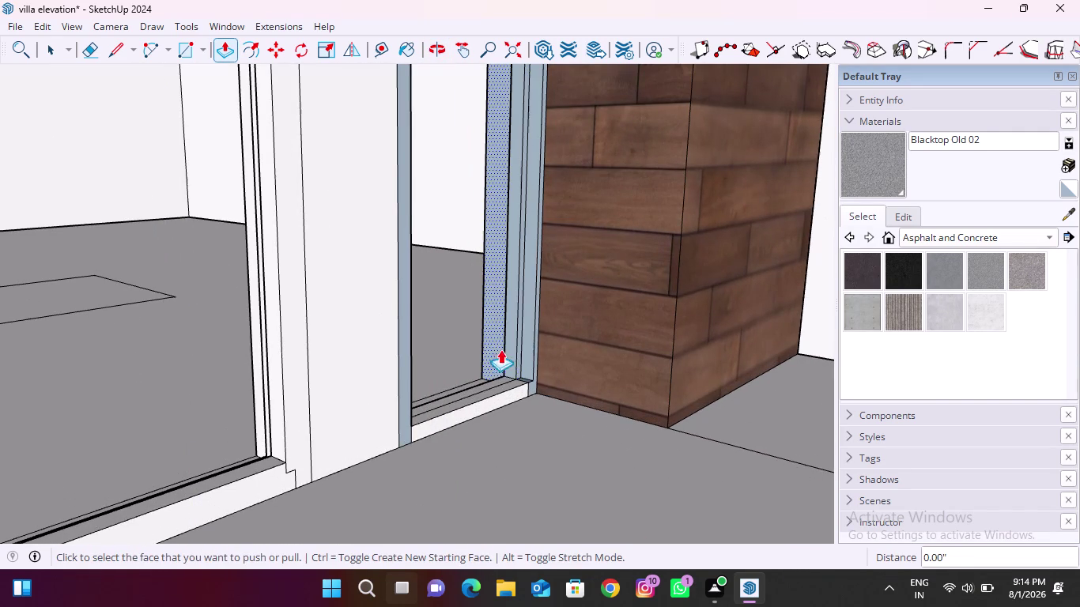
key(ctrl+z)
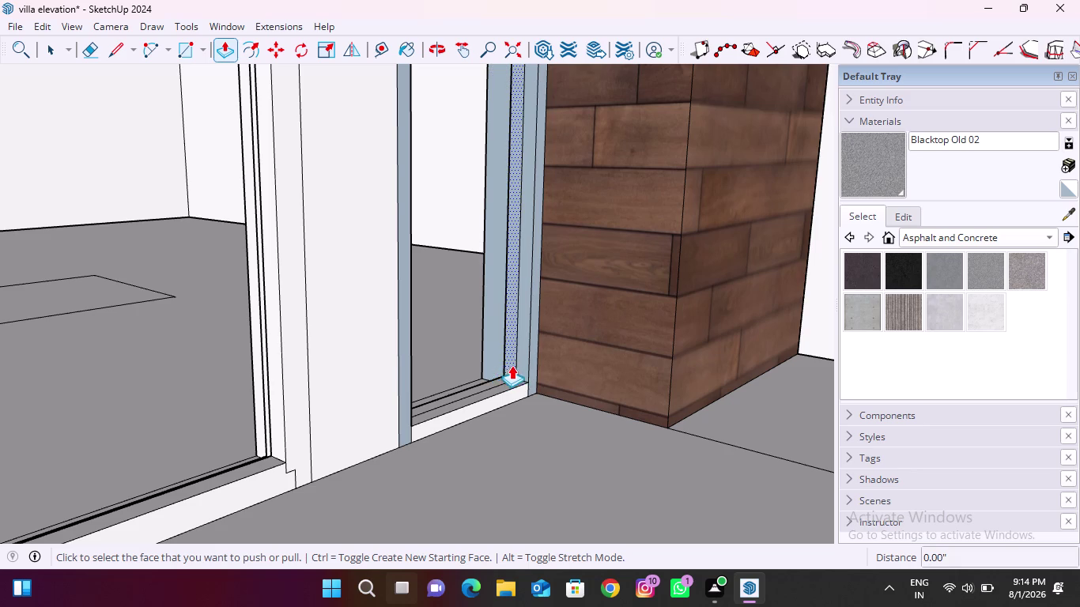
middle_drag(509, 374, 408, 408)
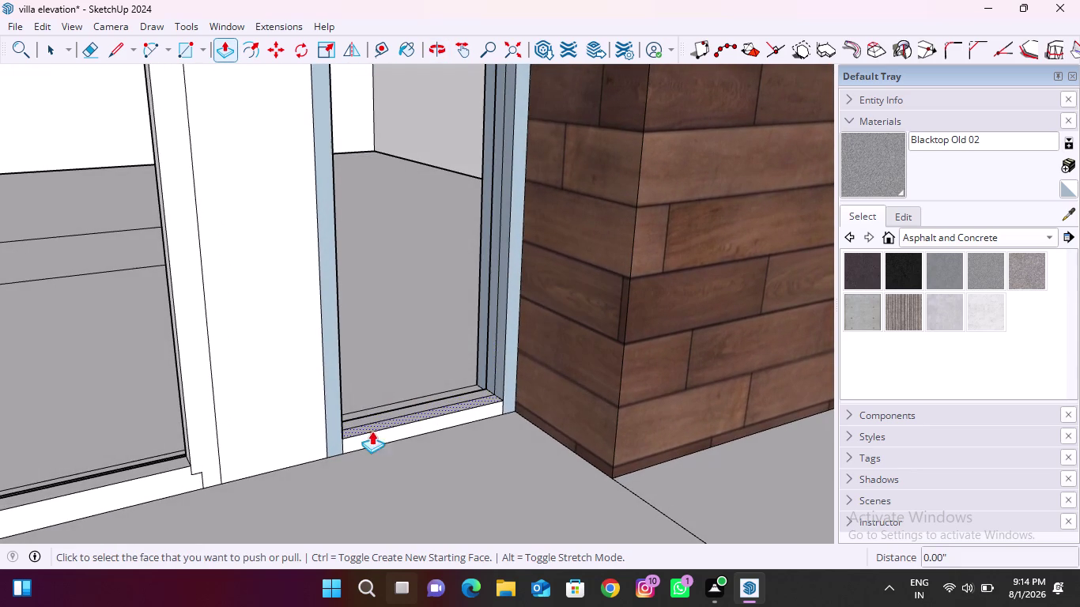
click(377, 43)
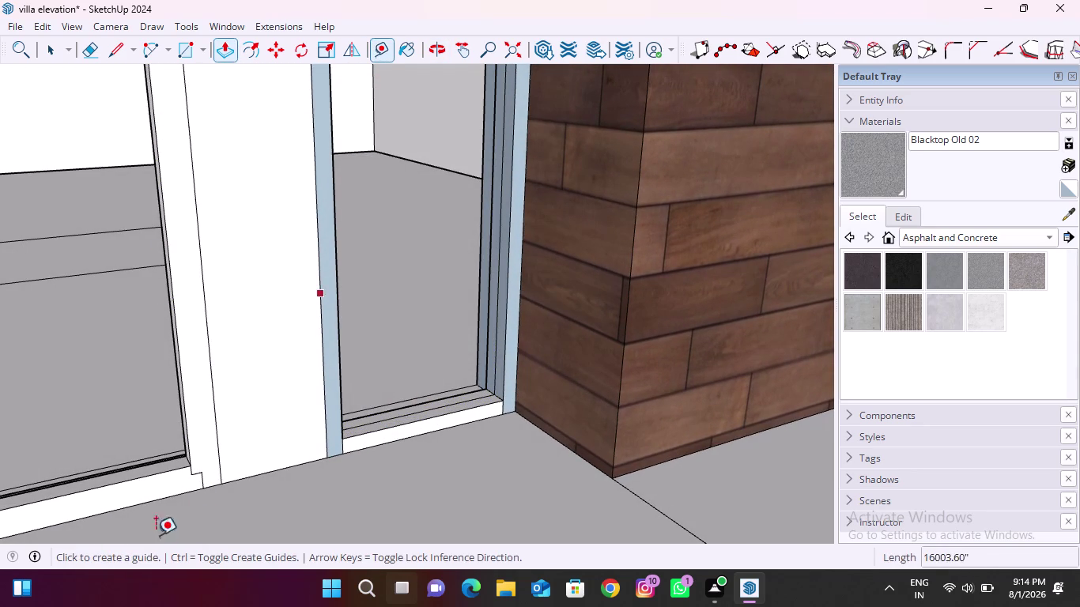
Place a guide line across the door thresholds from the threshold corner.
click(164, 502)
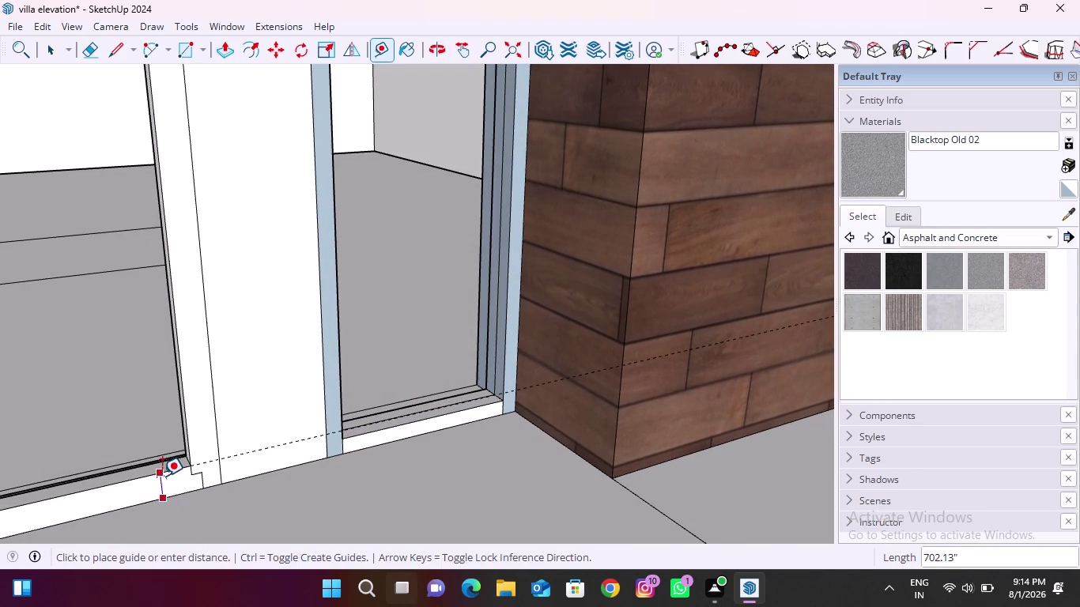
click(162, 476)
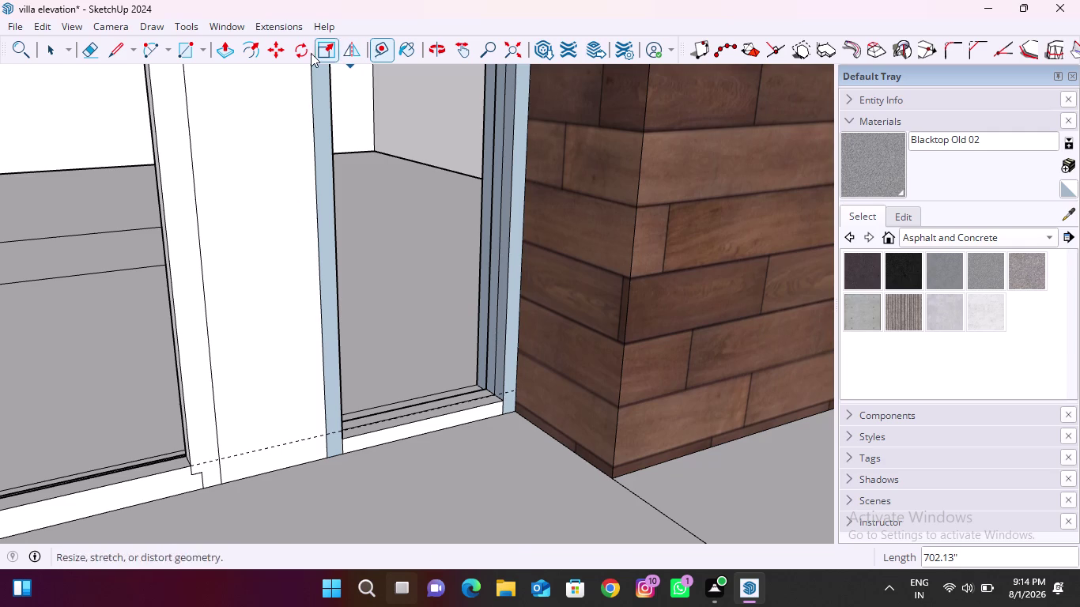
click(218, 52)
scroll(up, 3)
Push the narrow door's threshold down to the guide and try recessing the jamb face.
middle_drag(484, 403, 486, 403)
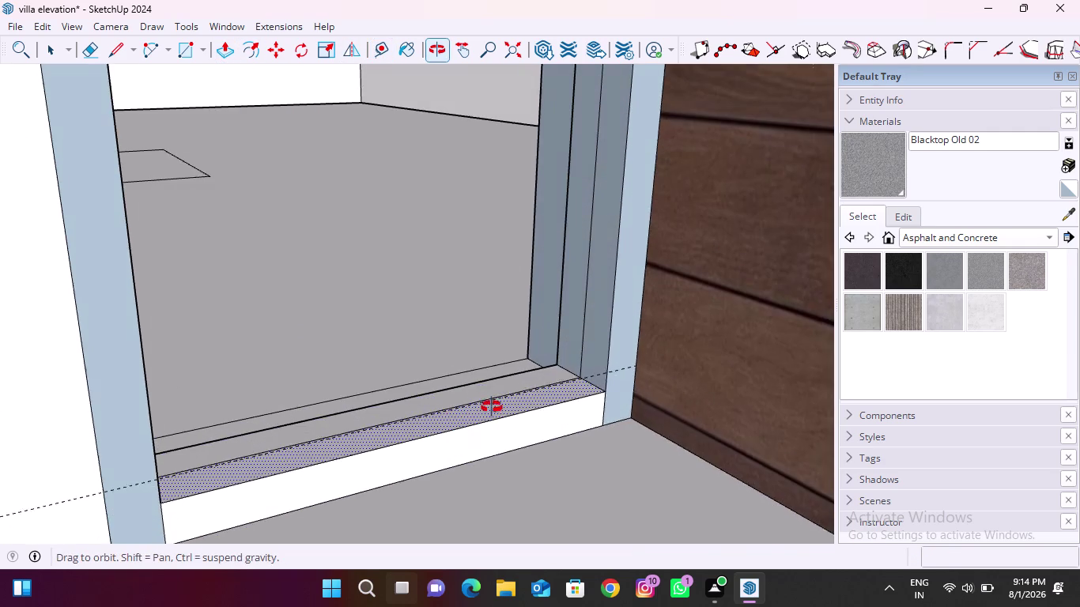
middle_drag(487, 403, 527, 499)
scroll(up, 3)
click(498, 389)
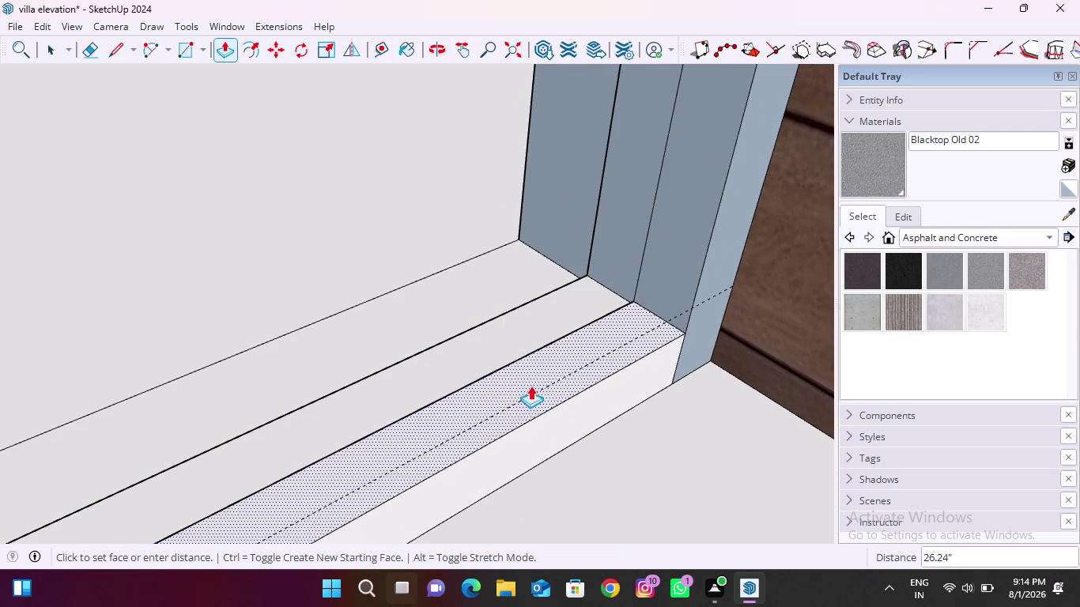
click(546, 383)
scroll(down, 3)
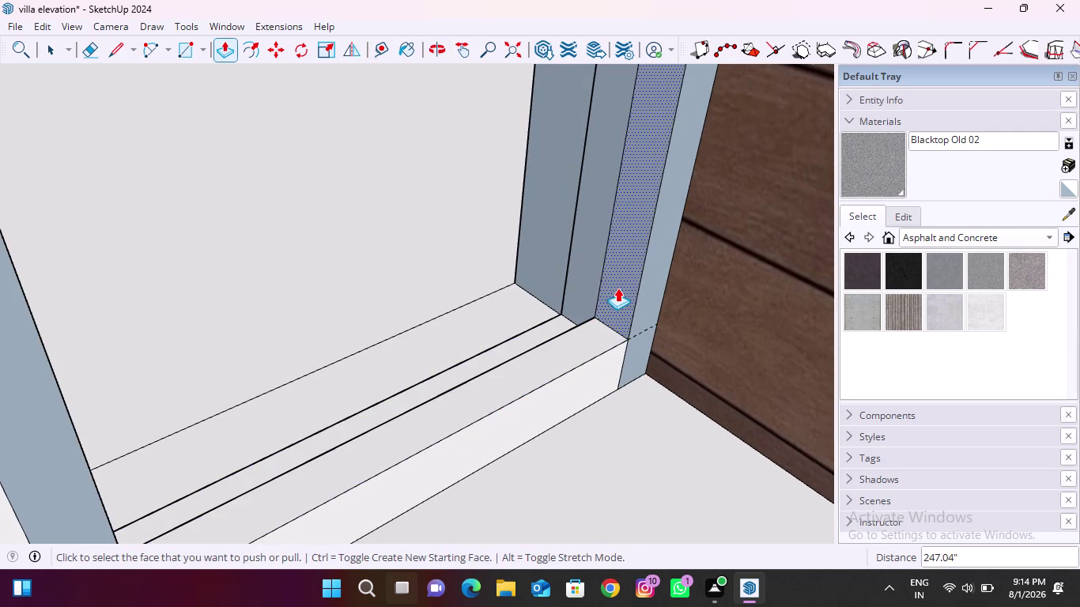
double_click(617, 288)
key(ctrl+z)
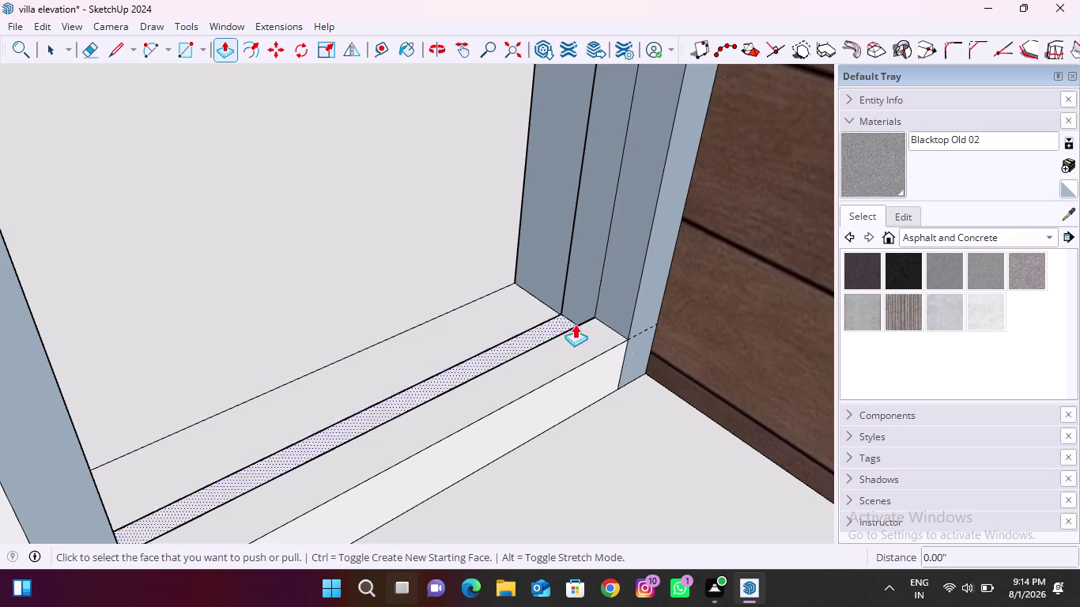
middle_drag(629, 344, 210, 322)
scroll(down, 3)
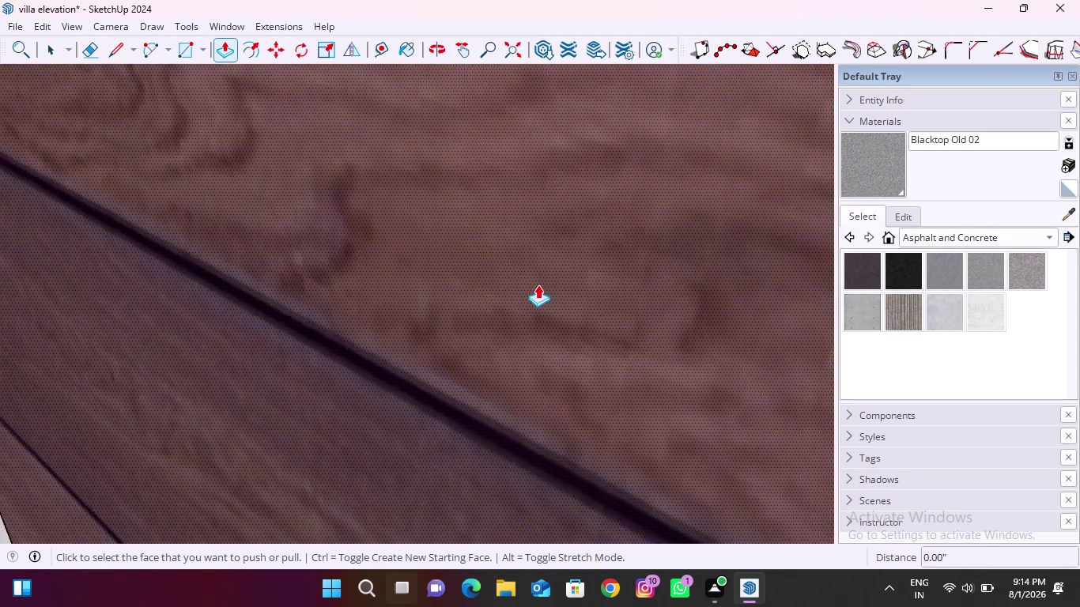
scroll(down, 3)
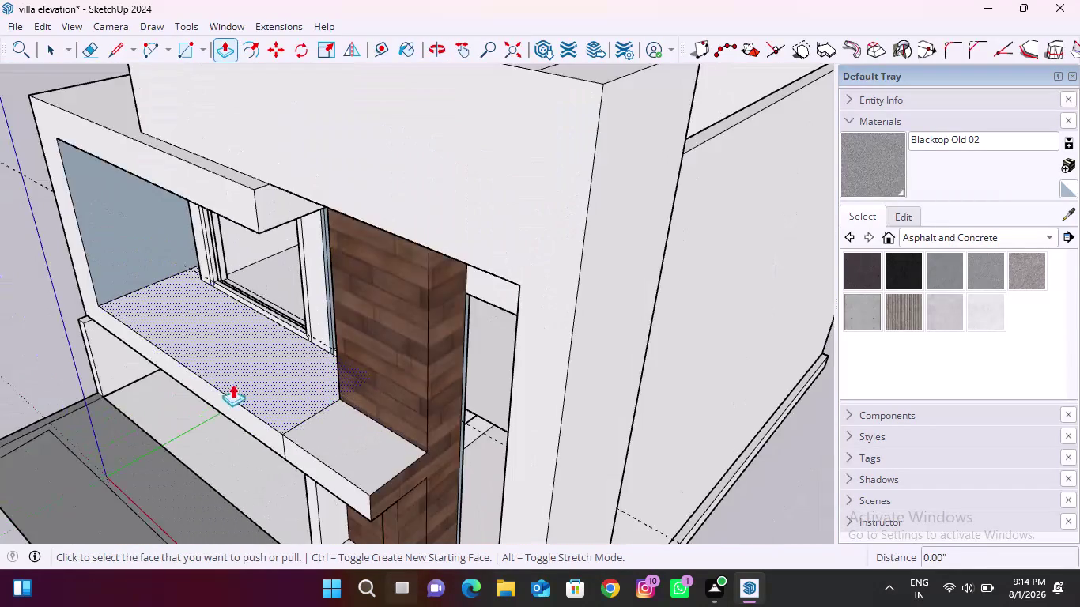
middle_drag(225, 384, 410, 247)
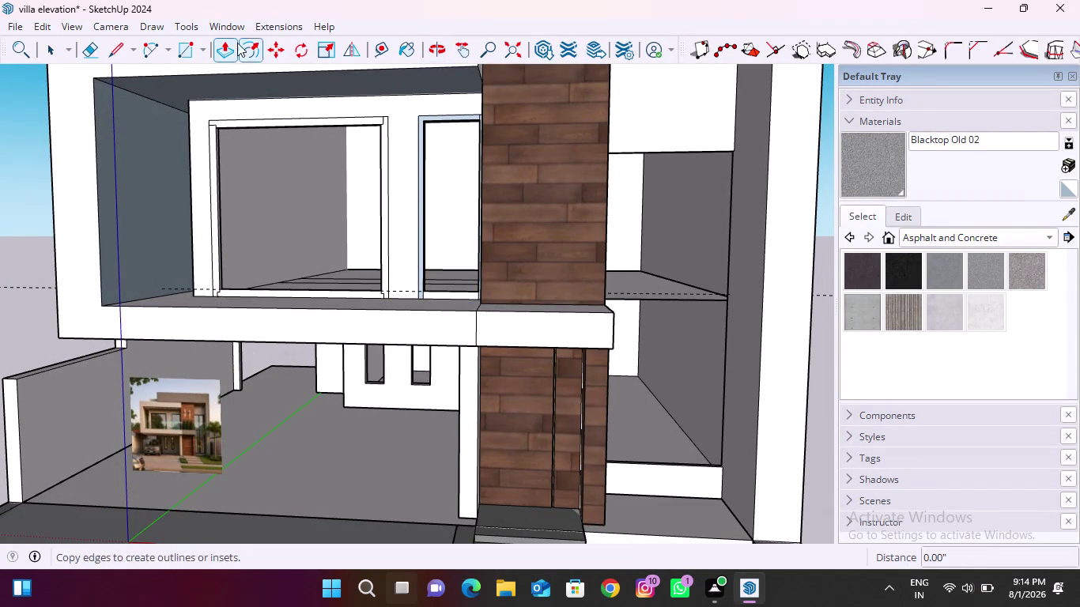
click(378, 48)
scroll(up, 3)
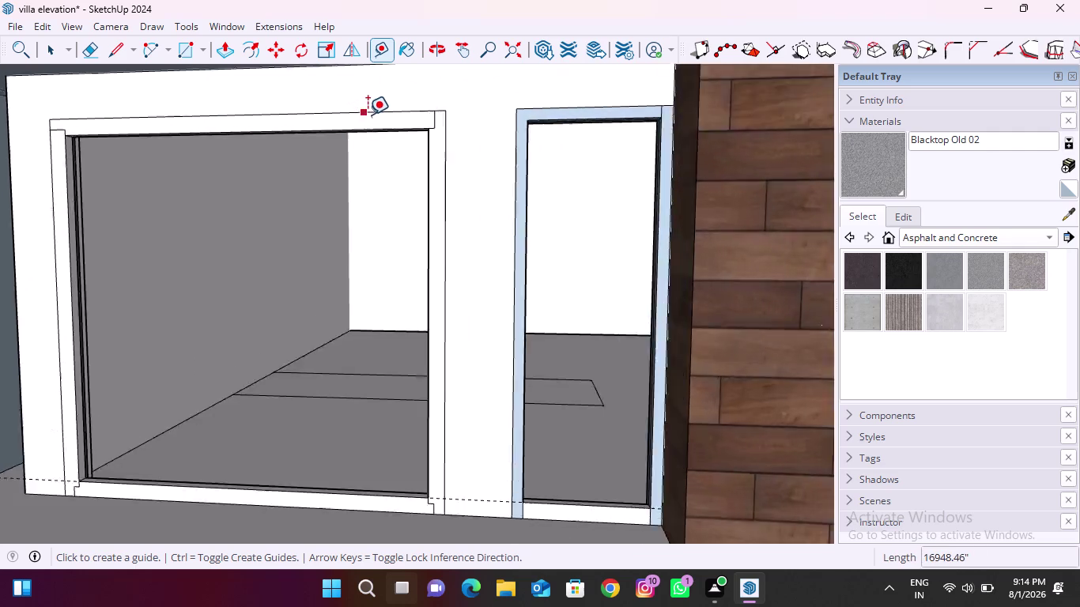
scroll(up, 3)
click(371, 114)
click(364, 134)
scroll(down, 3)
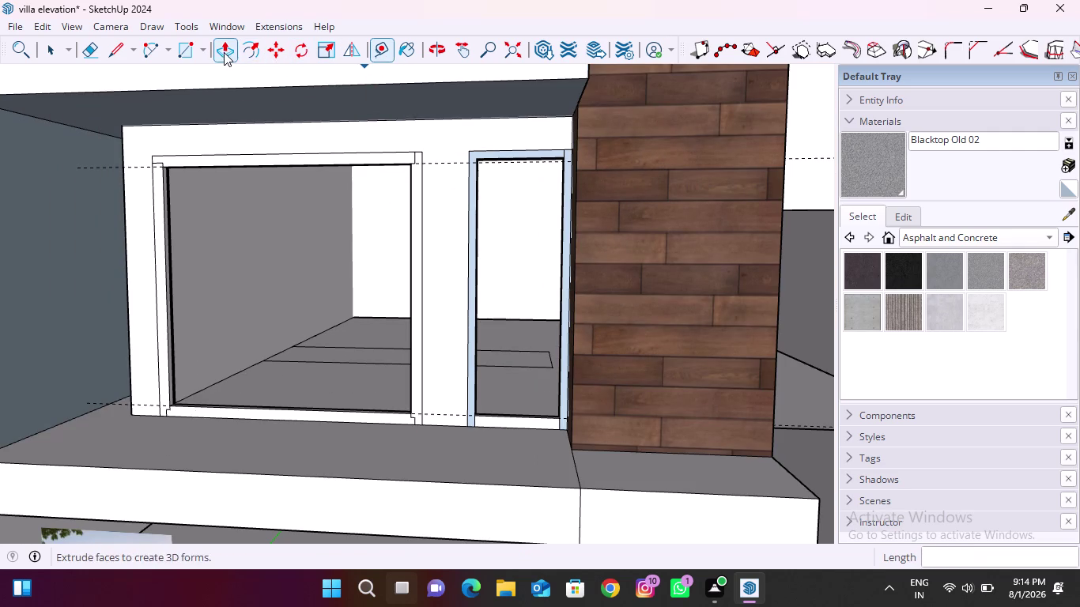
click(221, 53)
middle_drag(524, 169, 549, 74)
scroll(up, 3)
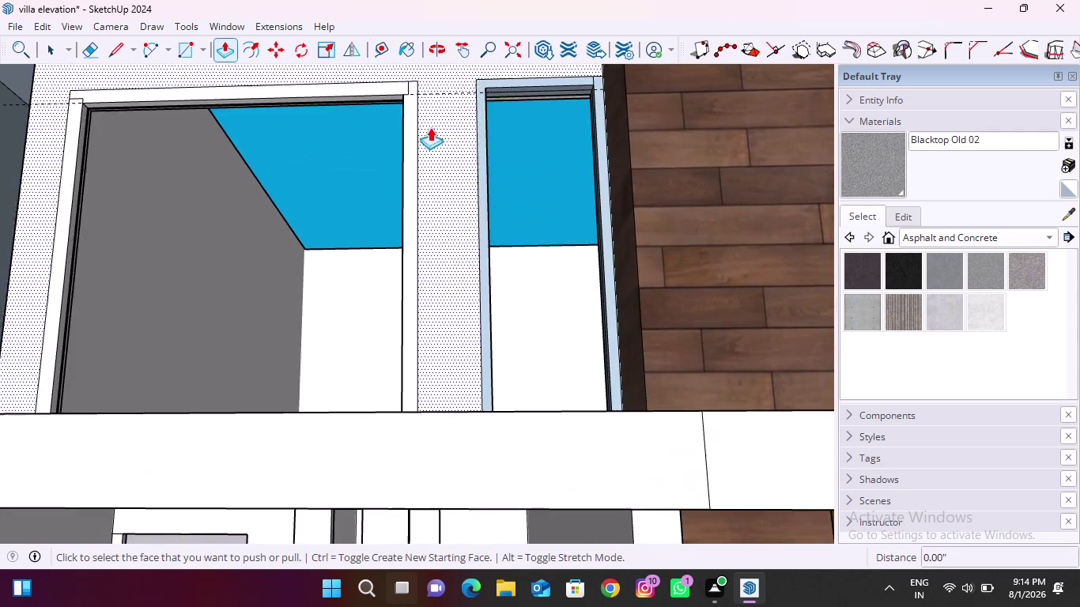
scroll(down, 3)
middle_drag(376, 328, 437, 270)
scroll(up, 3)
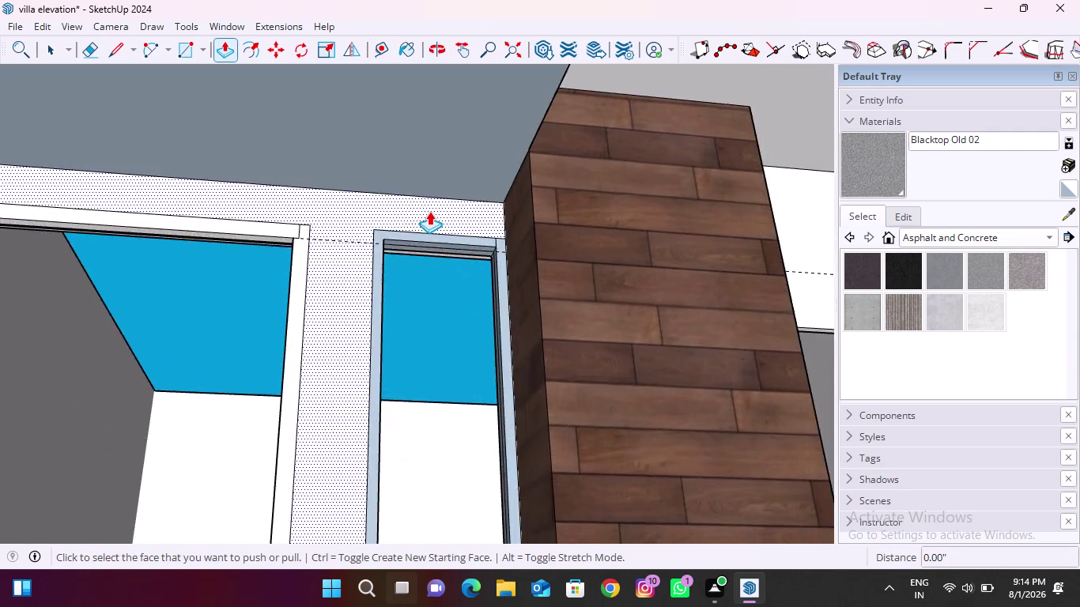
scroll(up, 3)
middle_drag(414, 276, 553, 220)
scroll(up, 3)
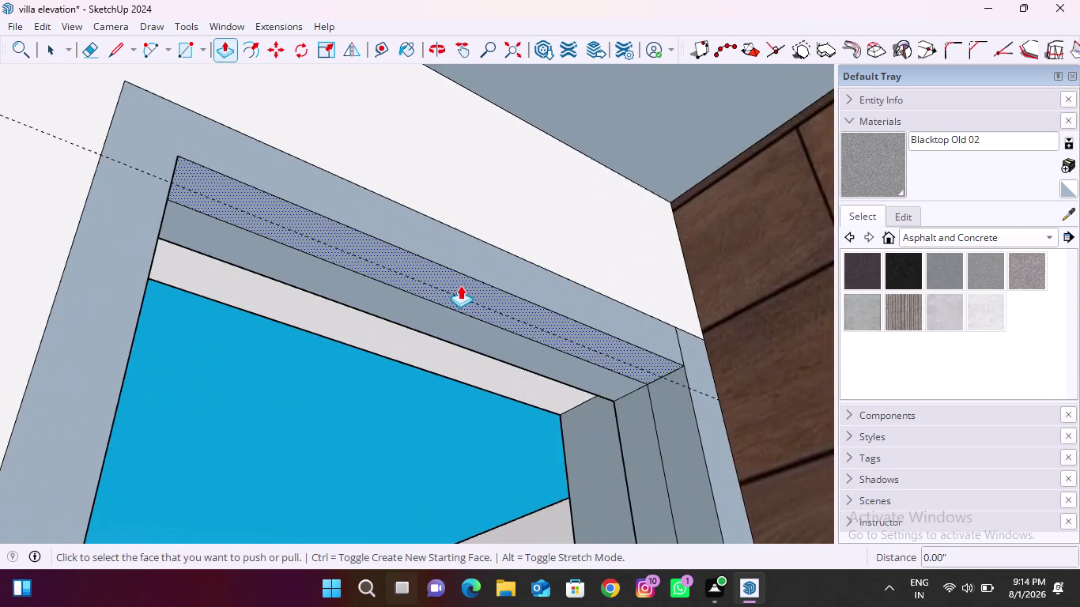
scroll(up, 3)
click(466, 278)
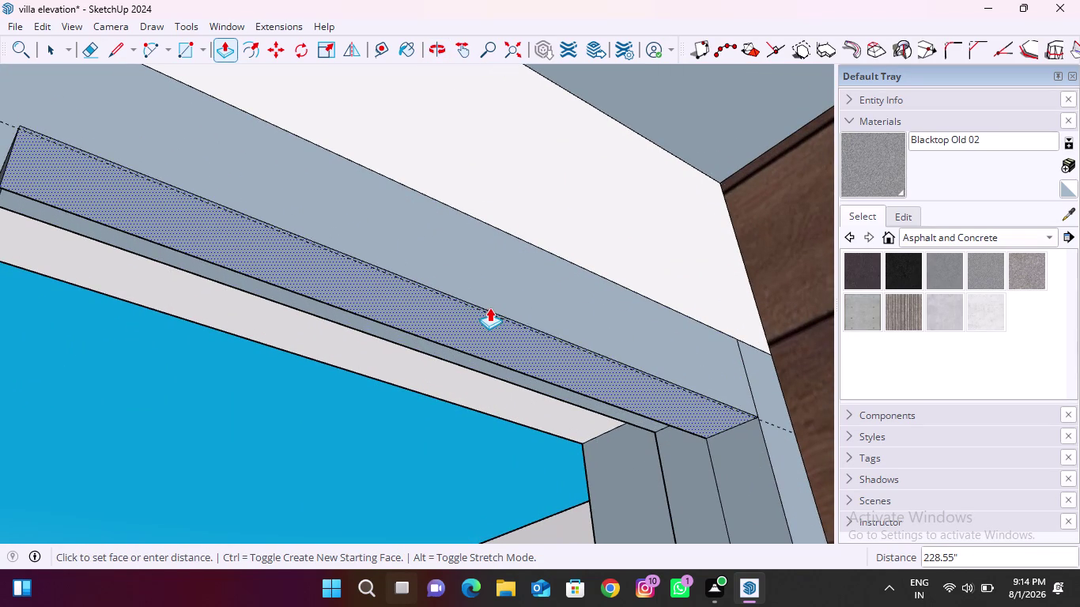
click(482, 310)
scroll(down, 3)
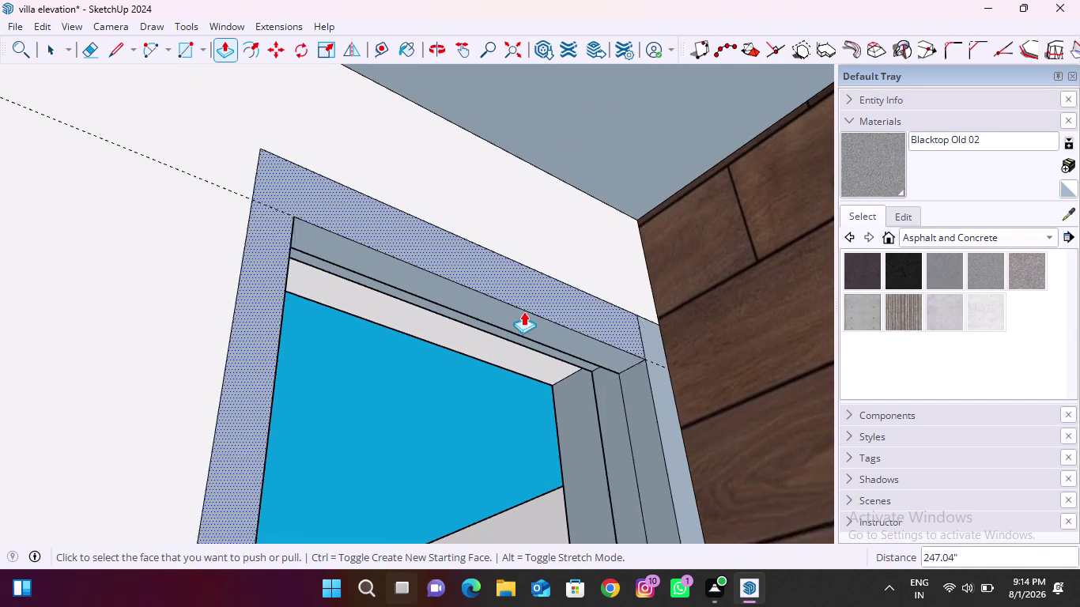
middle_drag(550, 320, 233, 345)
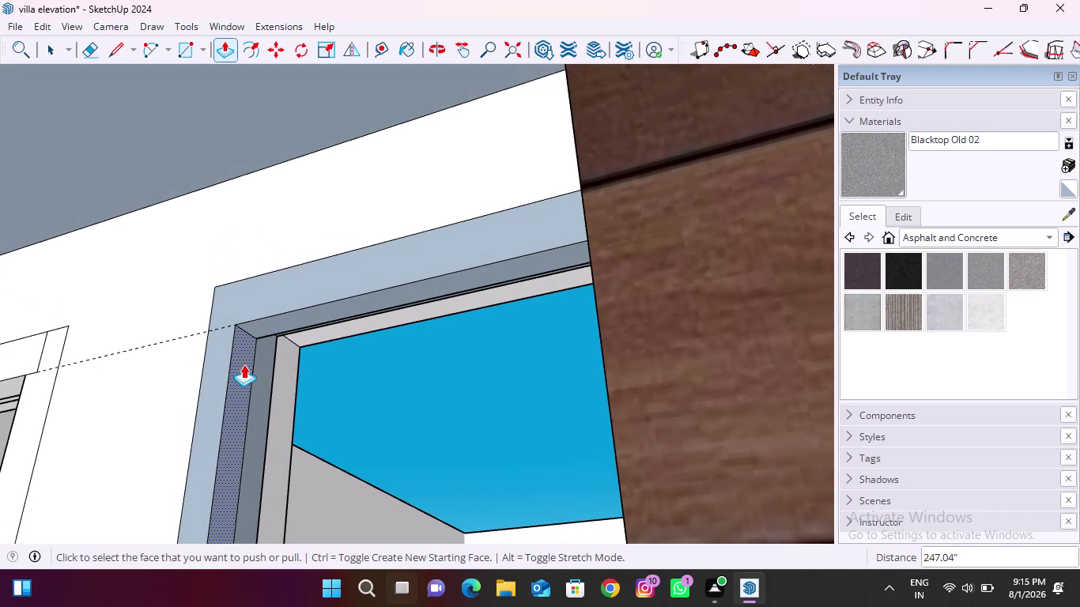
double_click(244, 365)
scroll(down, 3)
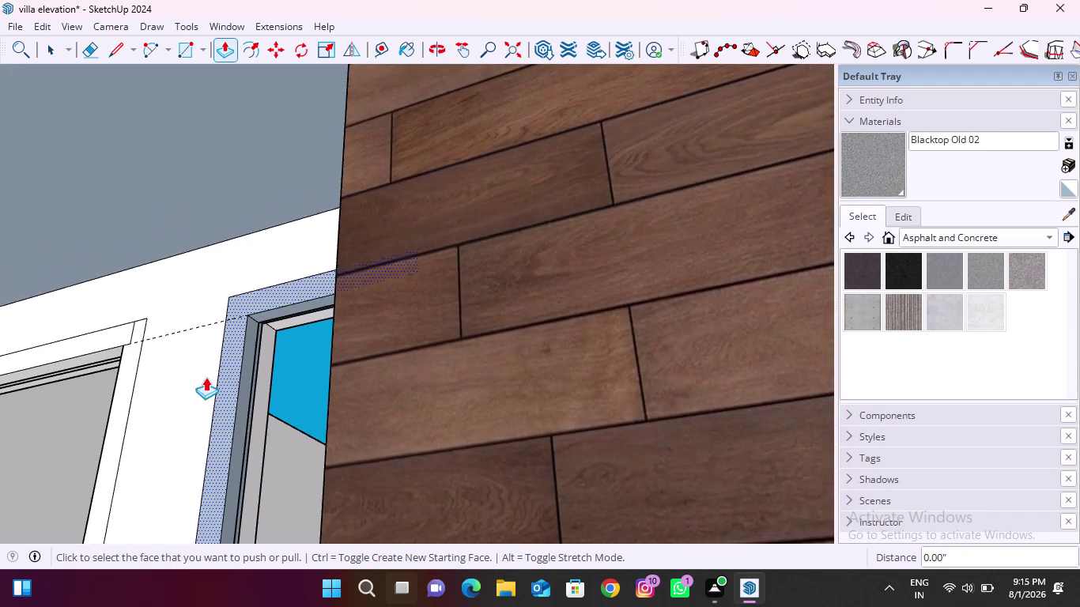
middle_drag(207, 382, 536, 436)
double_click(514, 423)
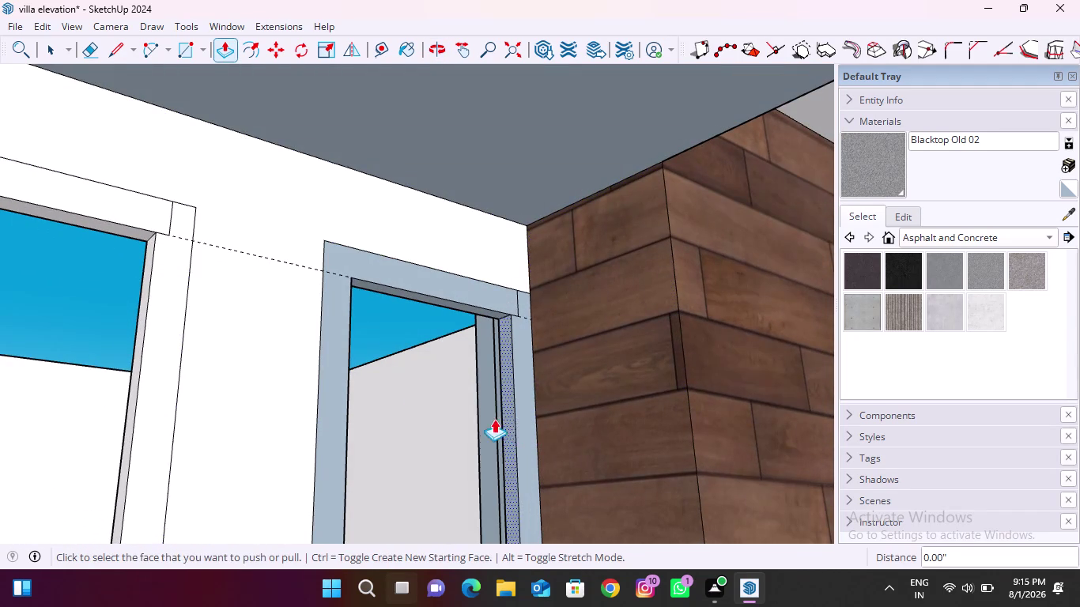
scroll(down, 3)
scroll(down, 3)
middle_drag(357, 430, 283, 510)
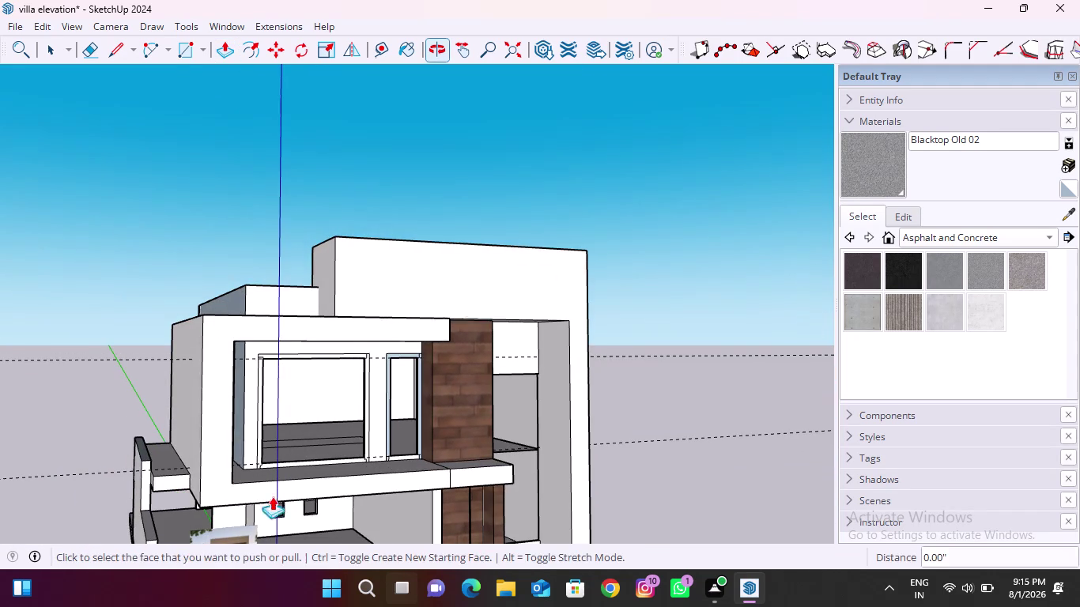
key(space)
click(78, 474)
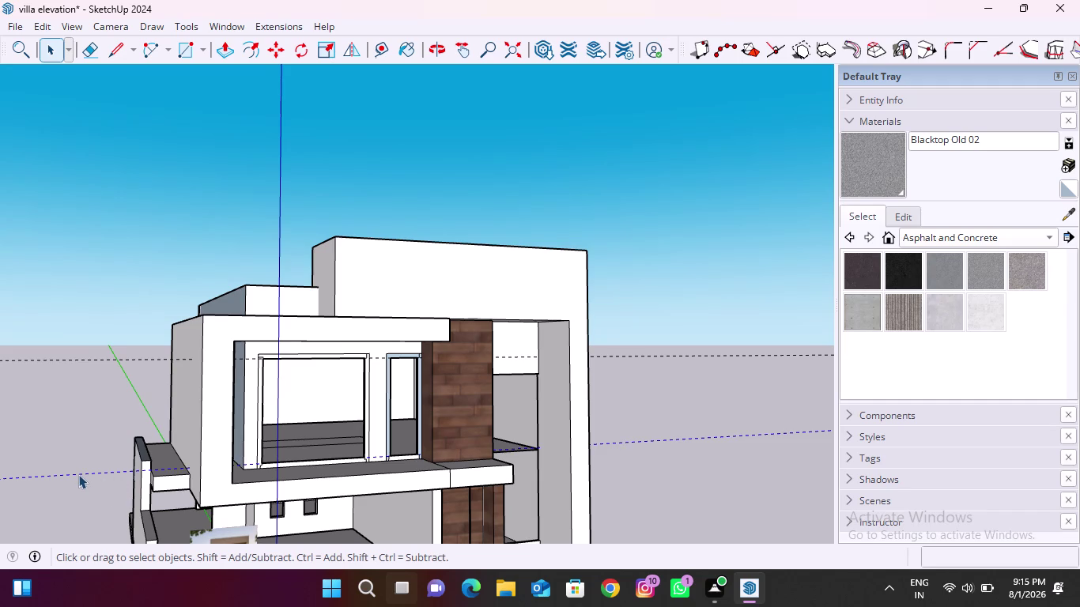
key(Delete)
click(83, 360)
key(Delete)
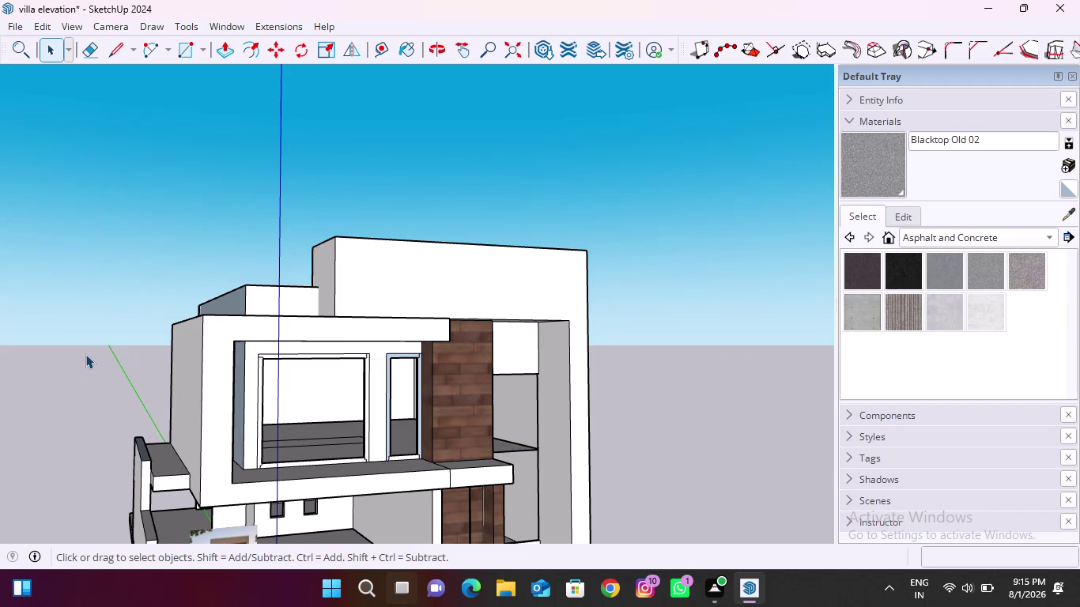
scroll(down, 3)
middle_drag(285, 393, 212, 434)
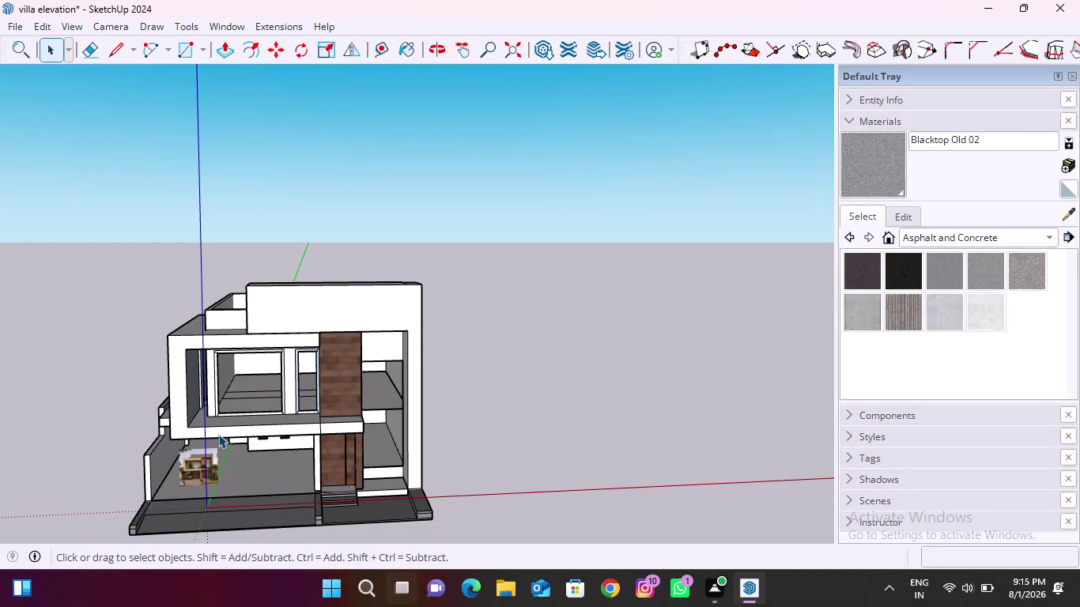
scroll(up, 3)
scroll(up, 3)
middle_drag(253, 438, 262, 458)
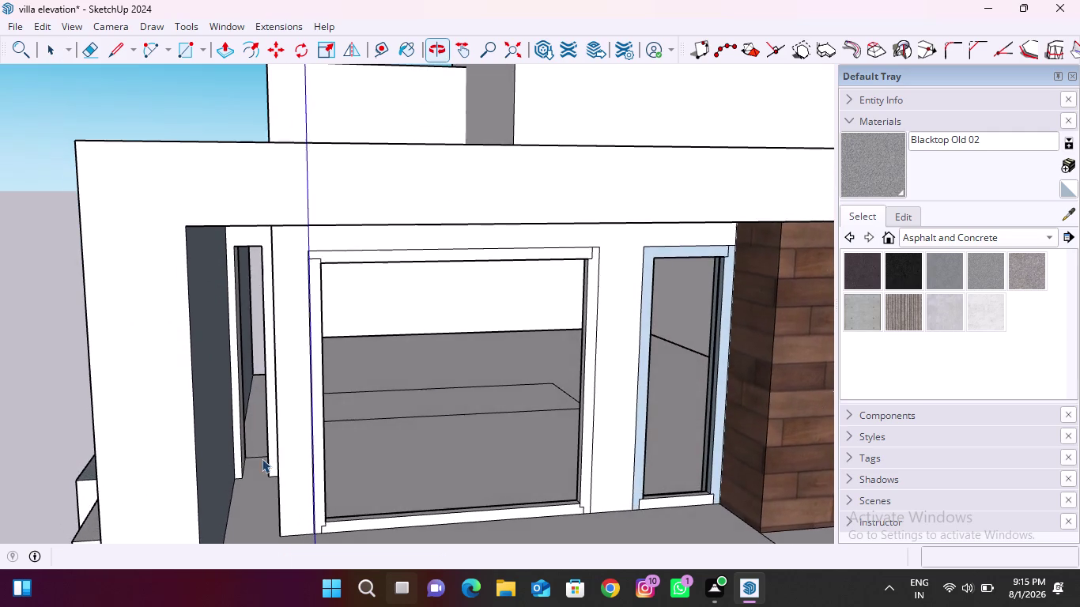
scroll(up, 3)
scroll(down, 3)
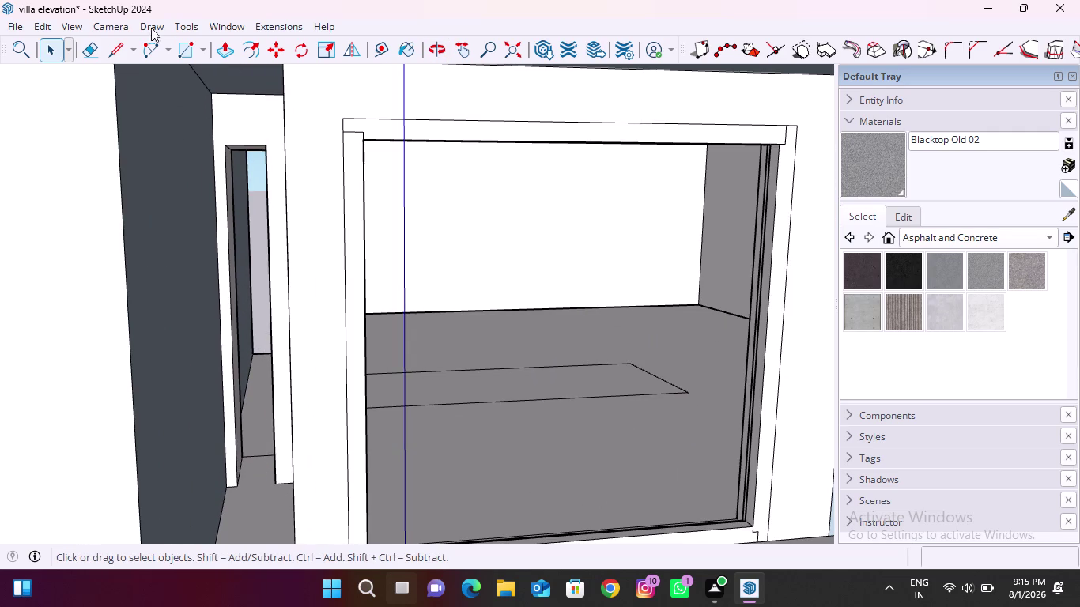
click(217, 50)
middle_drag(250, 248, 271, 258)
scroll(up, 3)
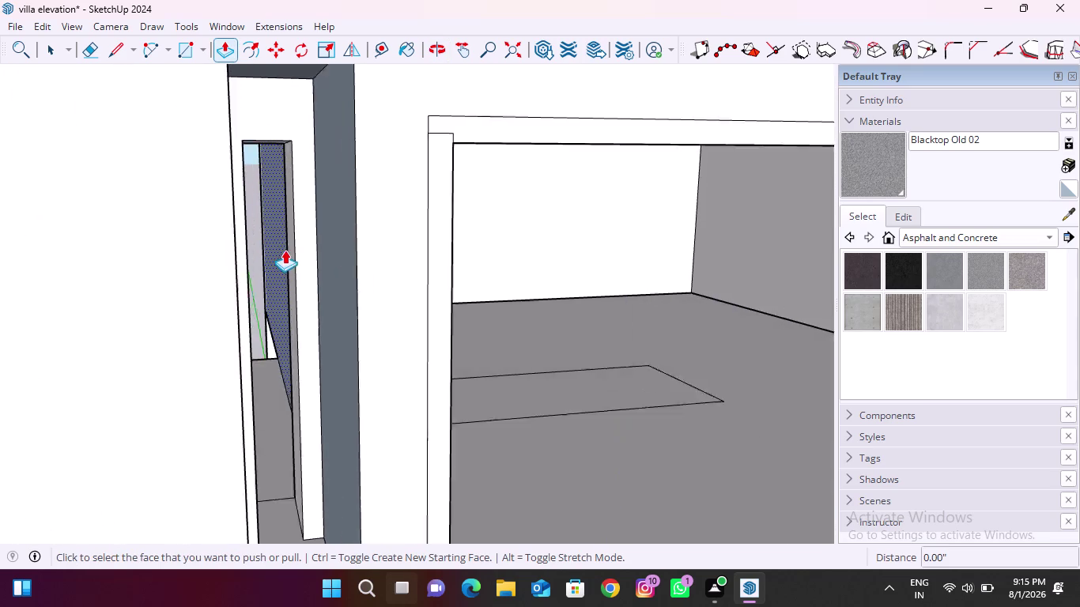
scroll(up, 3)
scroll(down, 3)
middle_drag(219, 314, 200, 321)
scroll(up, 3)
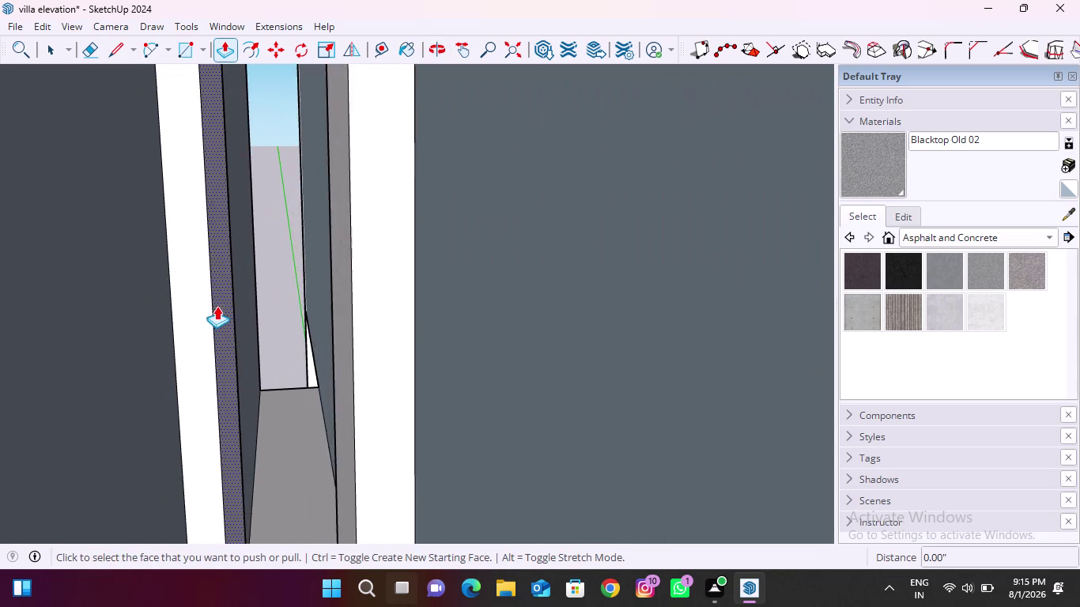
scroll(up, 3)
middle_drag(236, 343, 235, 343)
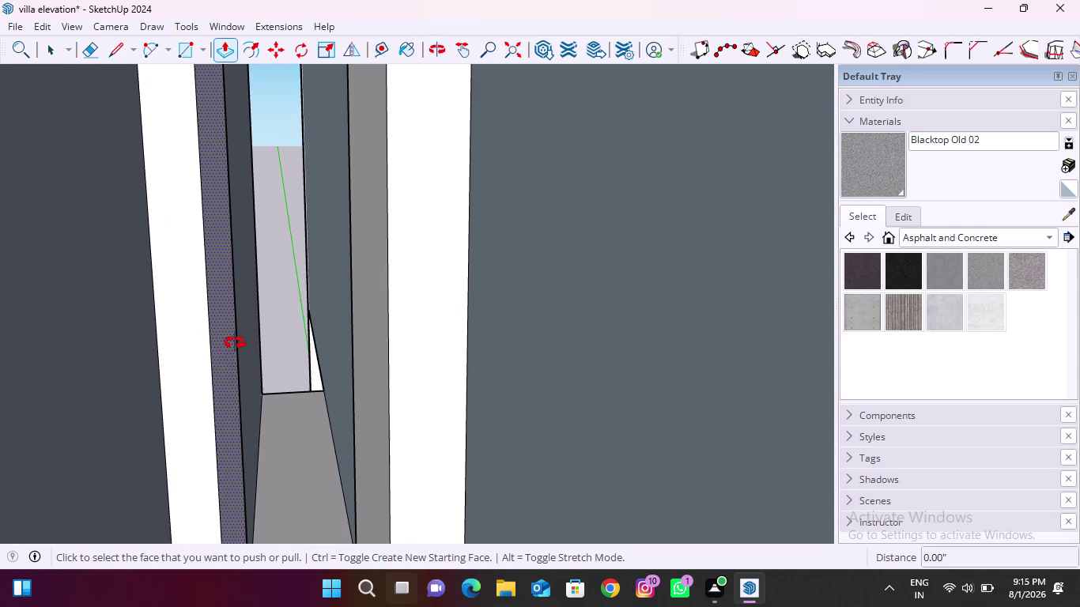
middle_drag(235, 343, 187, 351)
click(180, 325)
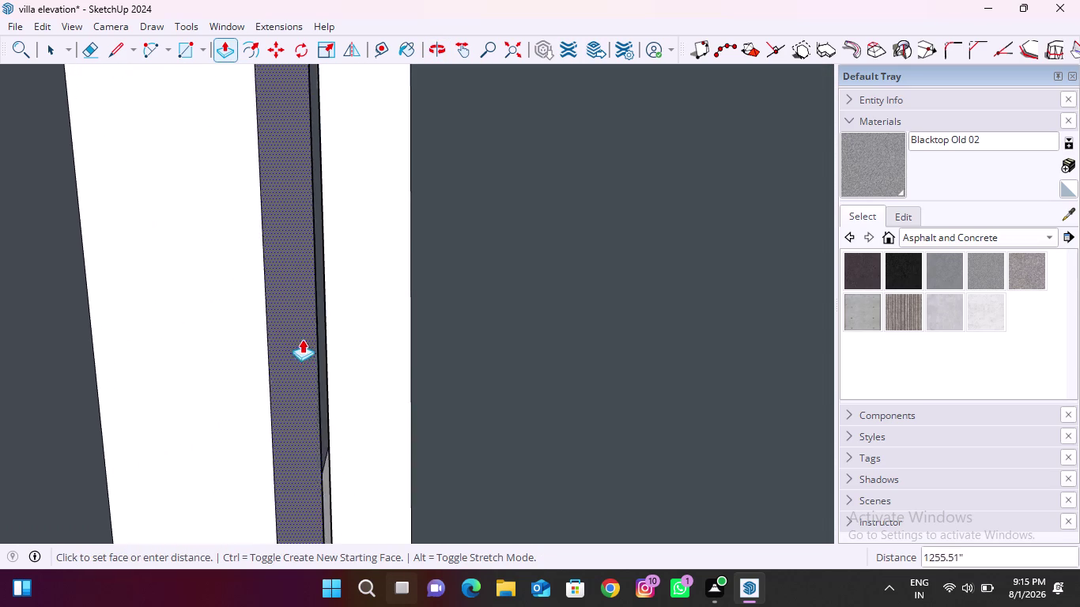
click(400, 351)
scroll(down, 3)
scroll(down, 3)
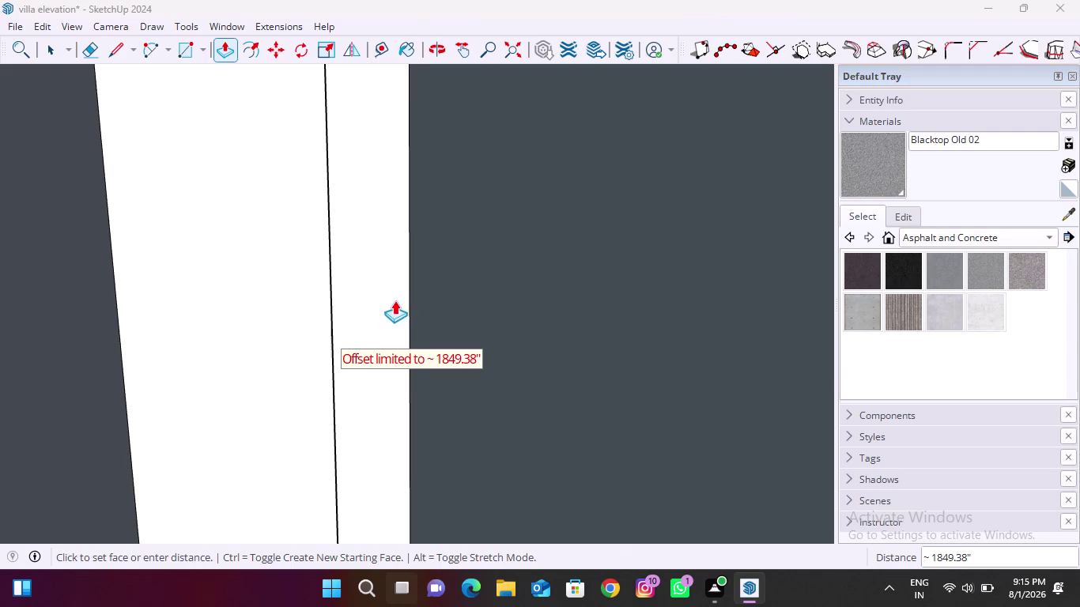
click(398, 288)
key(Escape)
scroll(down, 3)
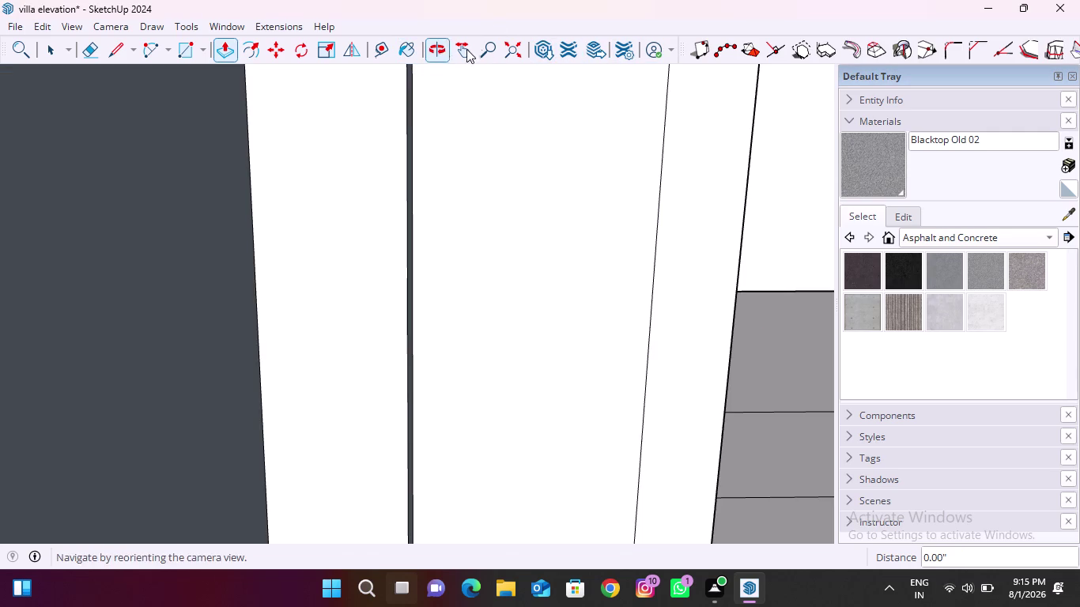
click(505, 50)
middle_drag(288, 273, 332, 242)
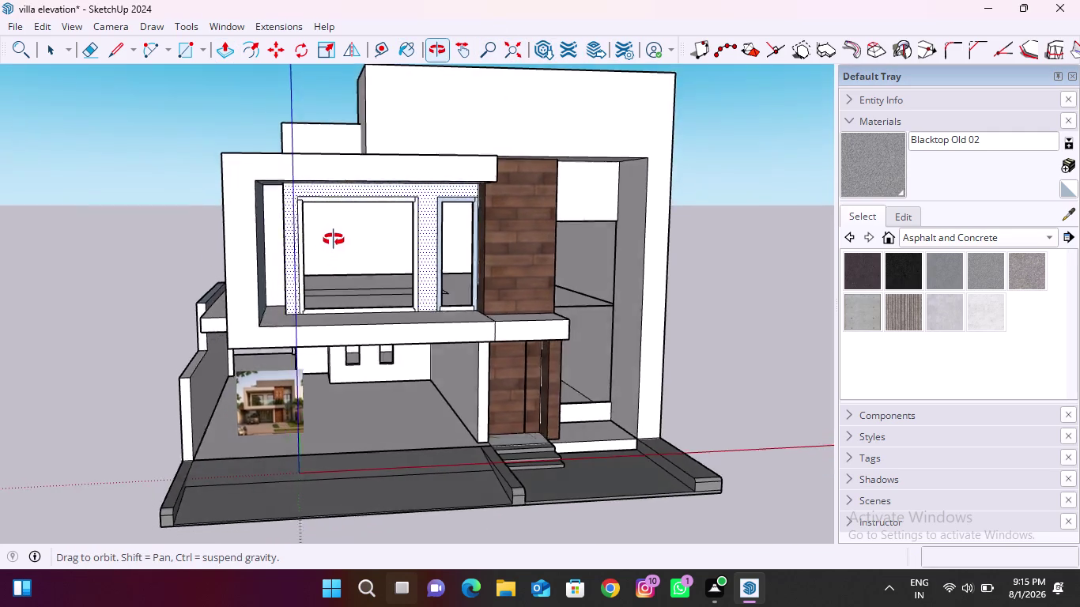
middle_drag(332, 241, 346, 237)
scroll(up, 3)
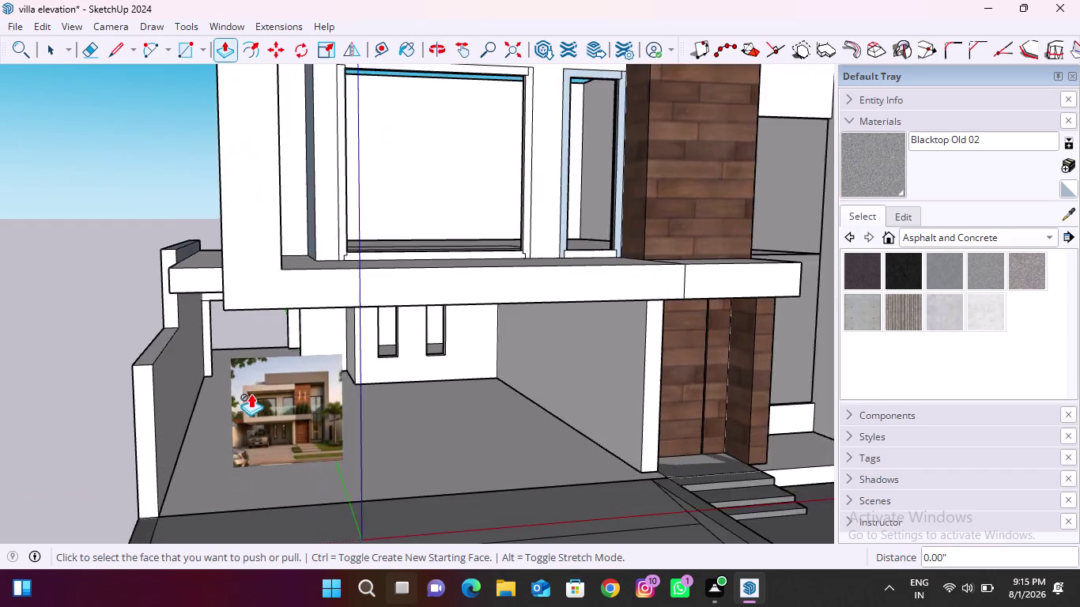
scroll(up, 3)
scroll(down, 3)
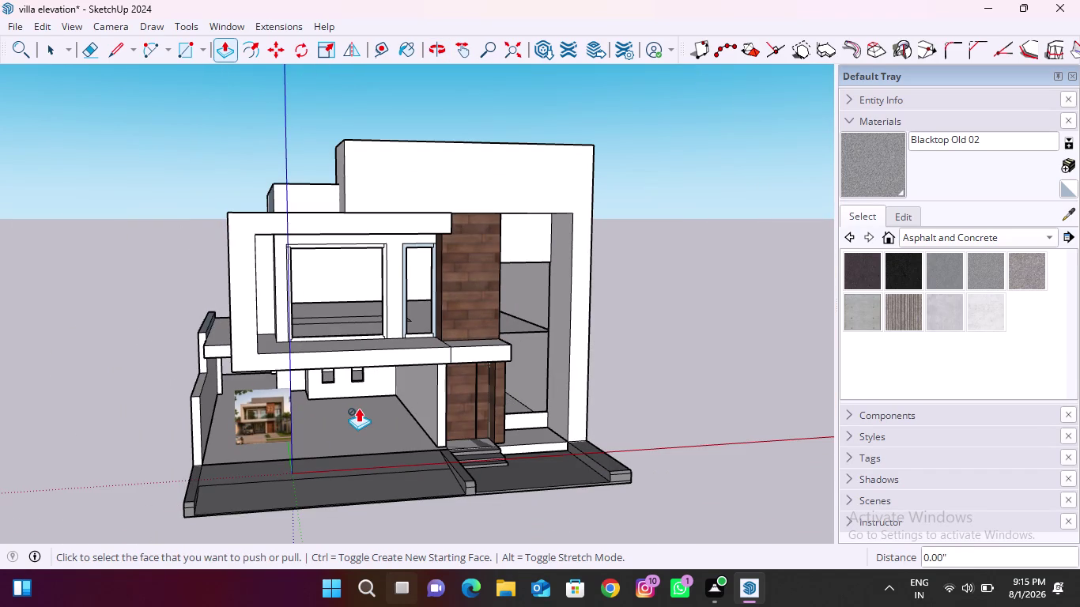
scroll(up, 3)
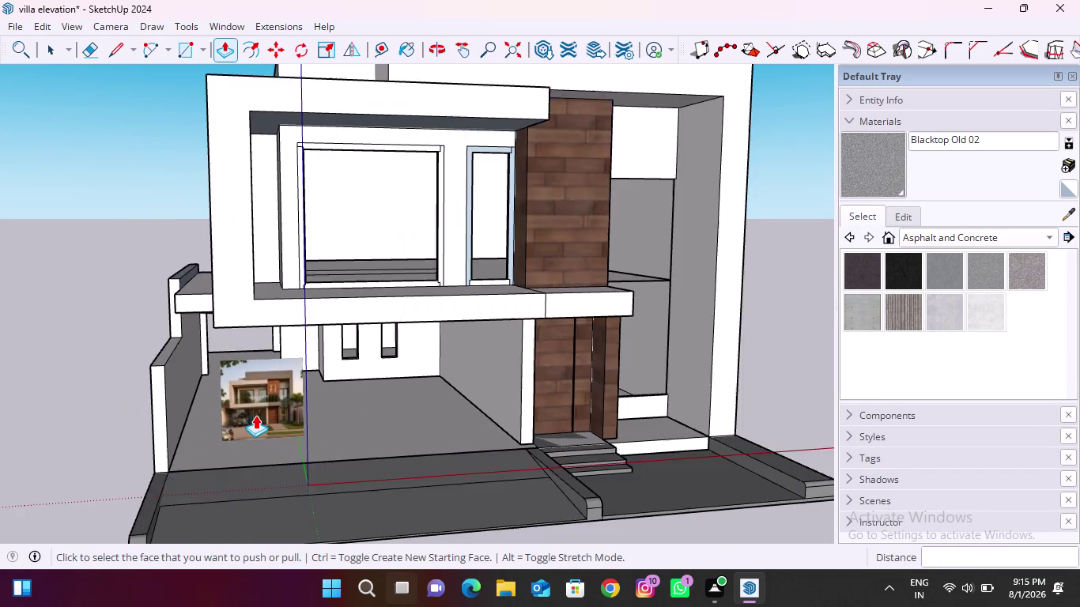
scroll(up, 3)
scroll(down, 3)
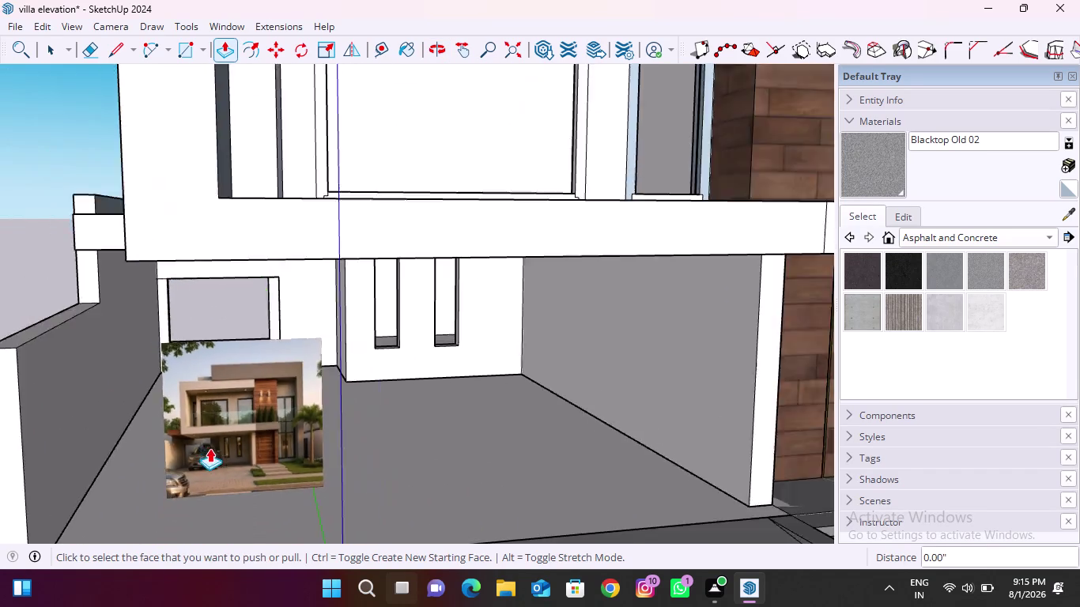
scroll(down, 3)
middle_drag(350, 300, 338, 350)
scroll(up, 3)
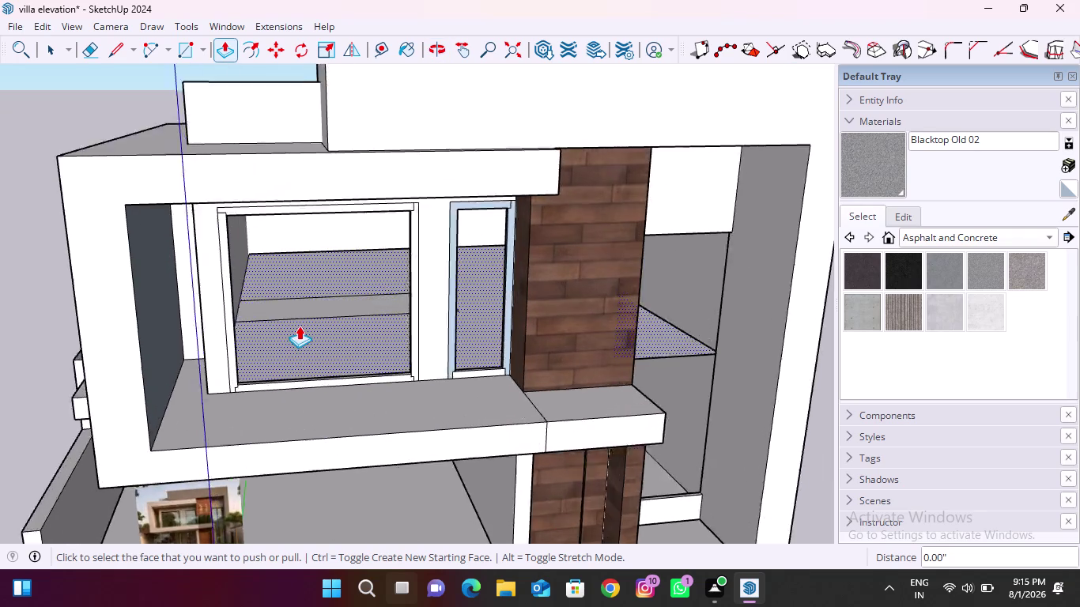
scroll(up, 3)
key(space)
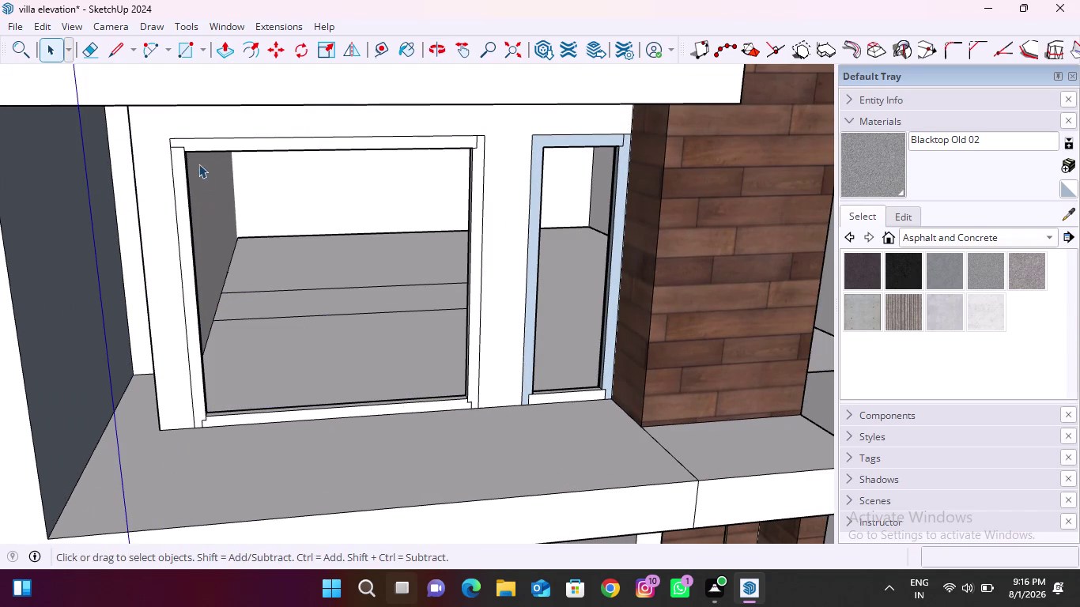
scroll(up, 3)
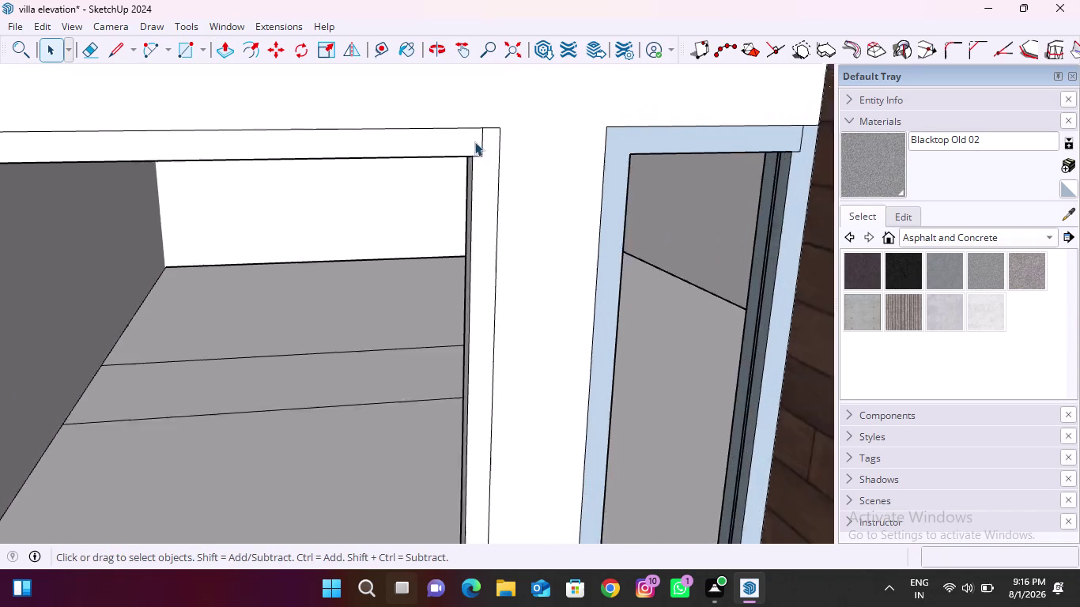
scroll(up, 3)
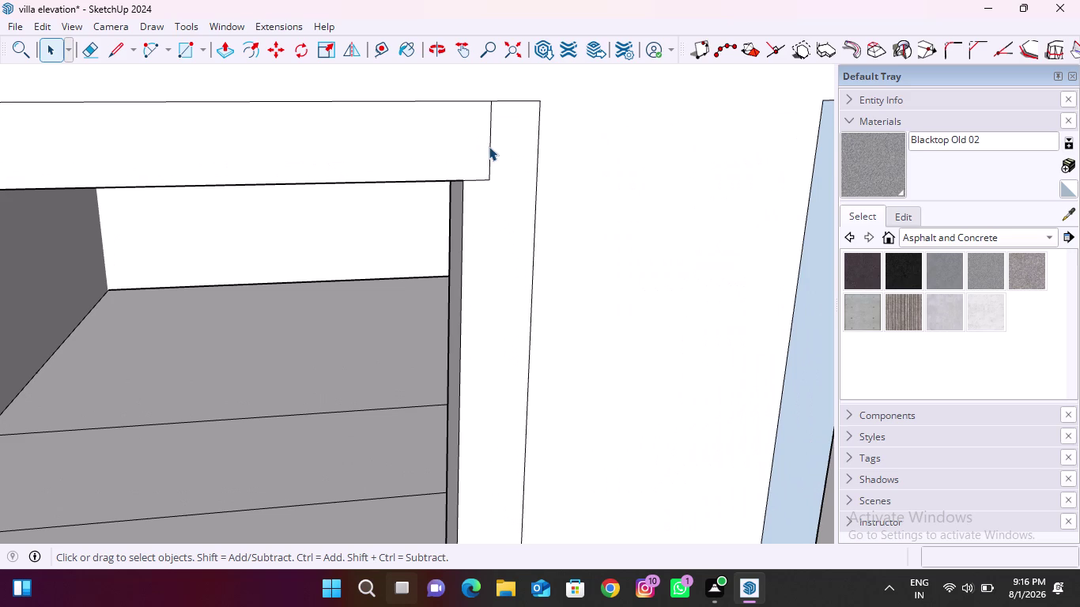
click(115, 53)
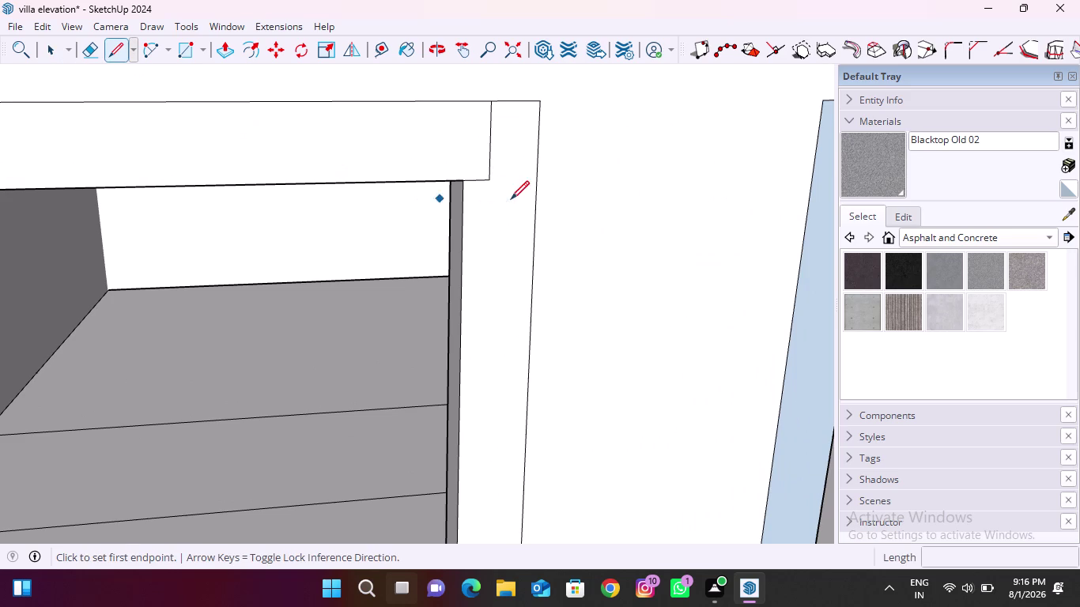
Draw short edges separating the window header from the right and left jambs.
click(491, 183)
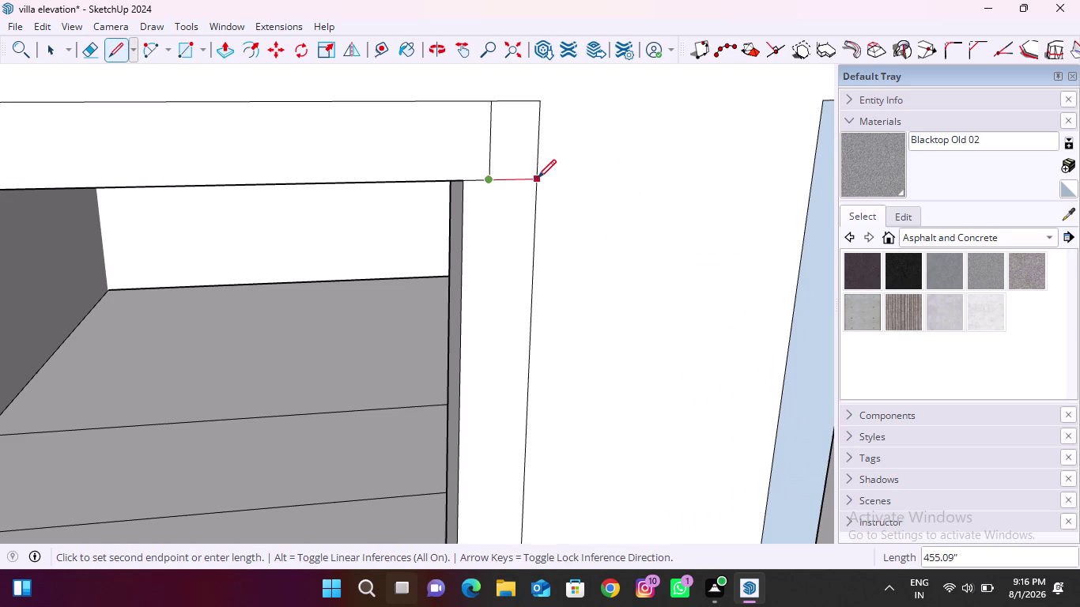
click(538, 178)
key(space)
scroll(down, 3)
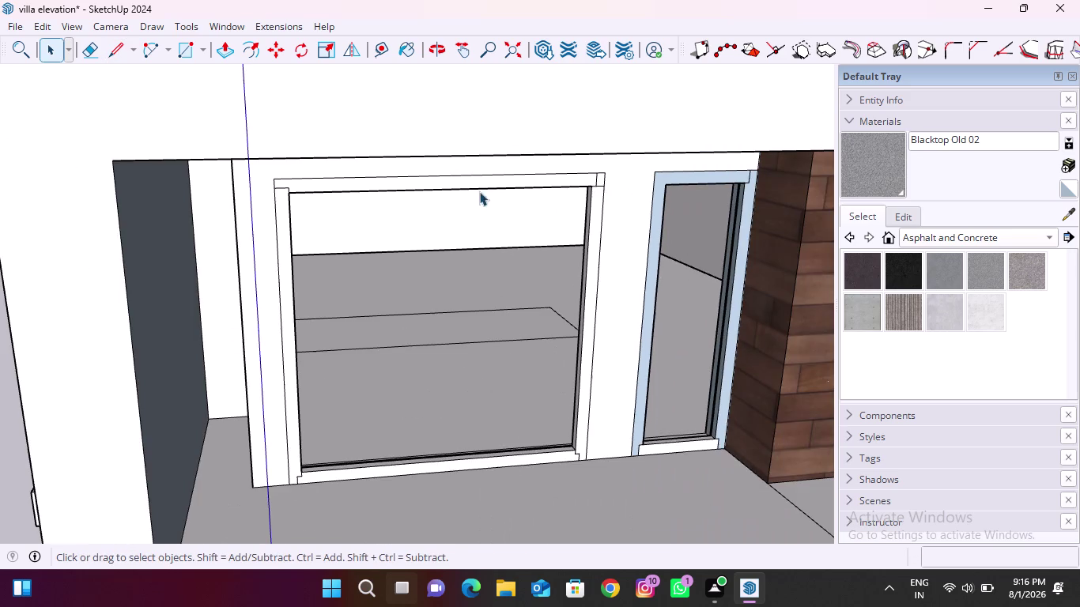
scroll(up, 3)
click(117, 49)
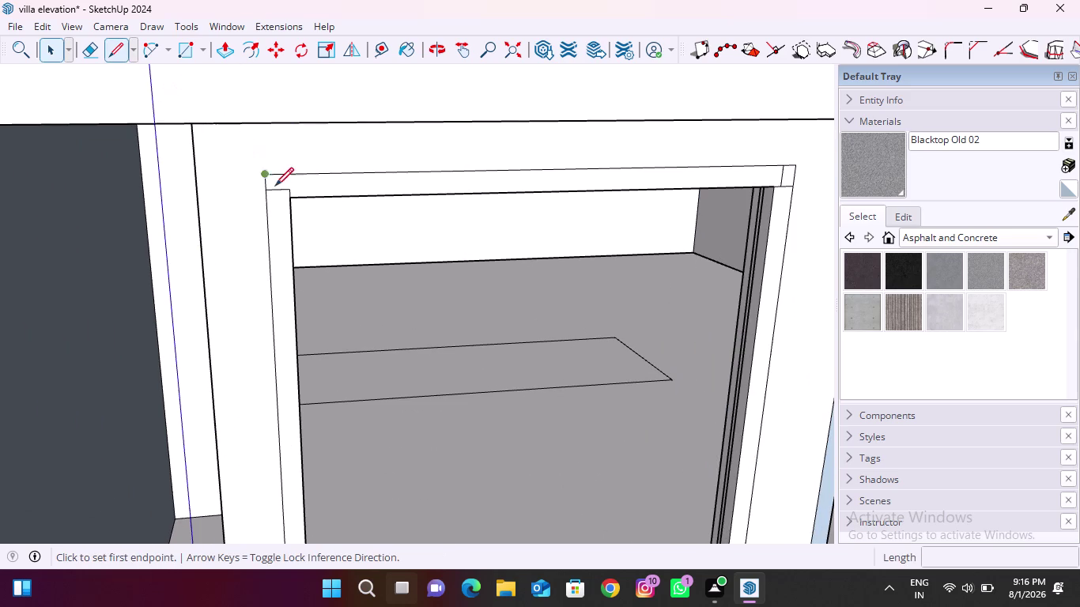
scroll(up, 3)
click(301, 208)
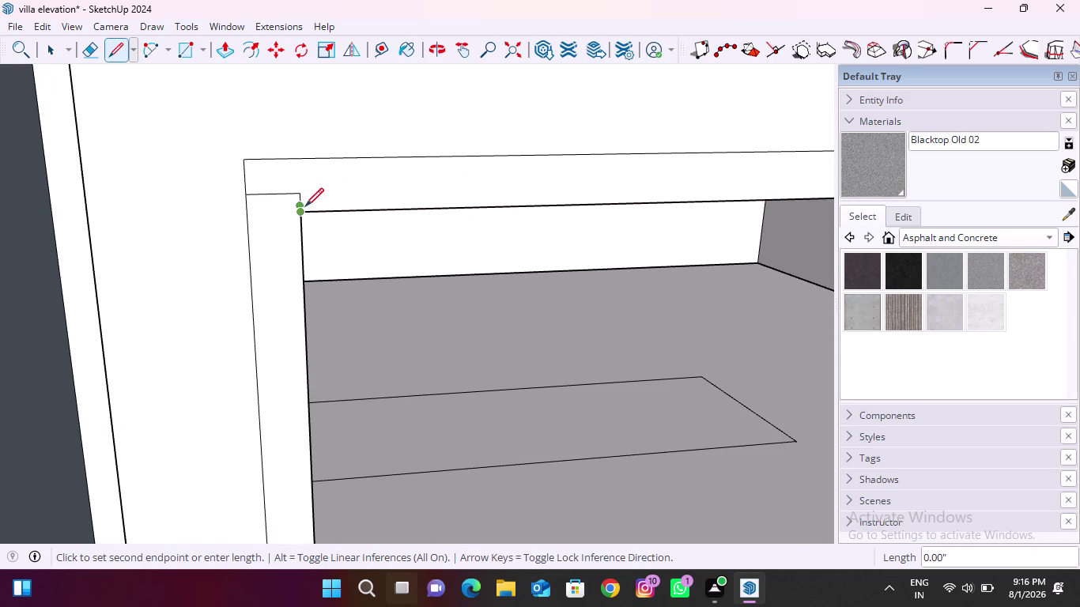
key(Escape)
click(301, 212)
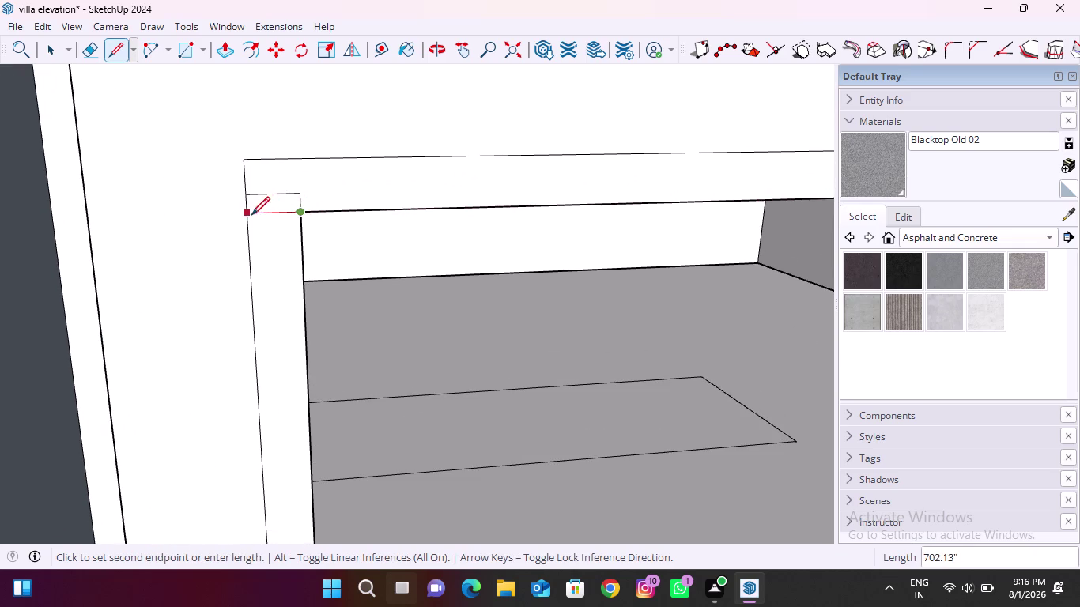
click(251, 215)
scroll(down, 3)
scroll(up, 3)
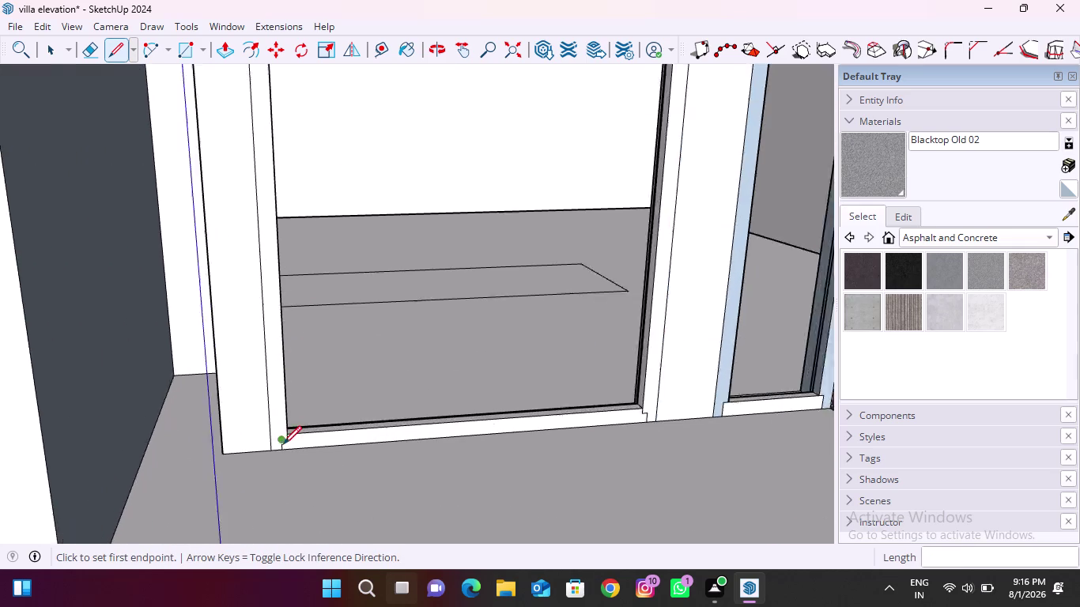
scroll(up, 3)
Draw short edges across the left and right threshold corners of the frame.
click(294, 419)
click(239, 418)
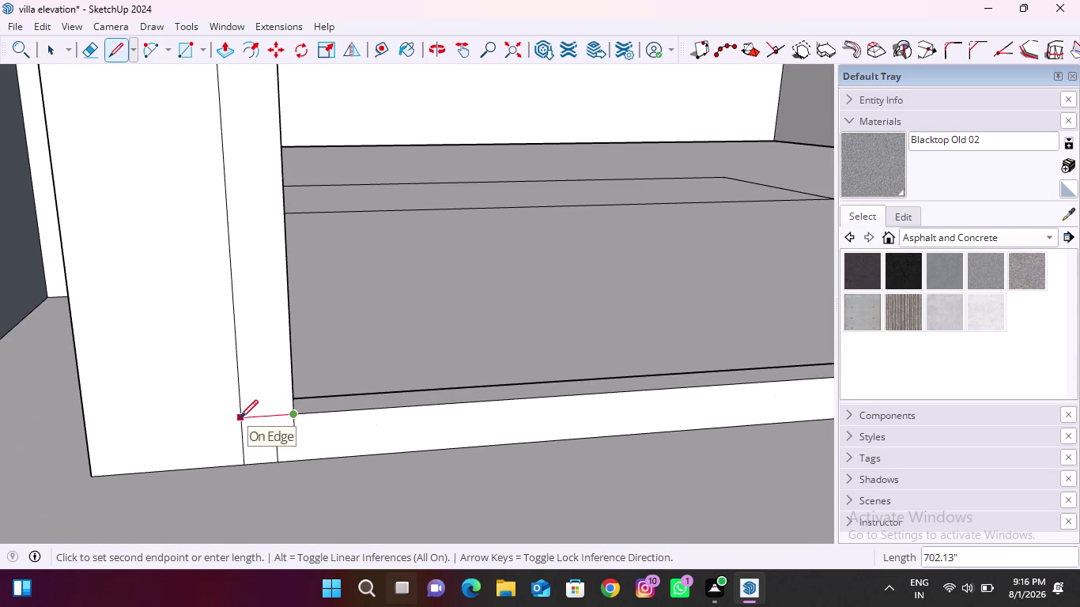
scroll(down, 3)
scroll(up, 3)
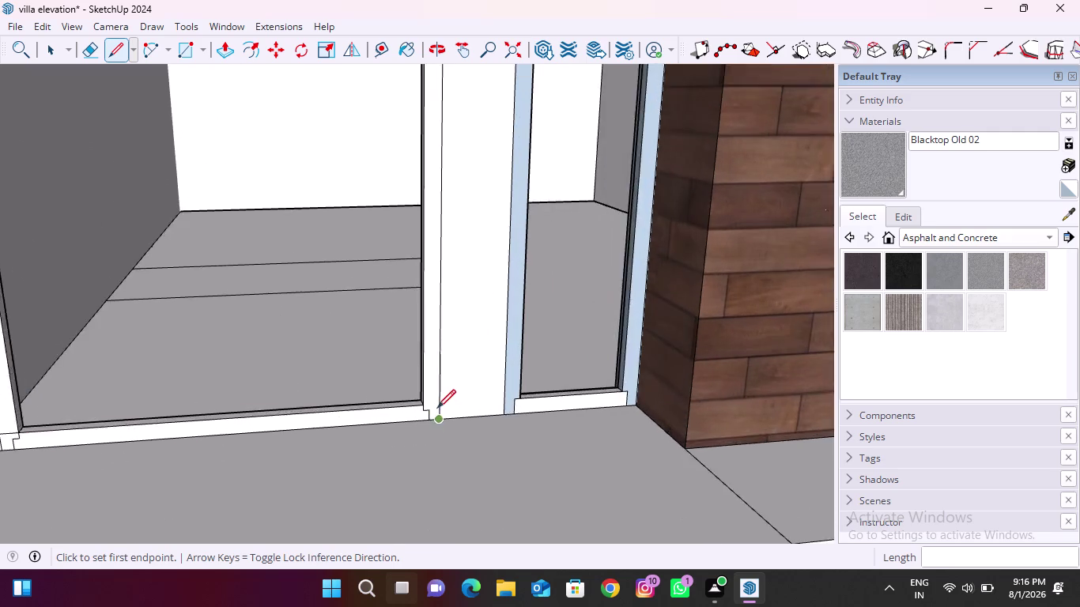
scroll(up, 3)
click(409, 405)
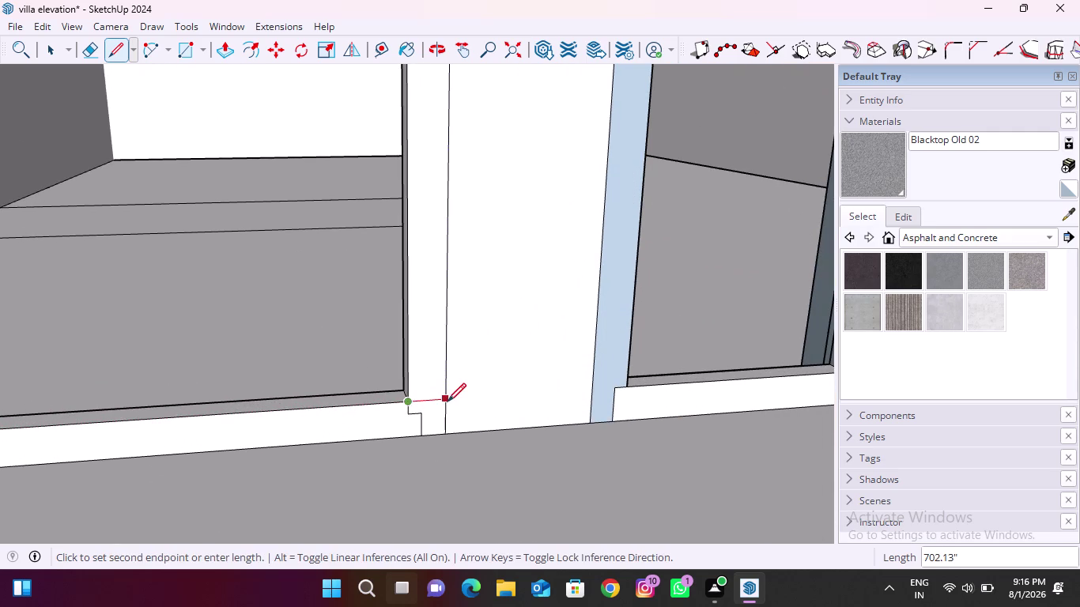
click(448, 401)
scroll(down, 3)
key(space)
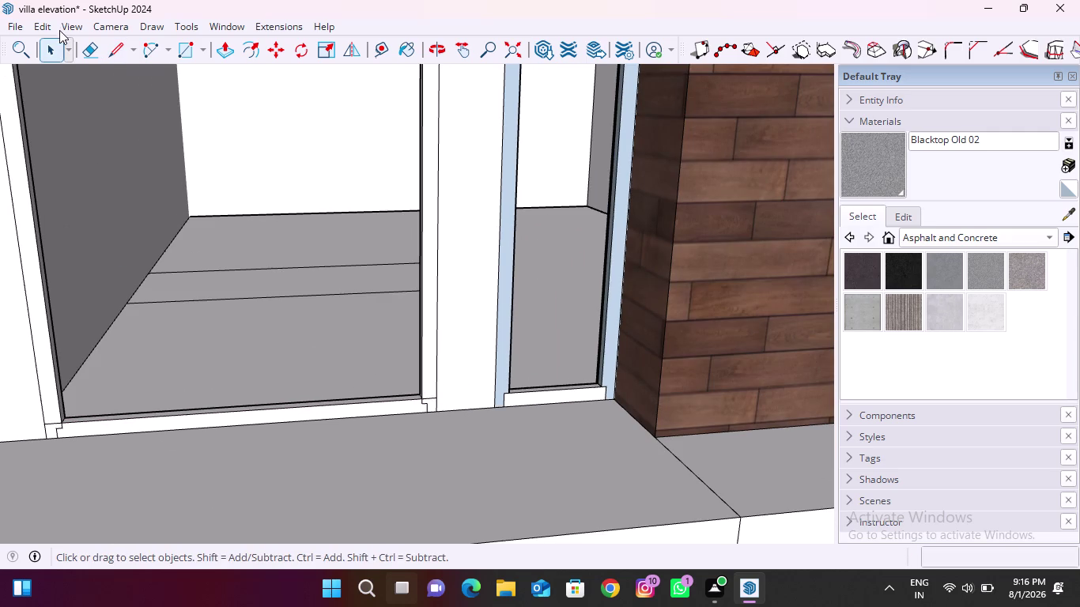
click(97, 54)
Erase the stray short edges at the right and left threshold corners.
scroll(up, 3)
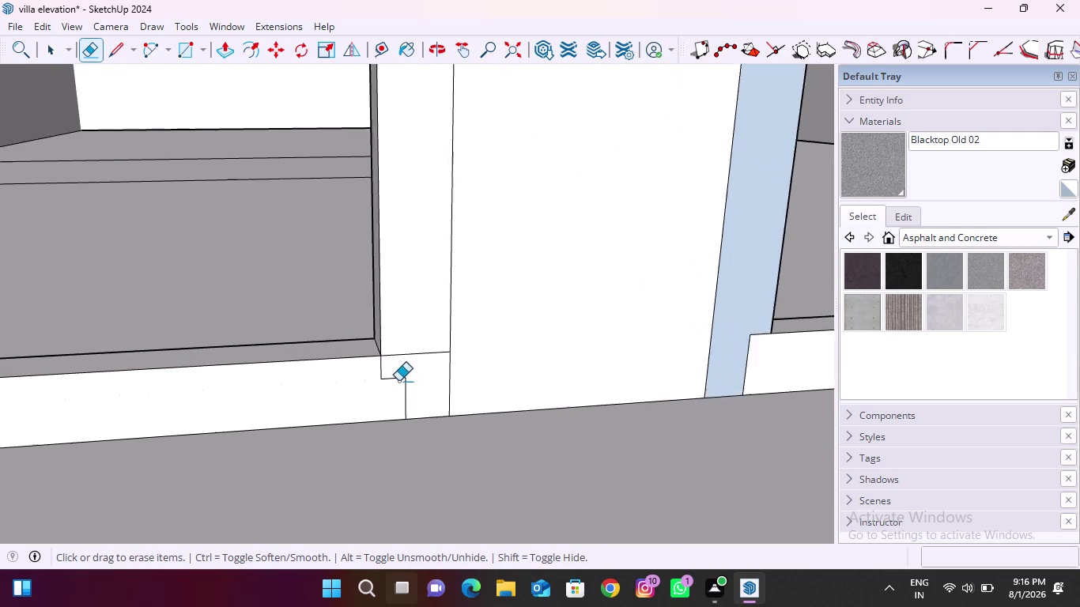
scroll(up, 3)
drag(401, 372, 397, 389)
drag(404, 391, 417, 393)
drag(383, 369, 352, 369)
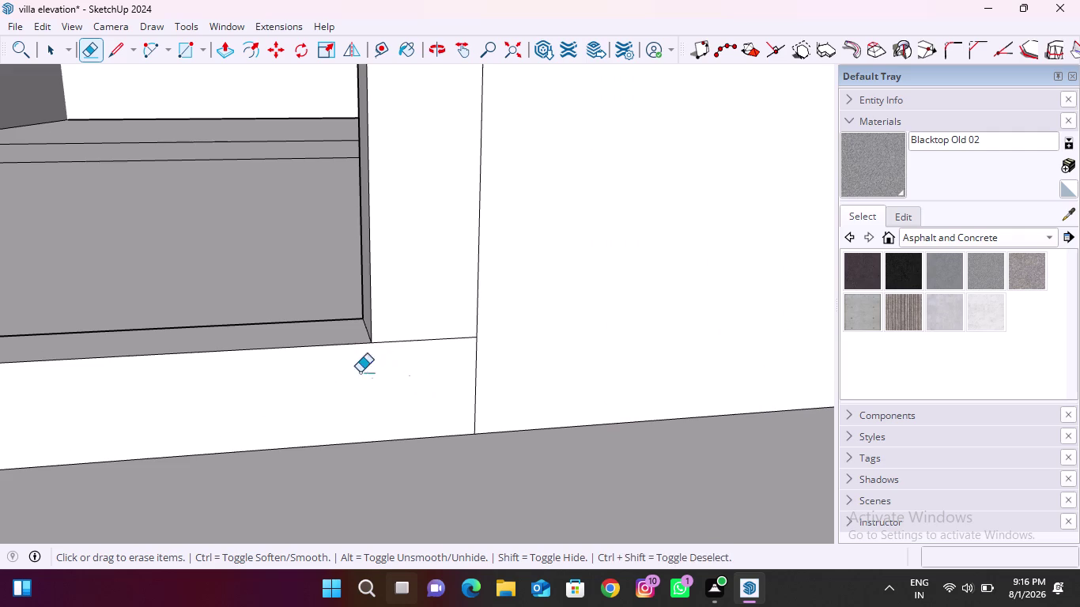
scroll(down, 3)
scroll(up, 3)
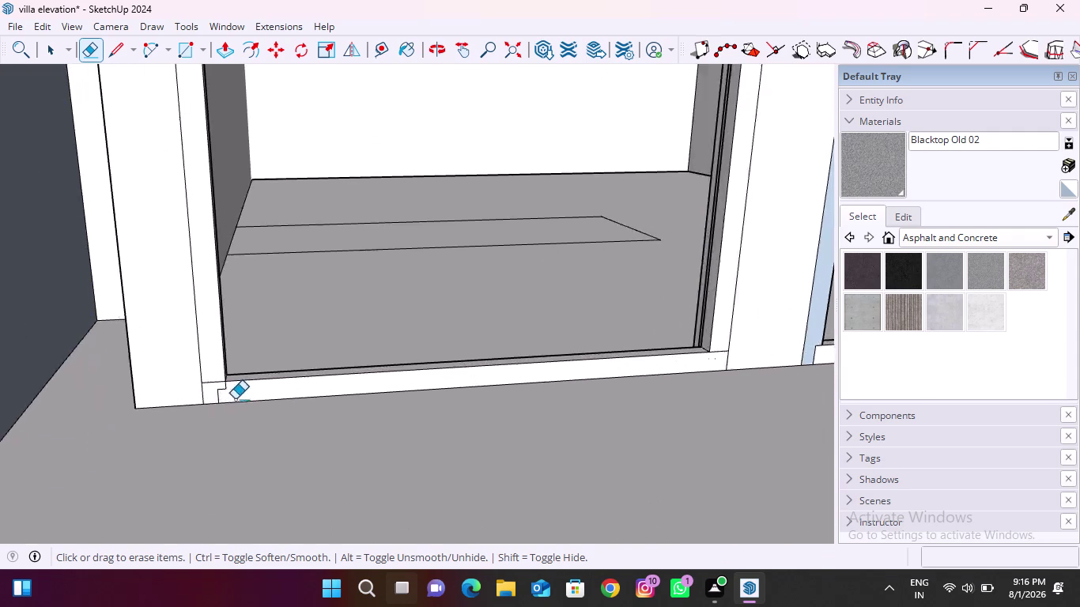
scroll(up, 3)
drag(203, 399, 234, 401)
drag(230, 369, 230, 371)
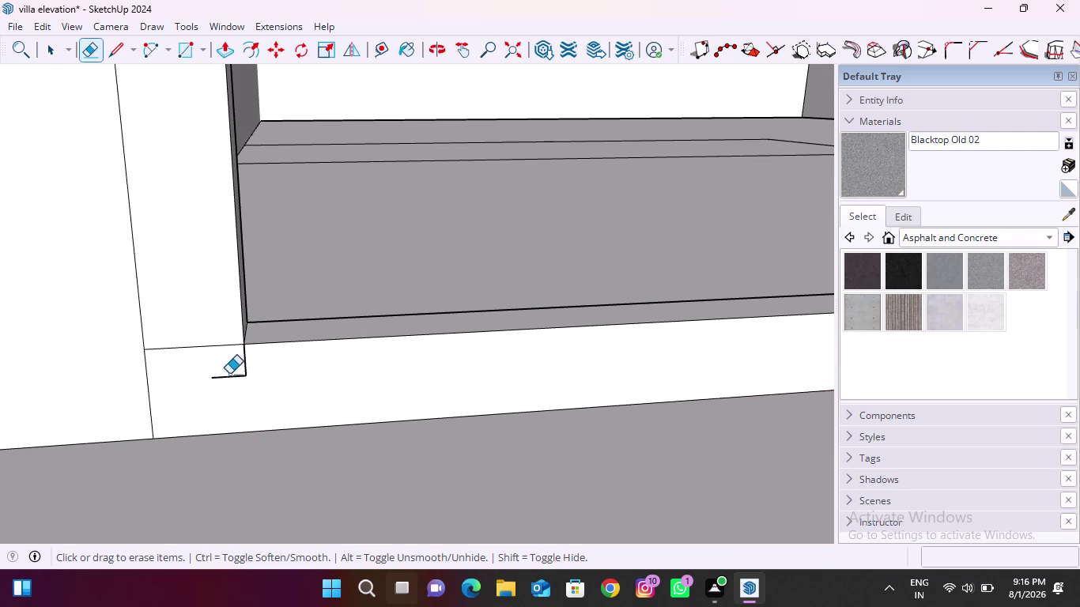
drag(229, 371, 229, 384)
drag(233, 367, 260, 369)
scroll(down, 3)
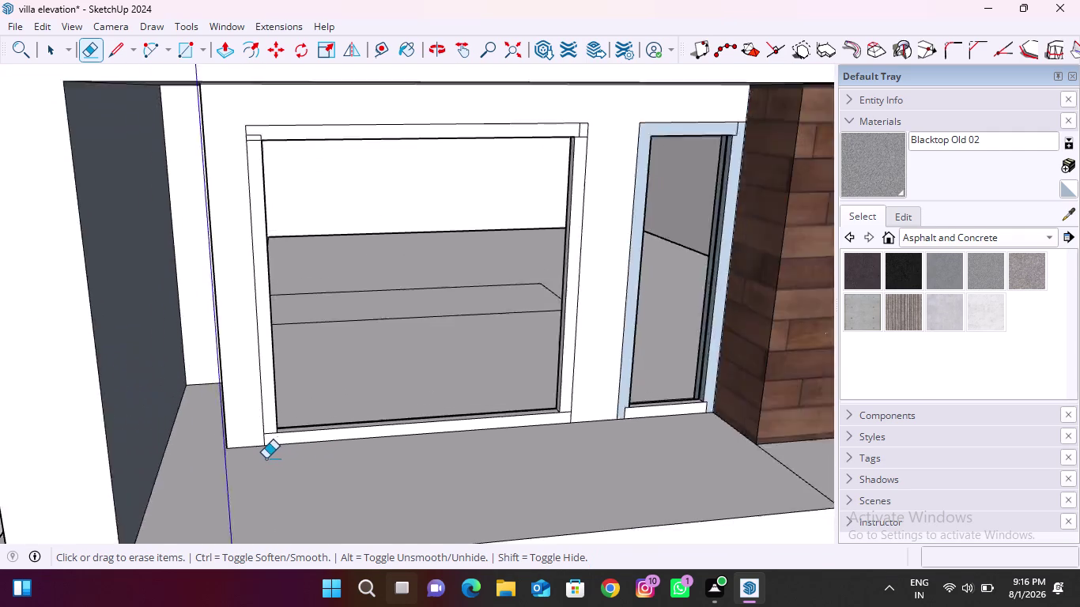
scroll(down, 3)
Erase the leftover edges at the header's left and right corners.
middle_drag(288, 461, 274, 395)
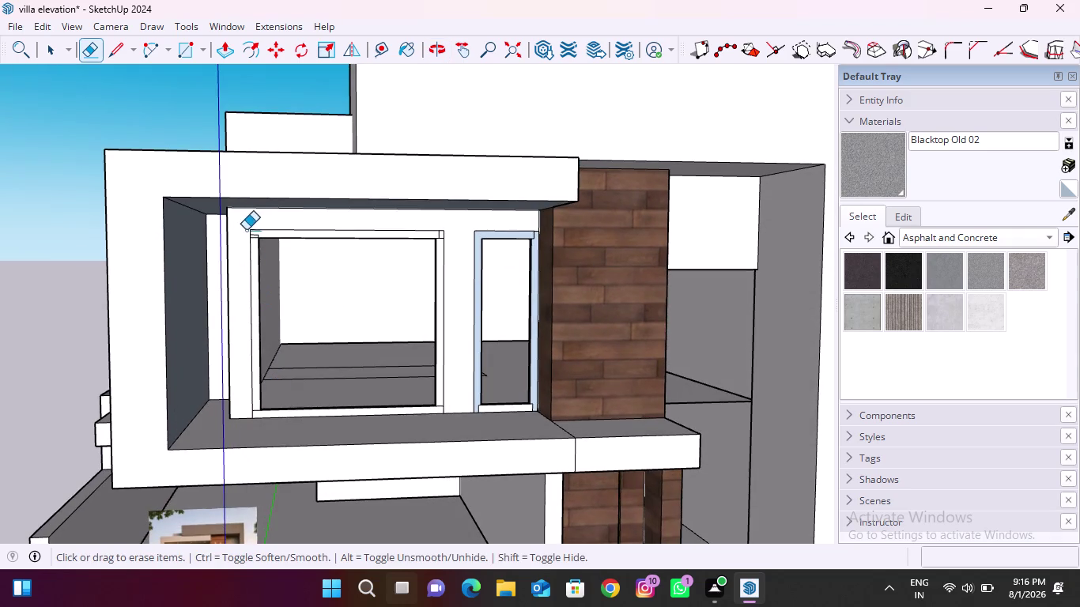
scroll(up, 3)
drag(259, 236, 258, 251)
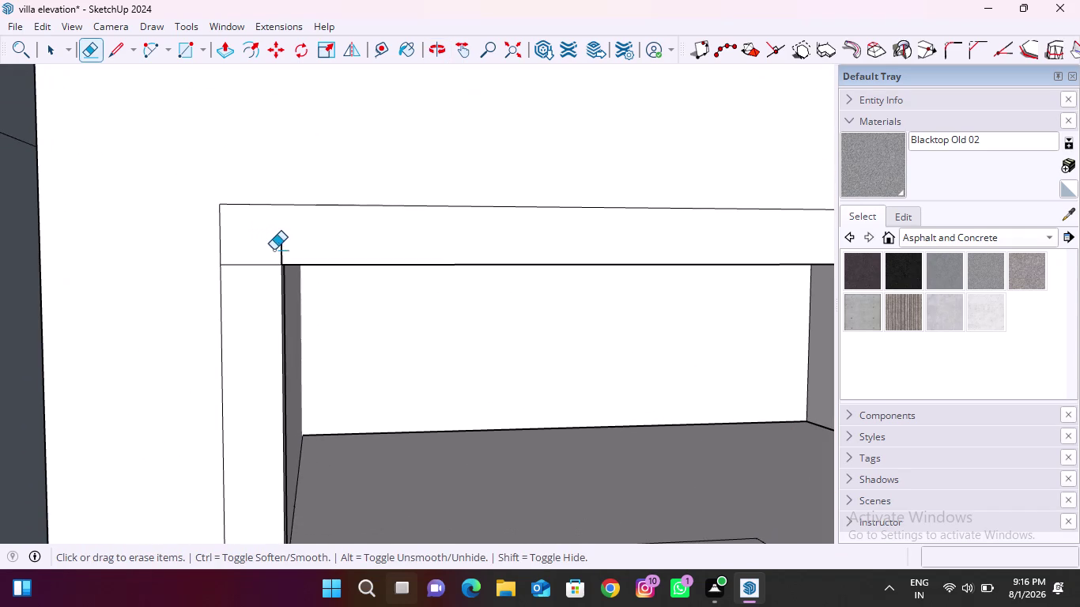
drag(275, 250, 302, 252)
scroll(down, 3)
scroll(up, 3)
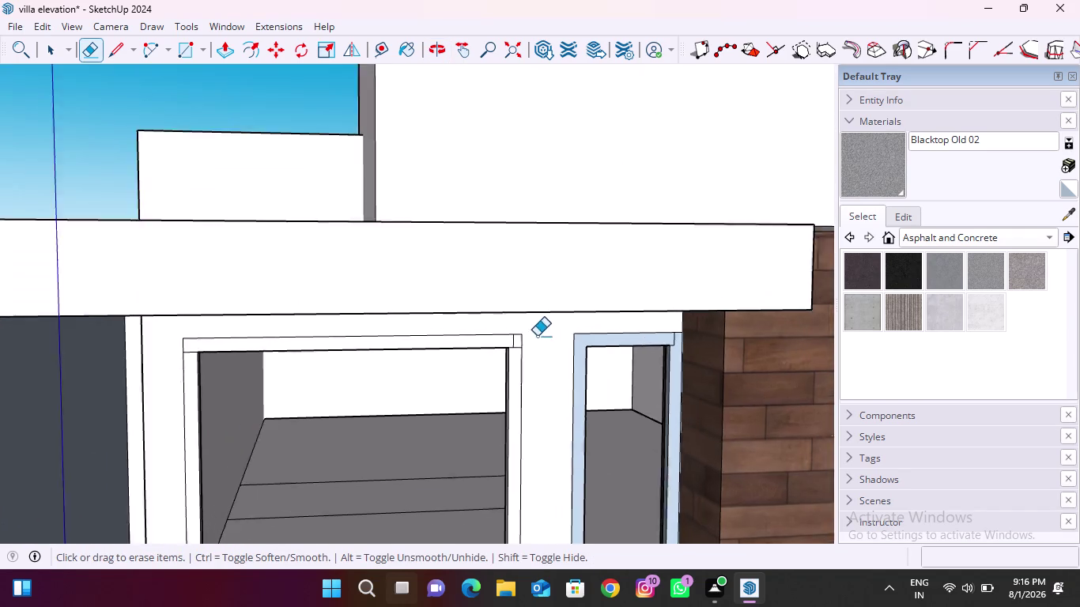
scroll(up, 3)
drag(492, 324, 461, 319)
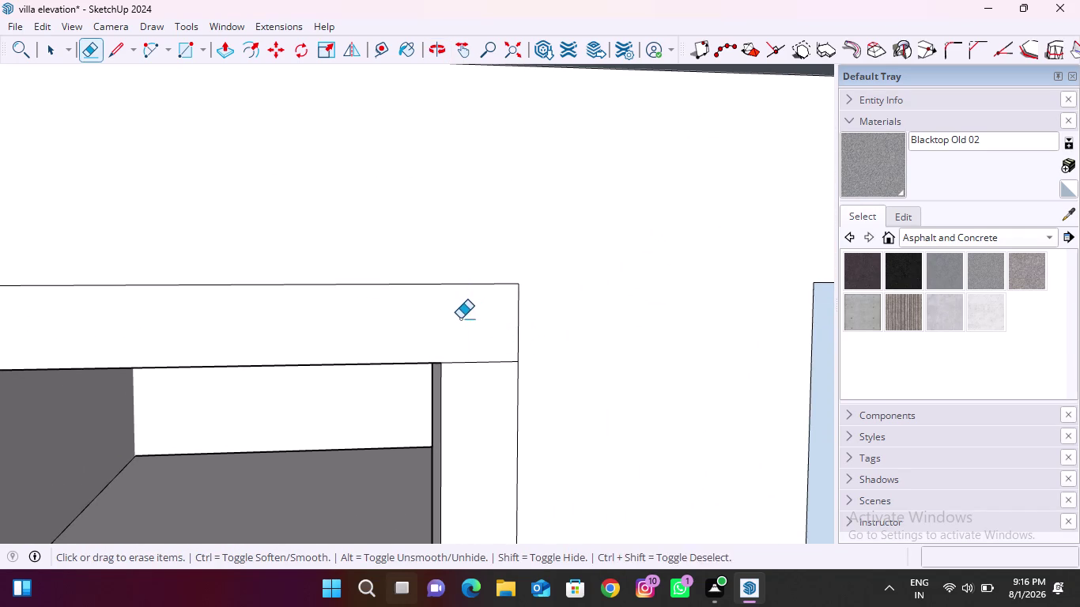
scroll(down, 3)
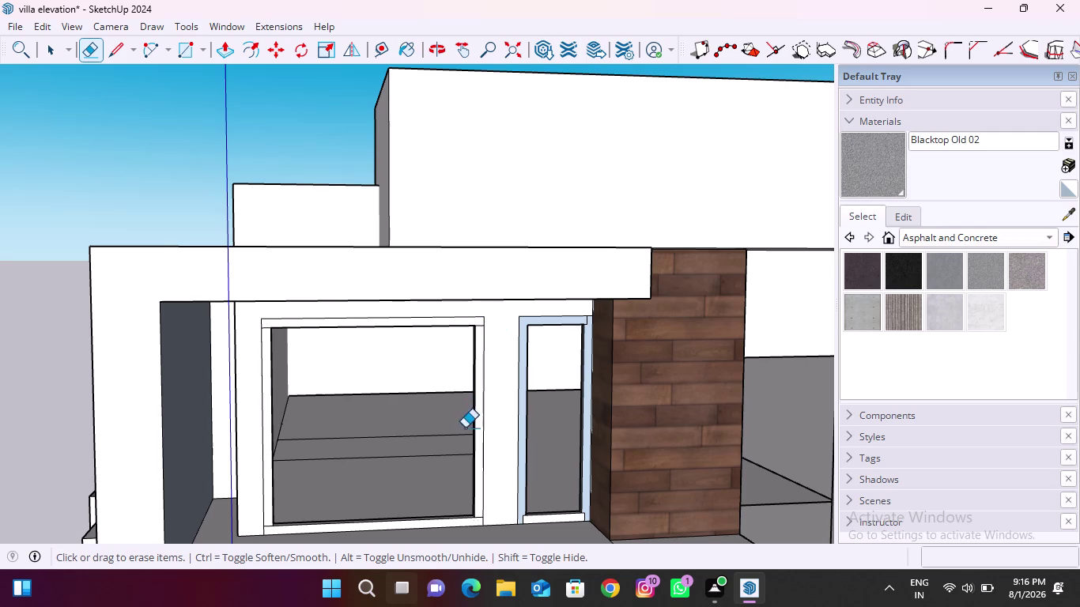
middle_drag(465, 428, 704, 406)
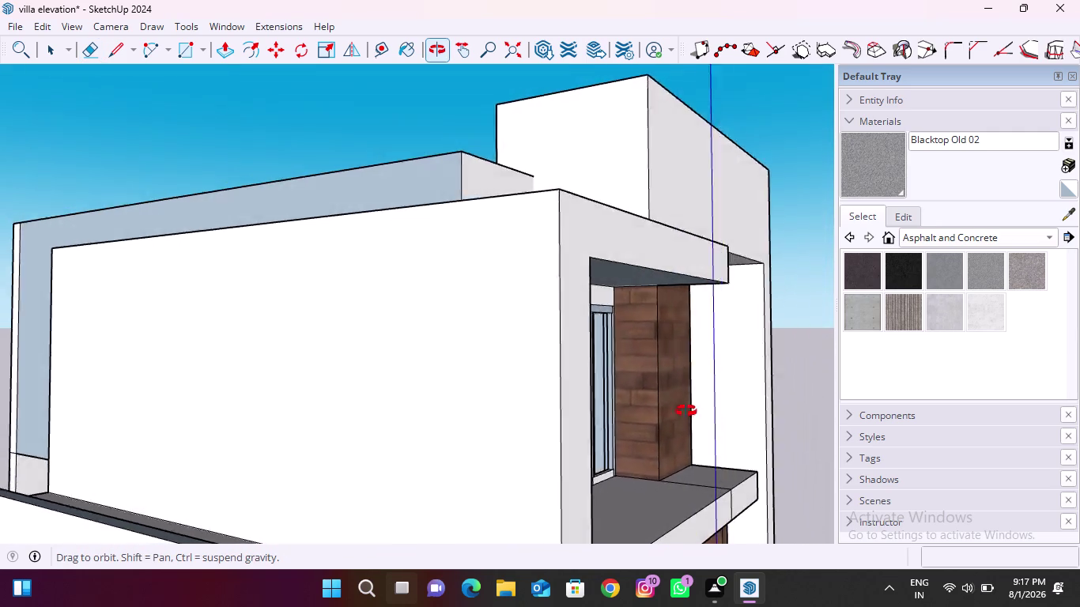
Inspect the door frame and threshold, then zoom extents to the front elevation.
middle_drag(705, 406, 619, 460)
scroll(up, 3)
middle_drag(523, 461, 542, 462)
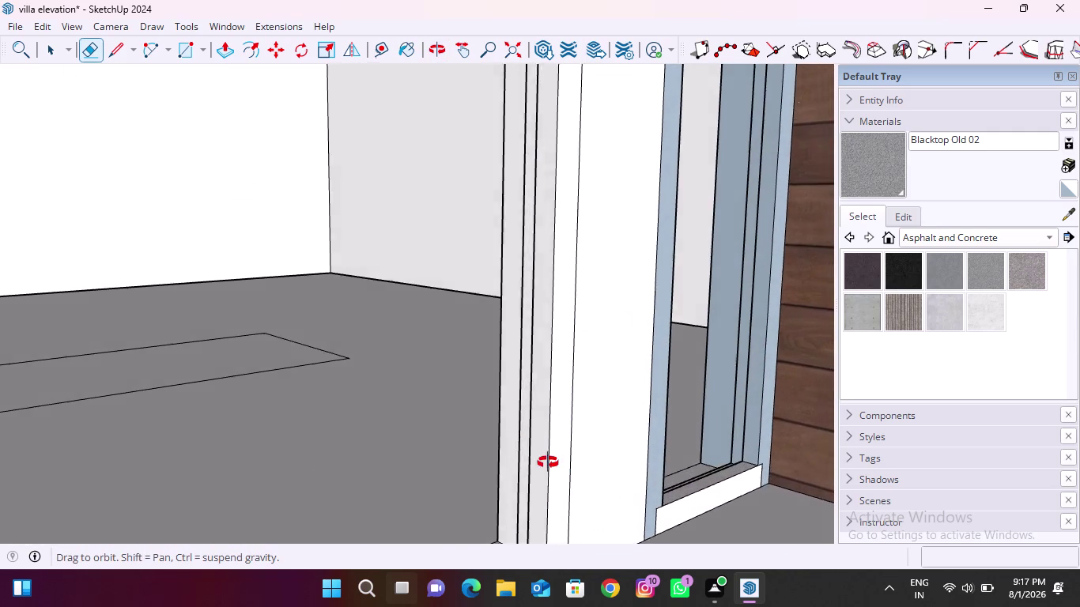
middle_drag(543, 461, 684, 475)
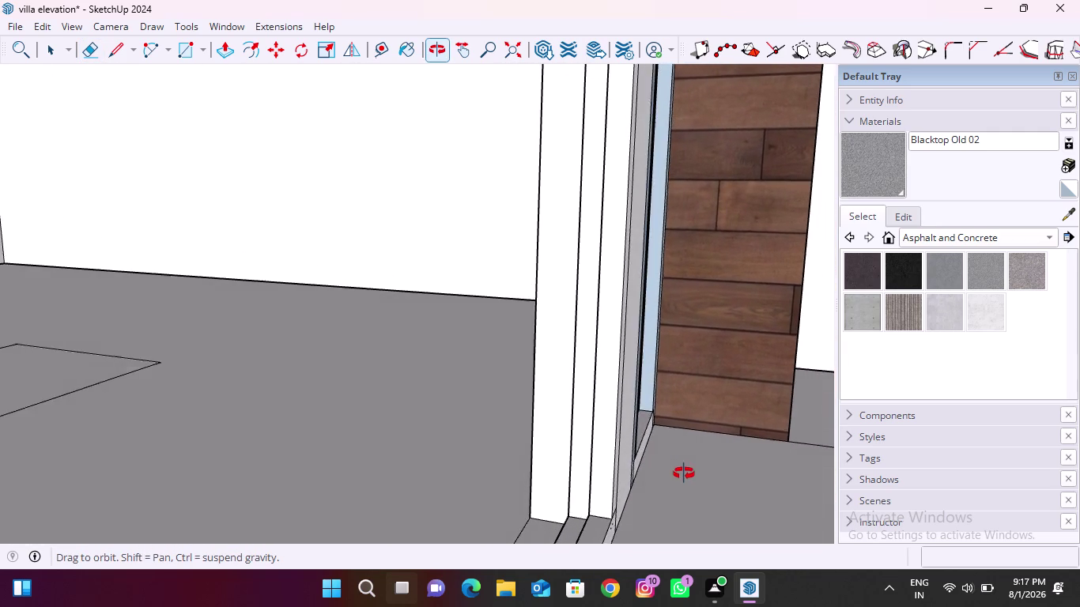
middle_drag(684, 475, 672, 502)
scroll(up, 3)
scroll(down, 3)
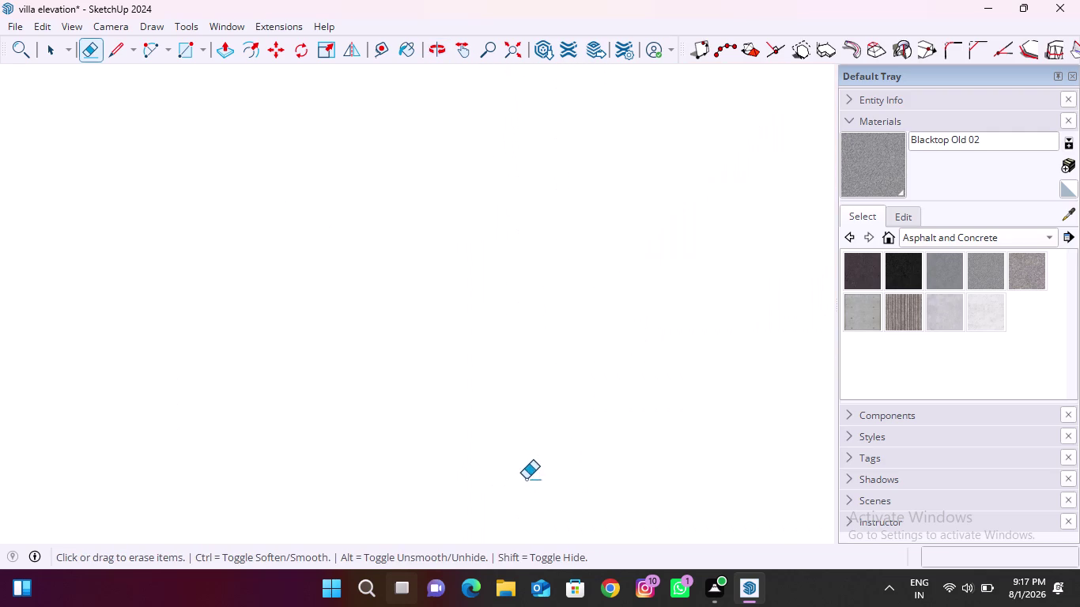
scroll(down, 3)
click(507, 49)
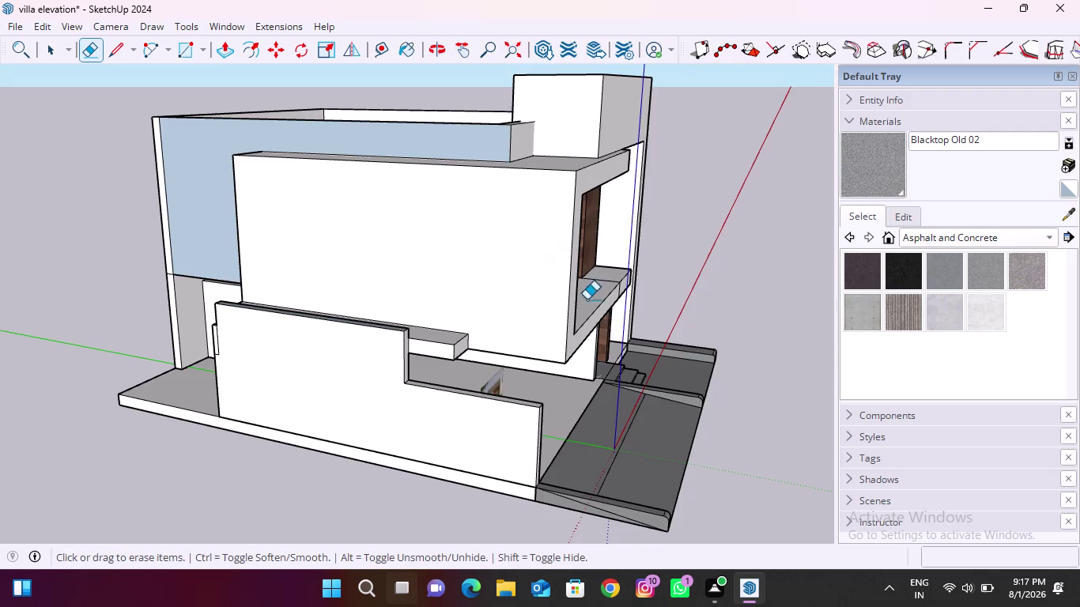
middle_drag(596, 349, 339, 354)
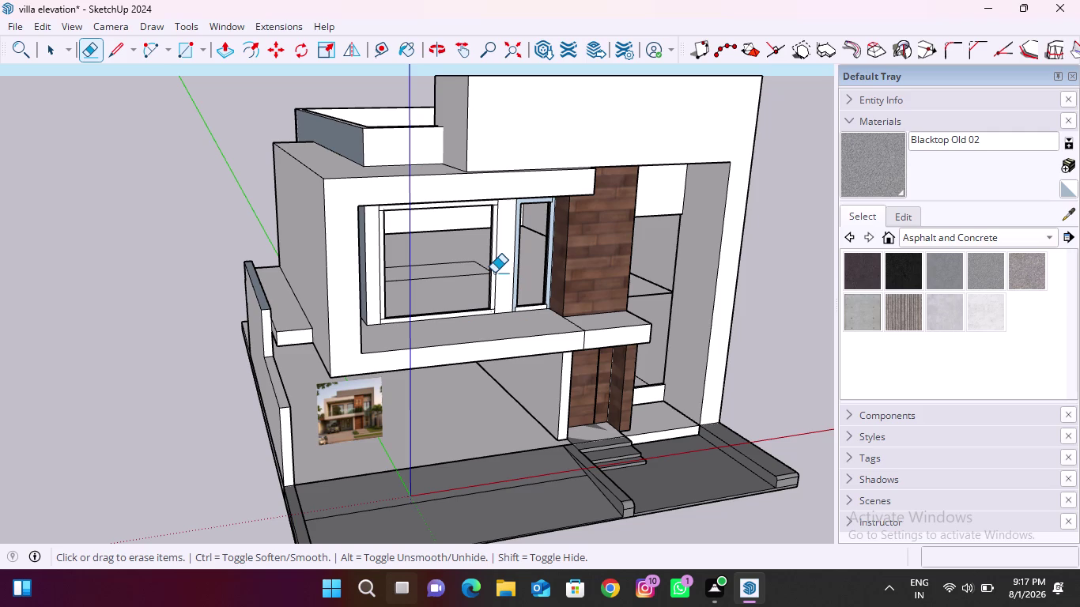
Save the villa model and close SketchUp.
key(ctrl+s)
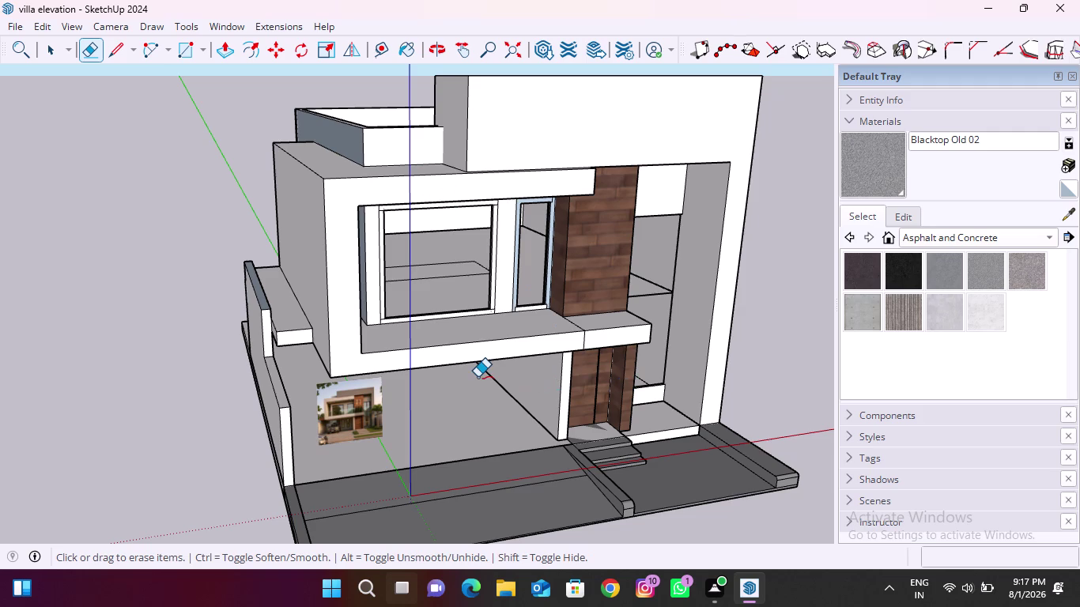
key(ctrl+s)
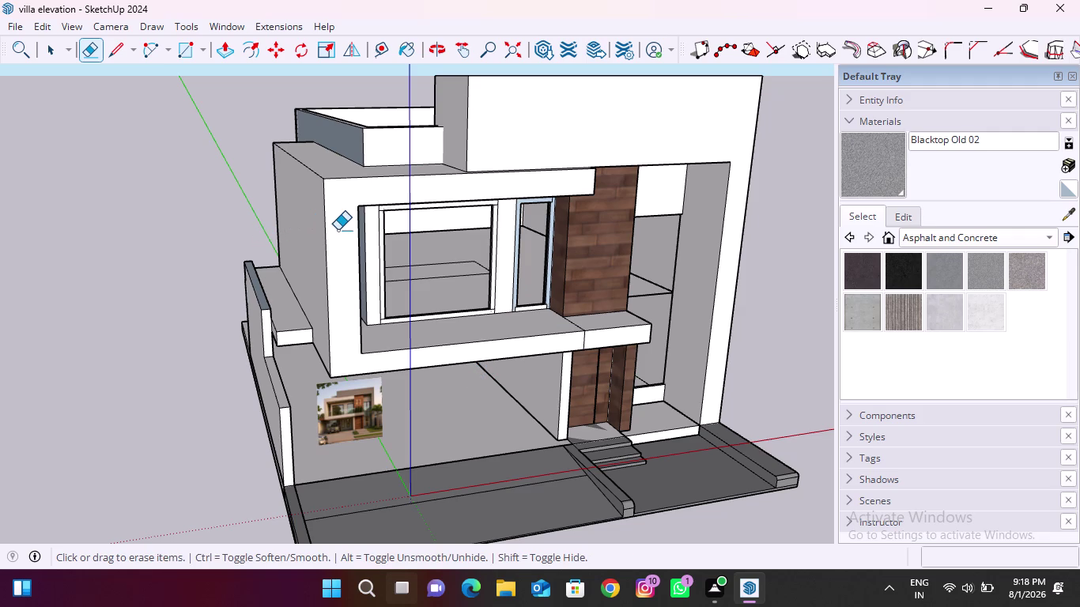
click(1048, 0)
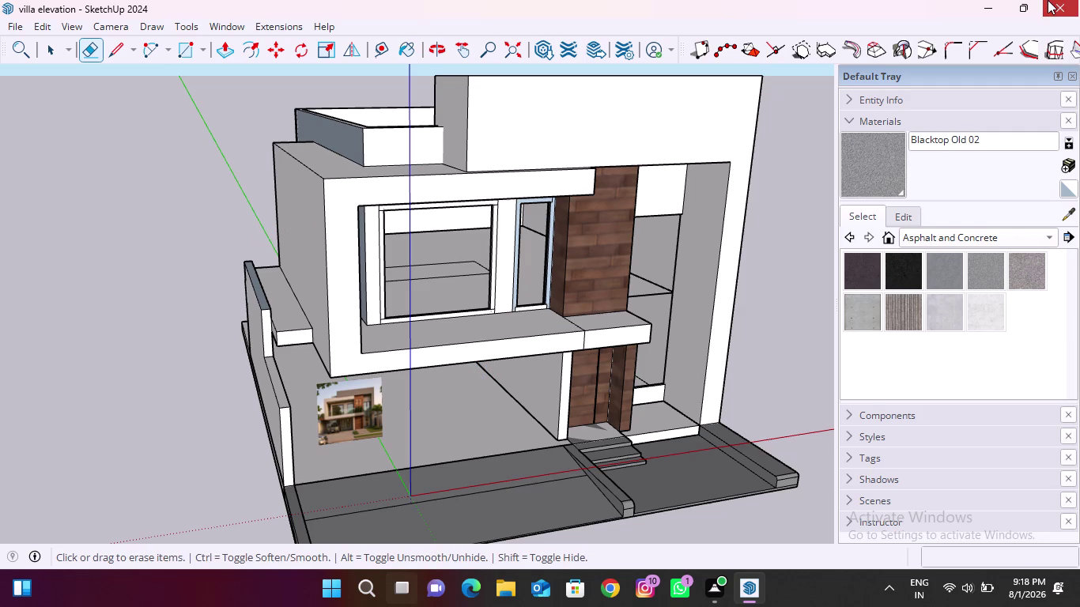